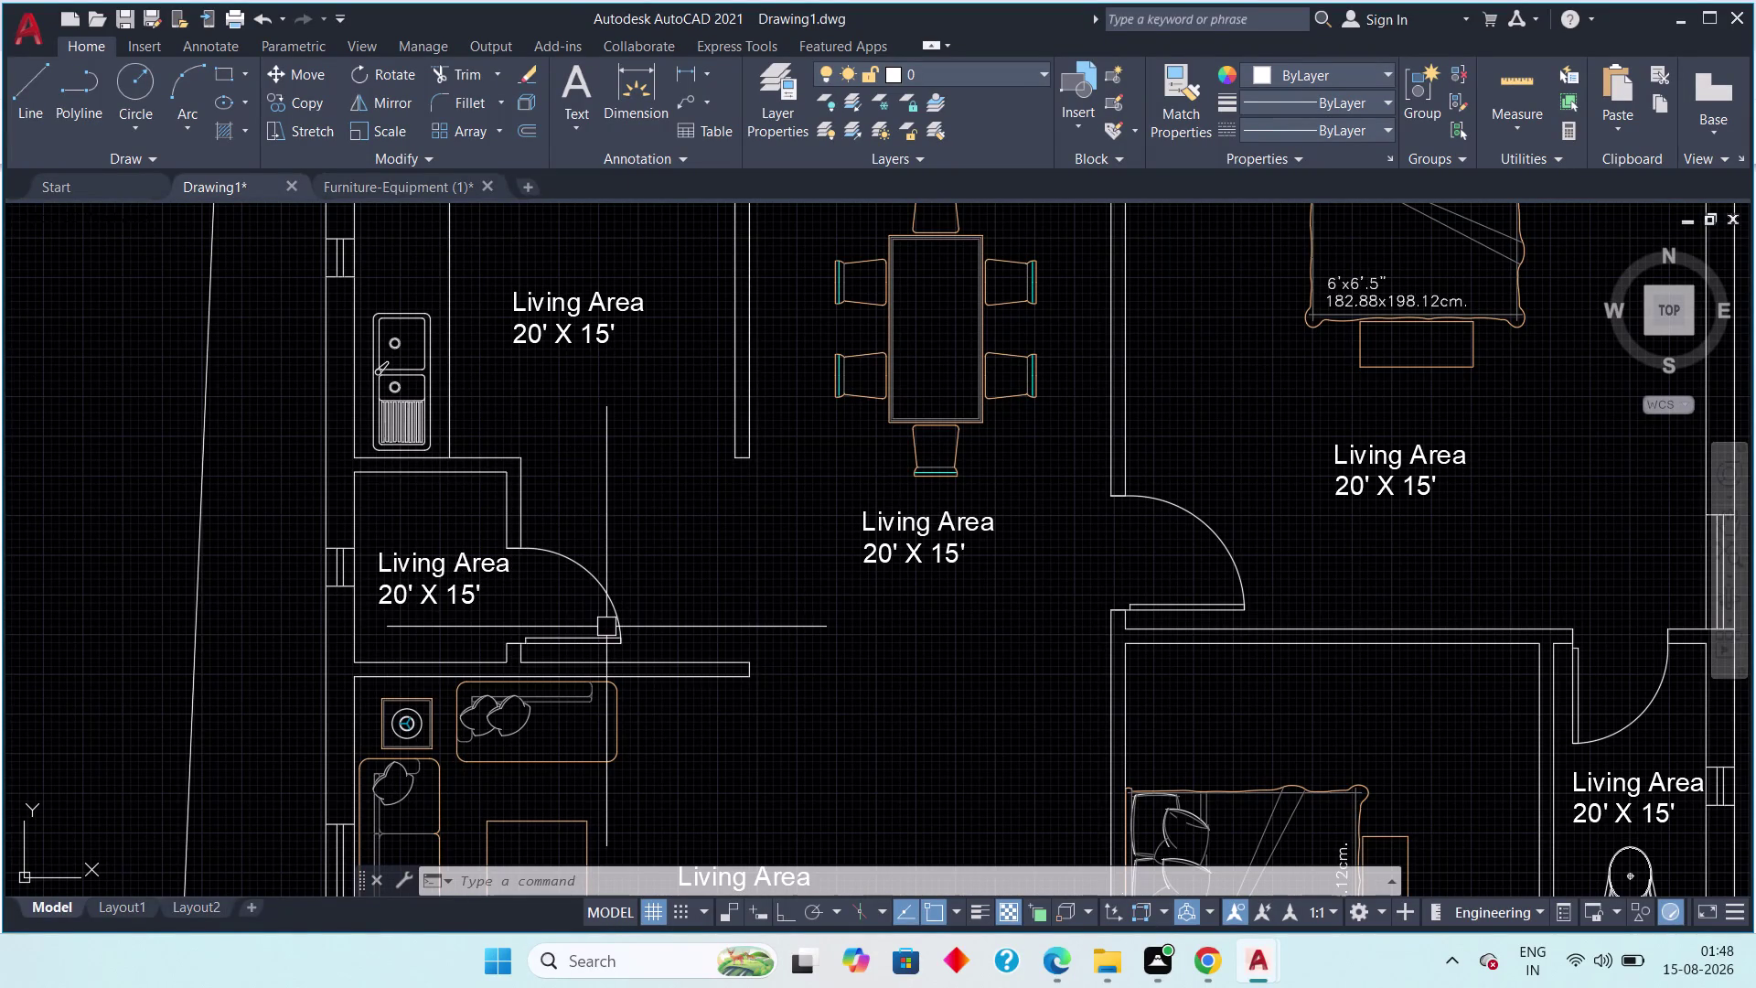
Open the room label beside the sink and change its title from Living Area to Kitchen.
scroll(down, 3)
scroll(down, 3)
middle_drag(627, 652, 497, 662)
middle_drag(585, 697, 586, 697)
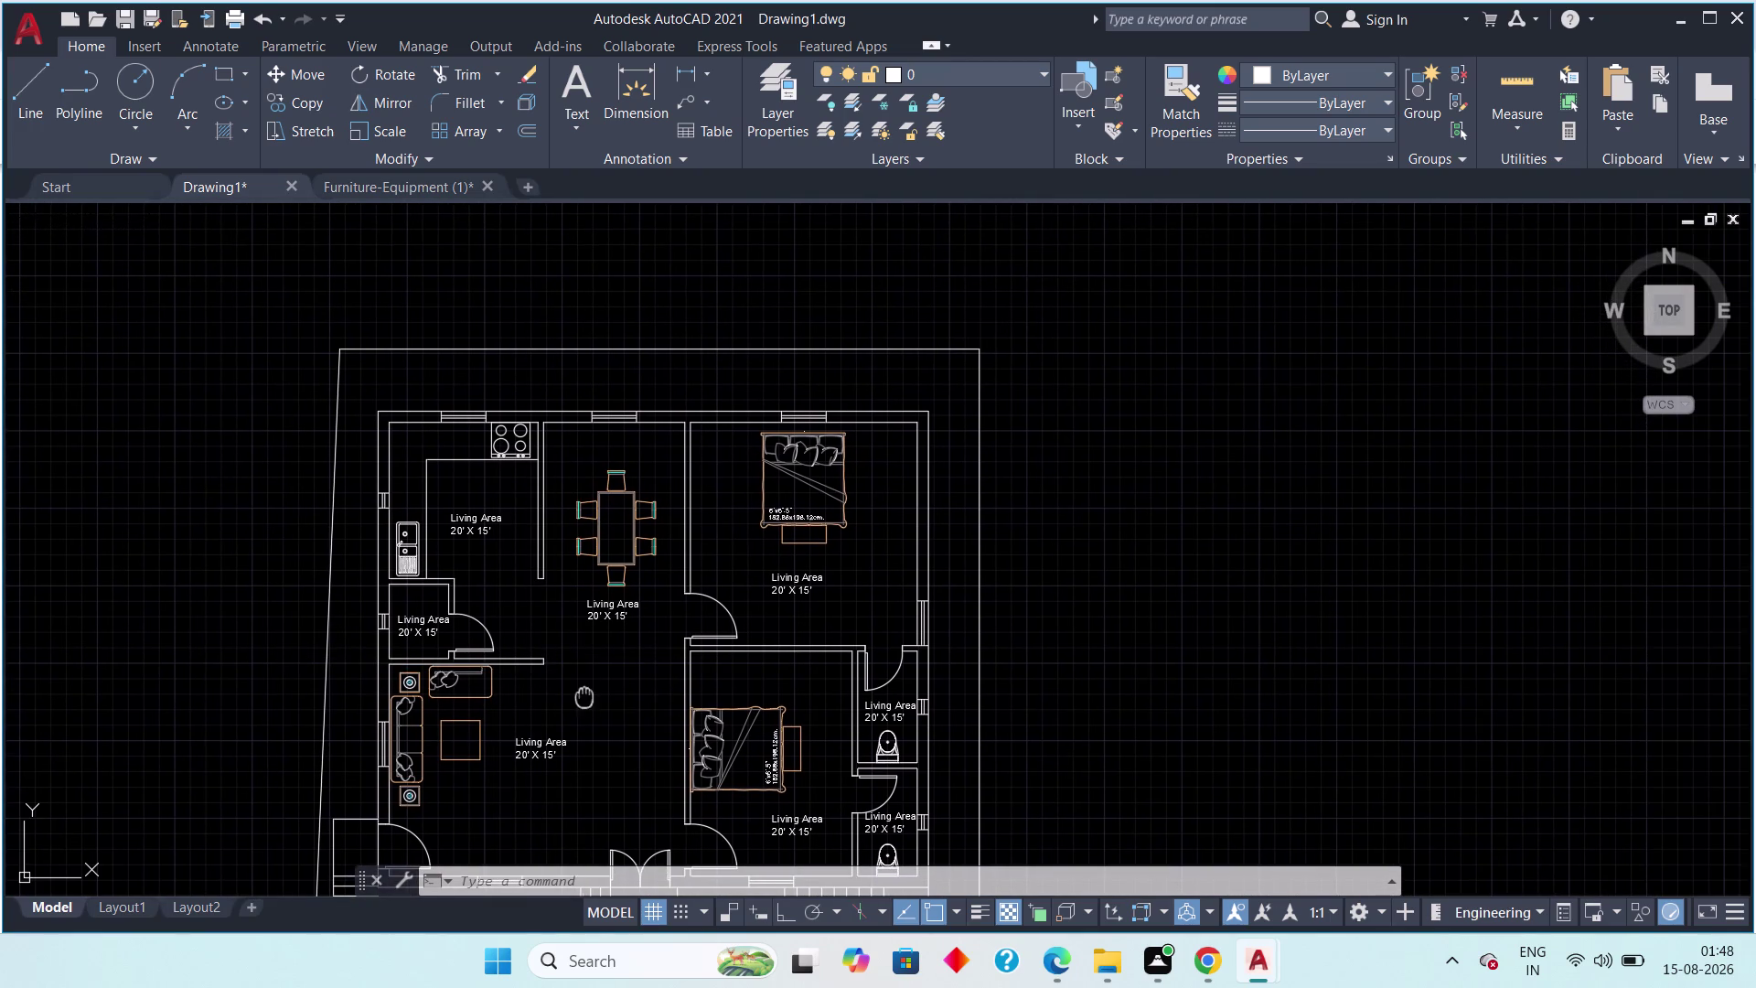
middle_drag(586, 697, 647, 605)
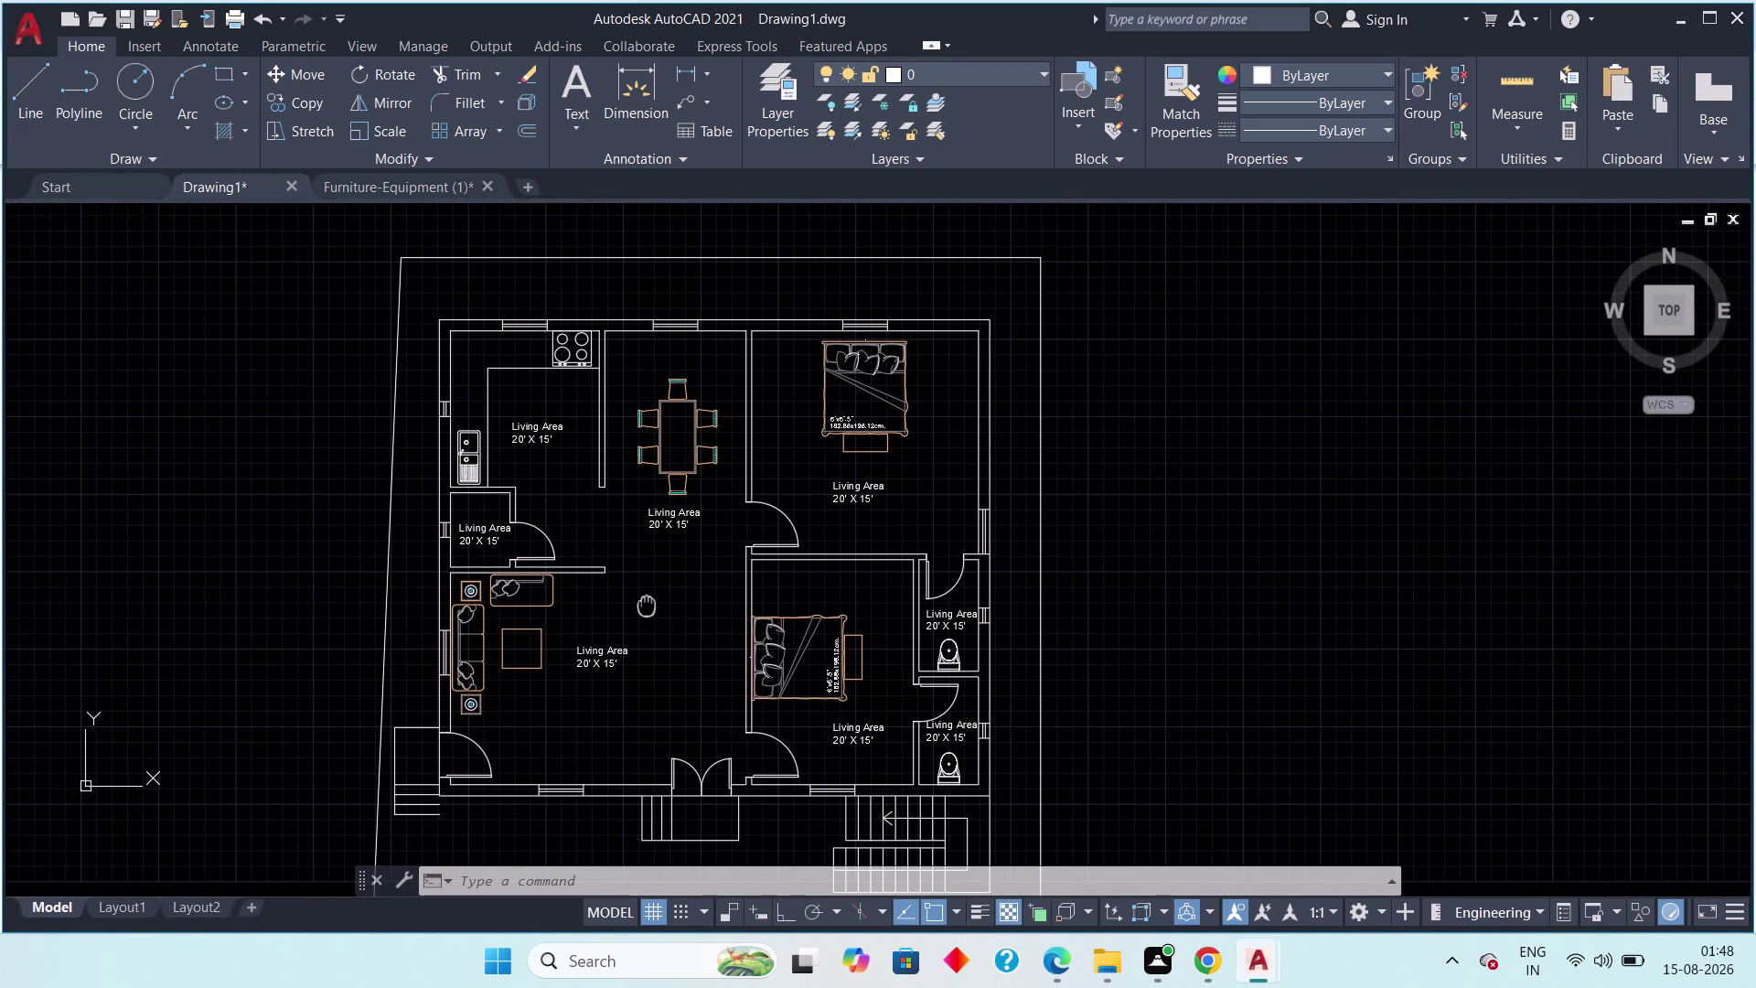
middle_drag(647, 606, 660, 602)
scroll(down, 3)
middle_drag(632, 659, 556, 660)
scroll(up, 3)
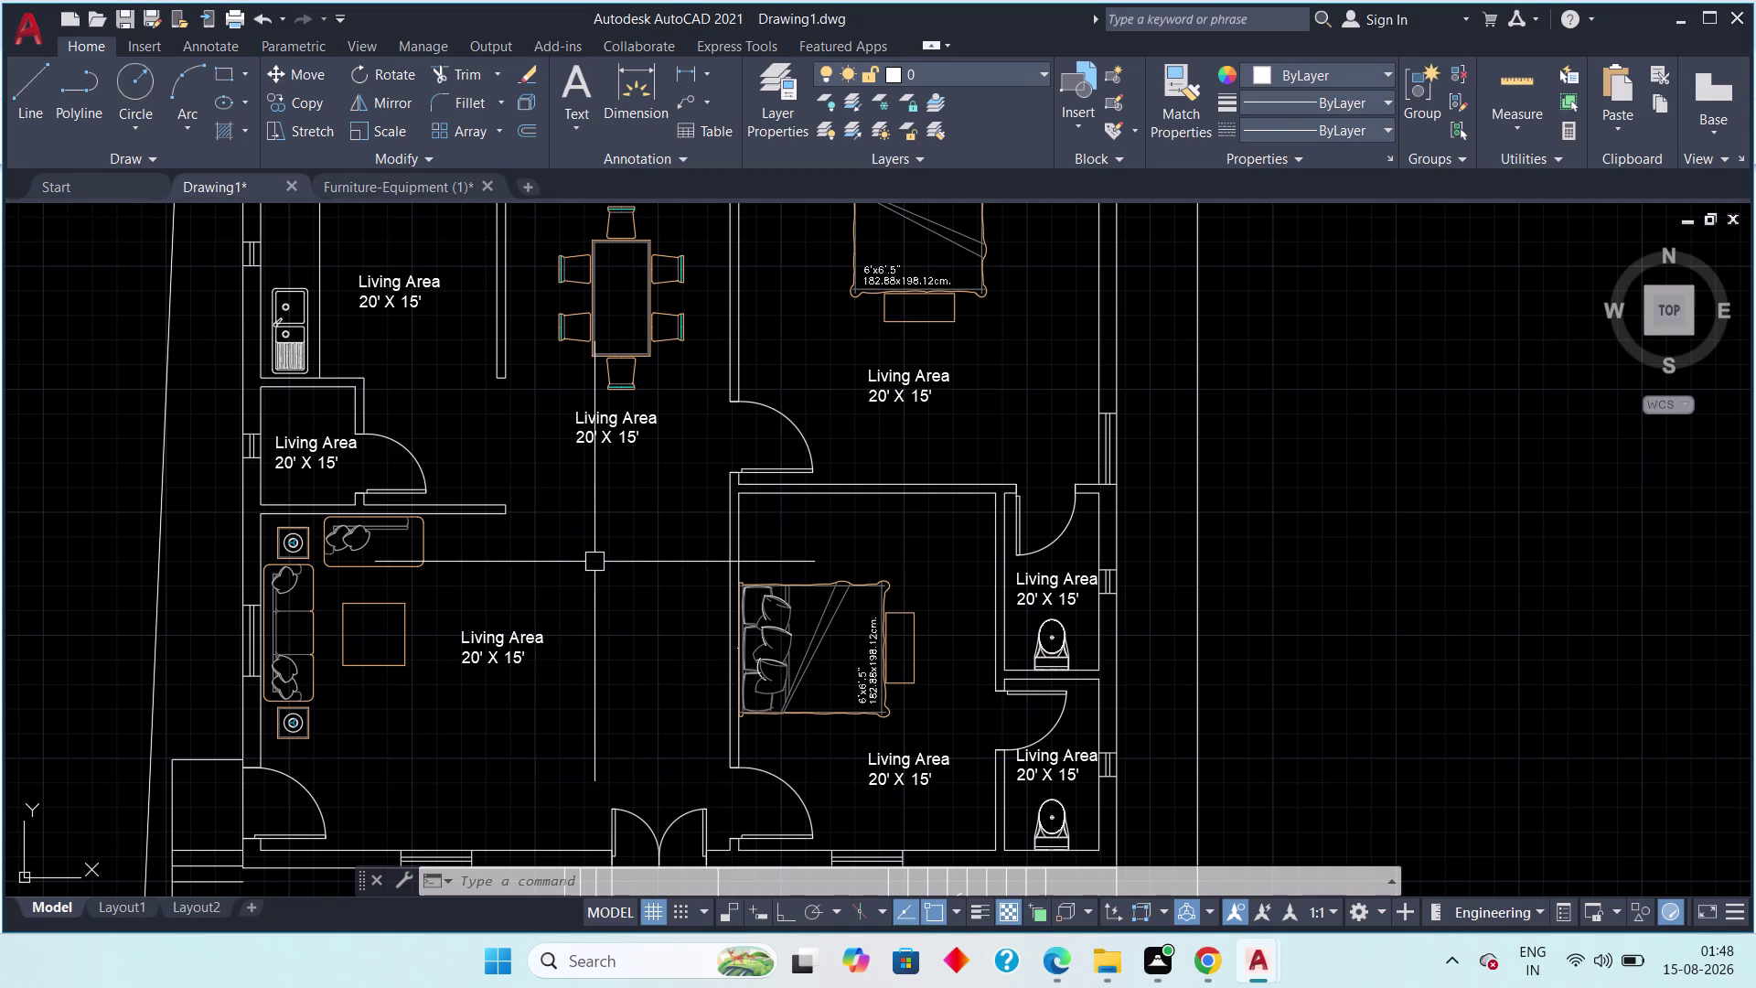
middle_drag(565, 612, 627, 660)
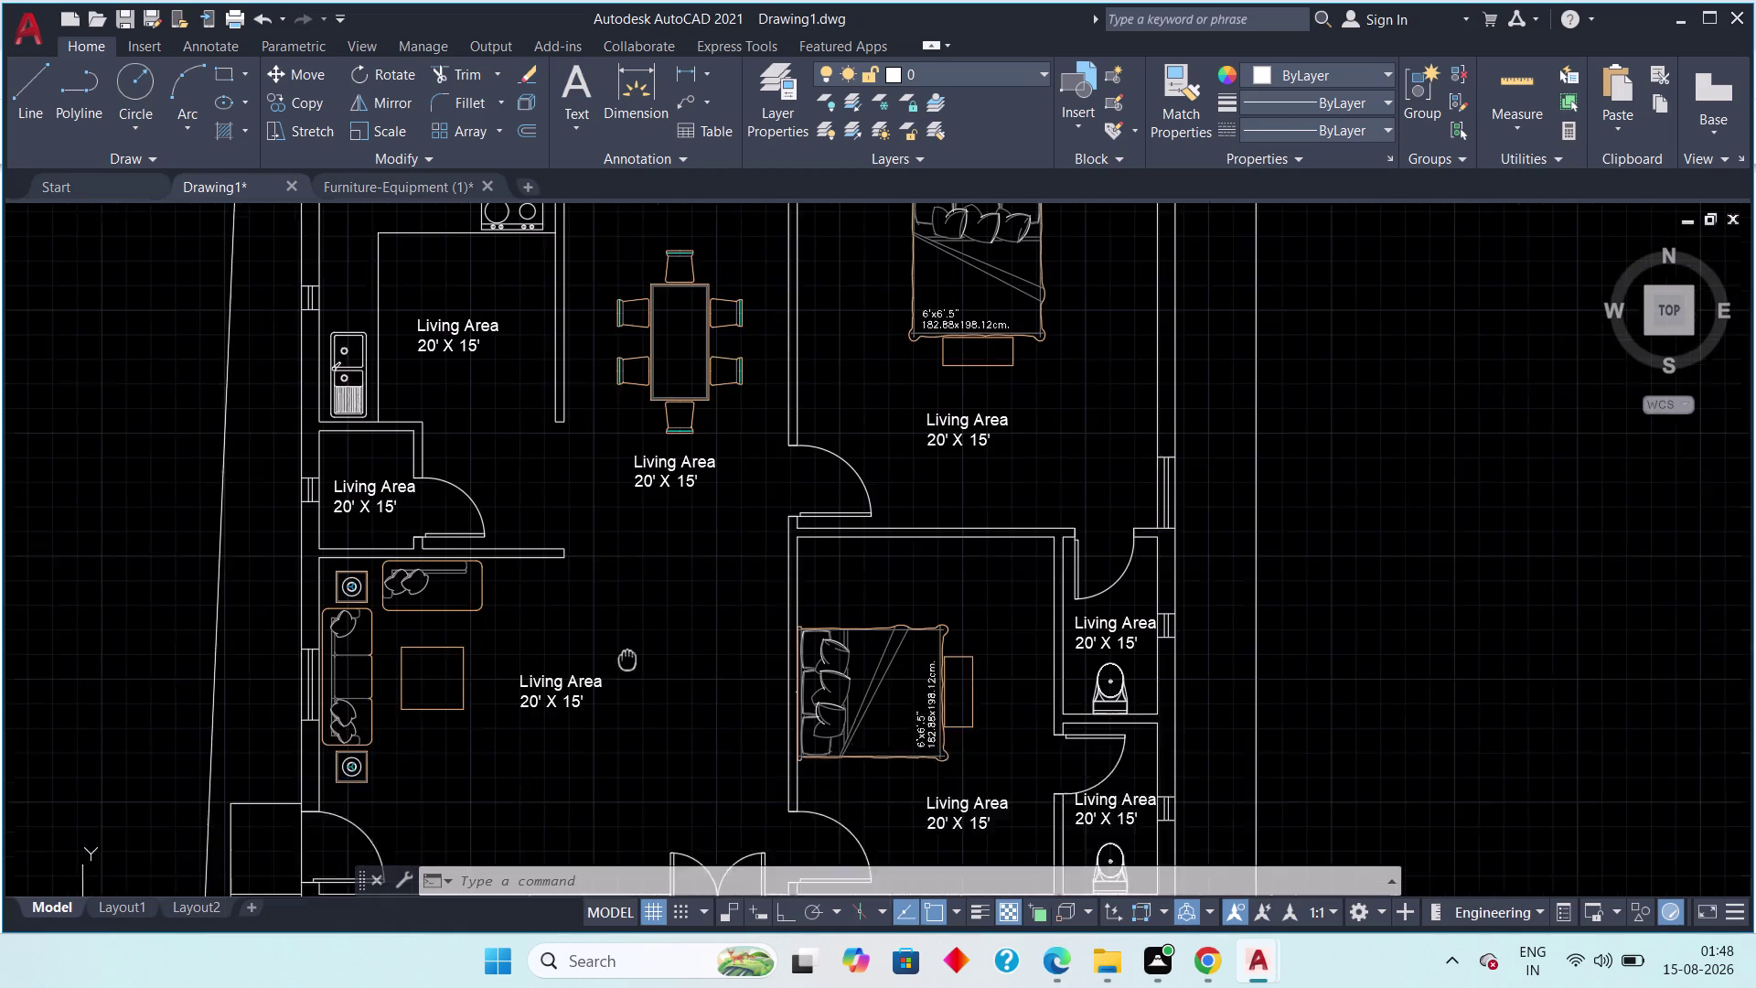
middle_drag(628, 660, 710, 756)
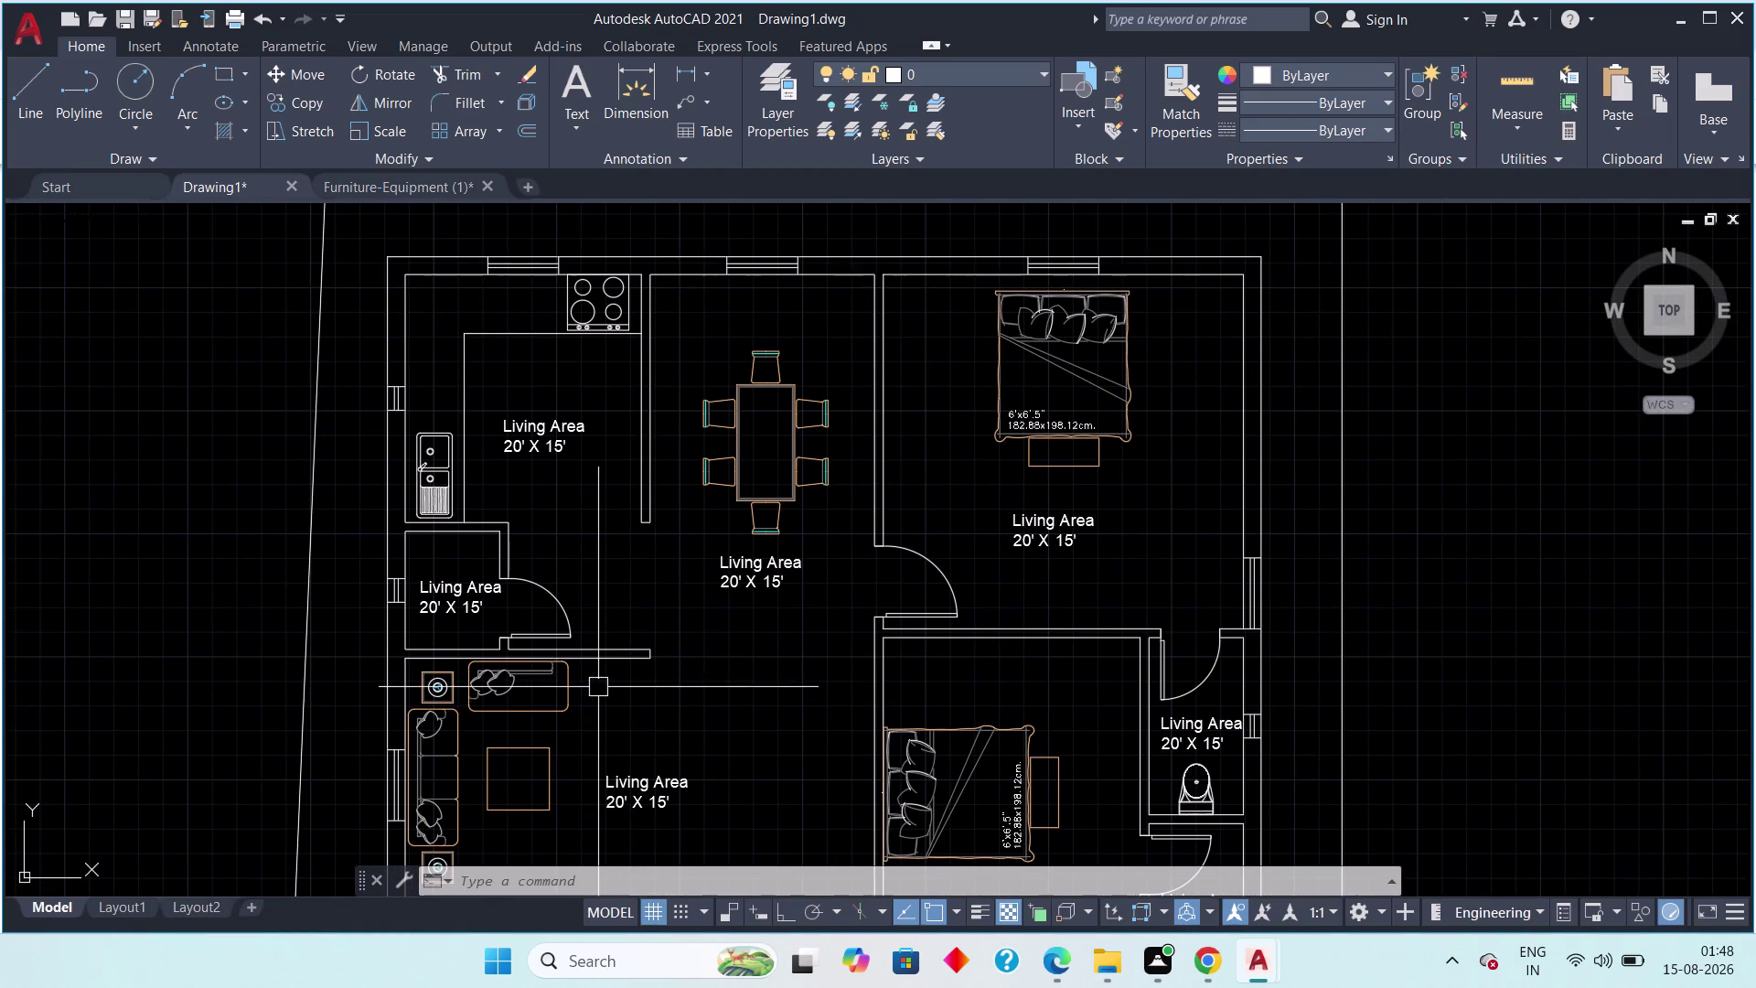
double_click(518, 431)
click(589, 423)
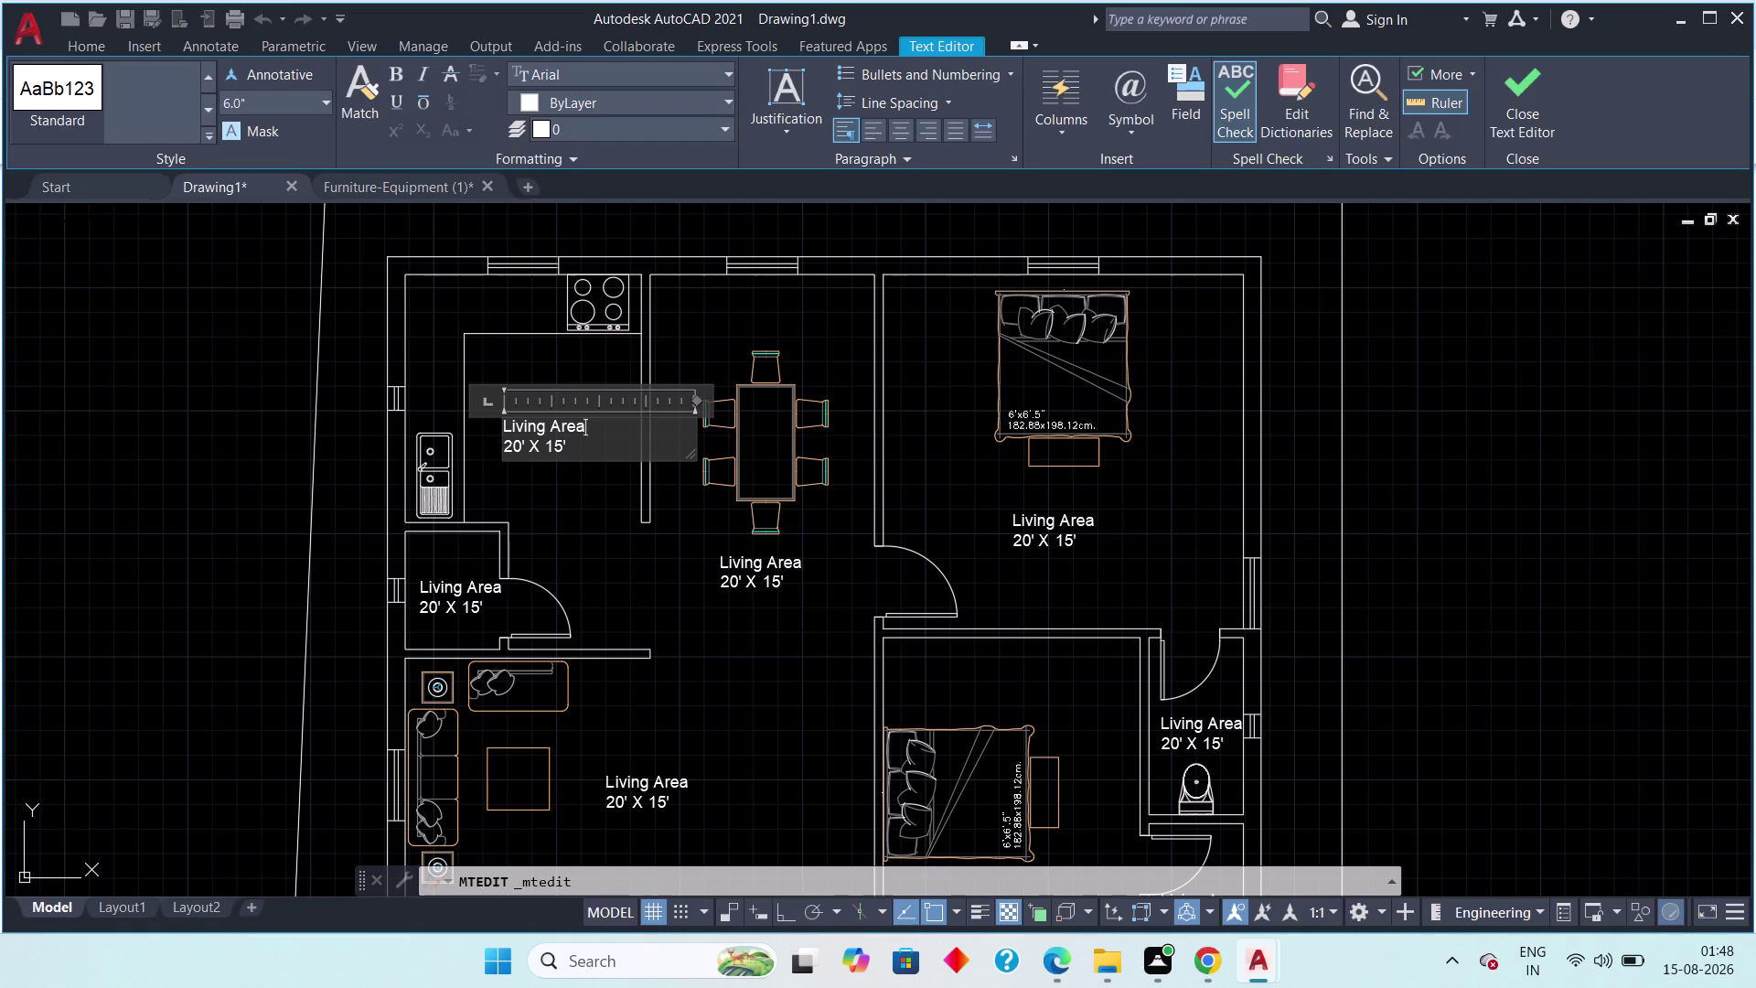
scroll(up, 3)
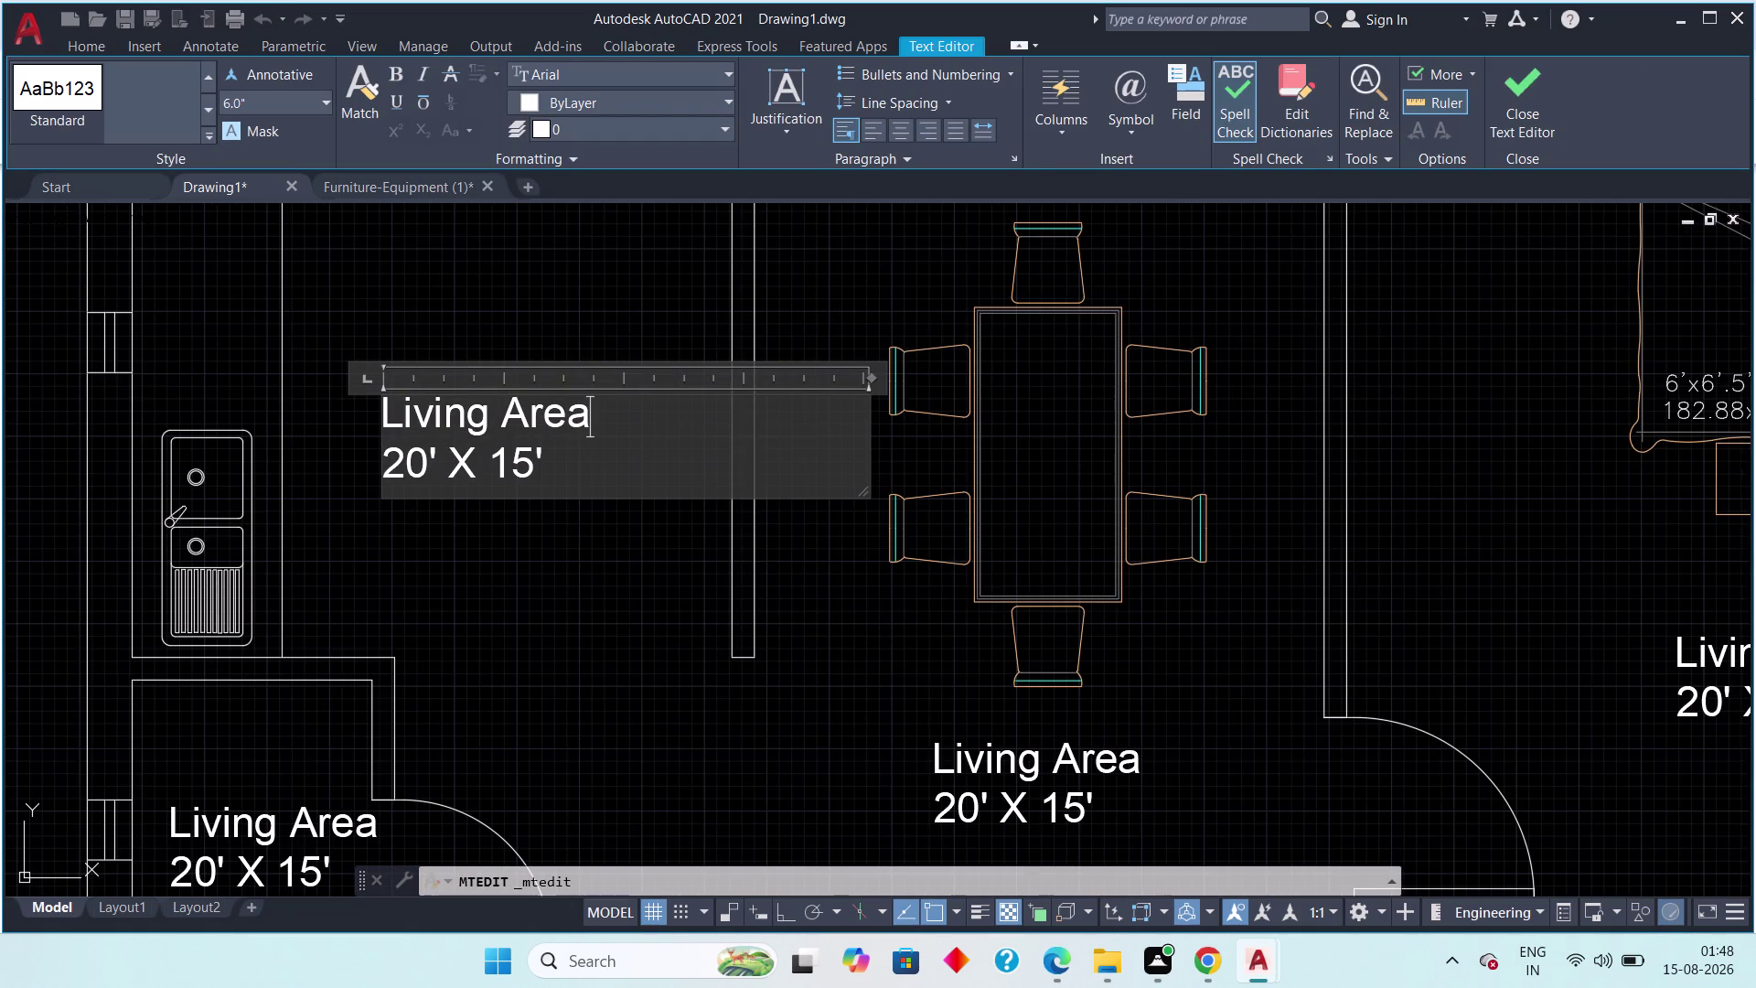
key(BackSpace)
key(BackSpace)
key(BackSpace)
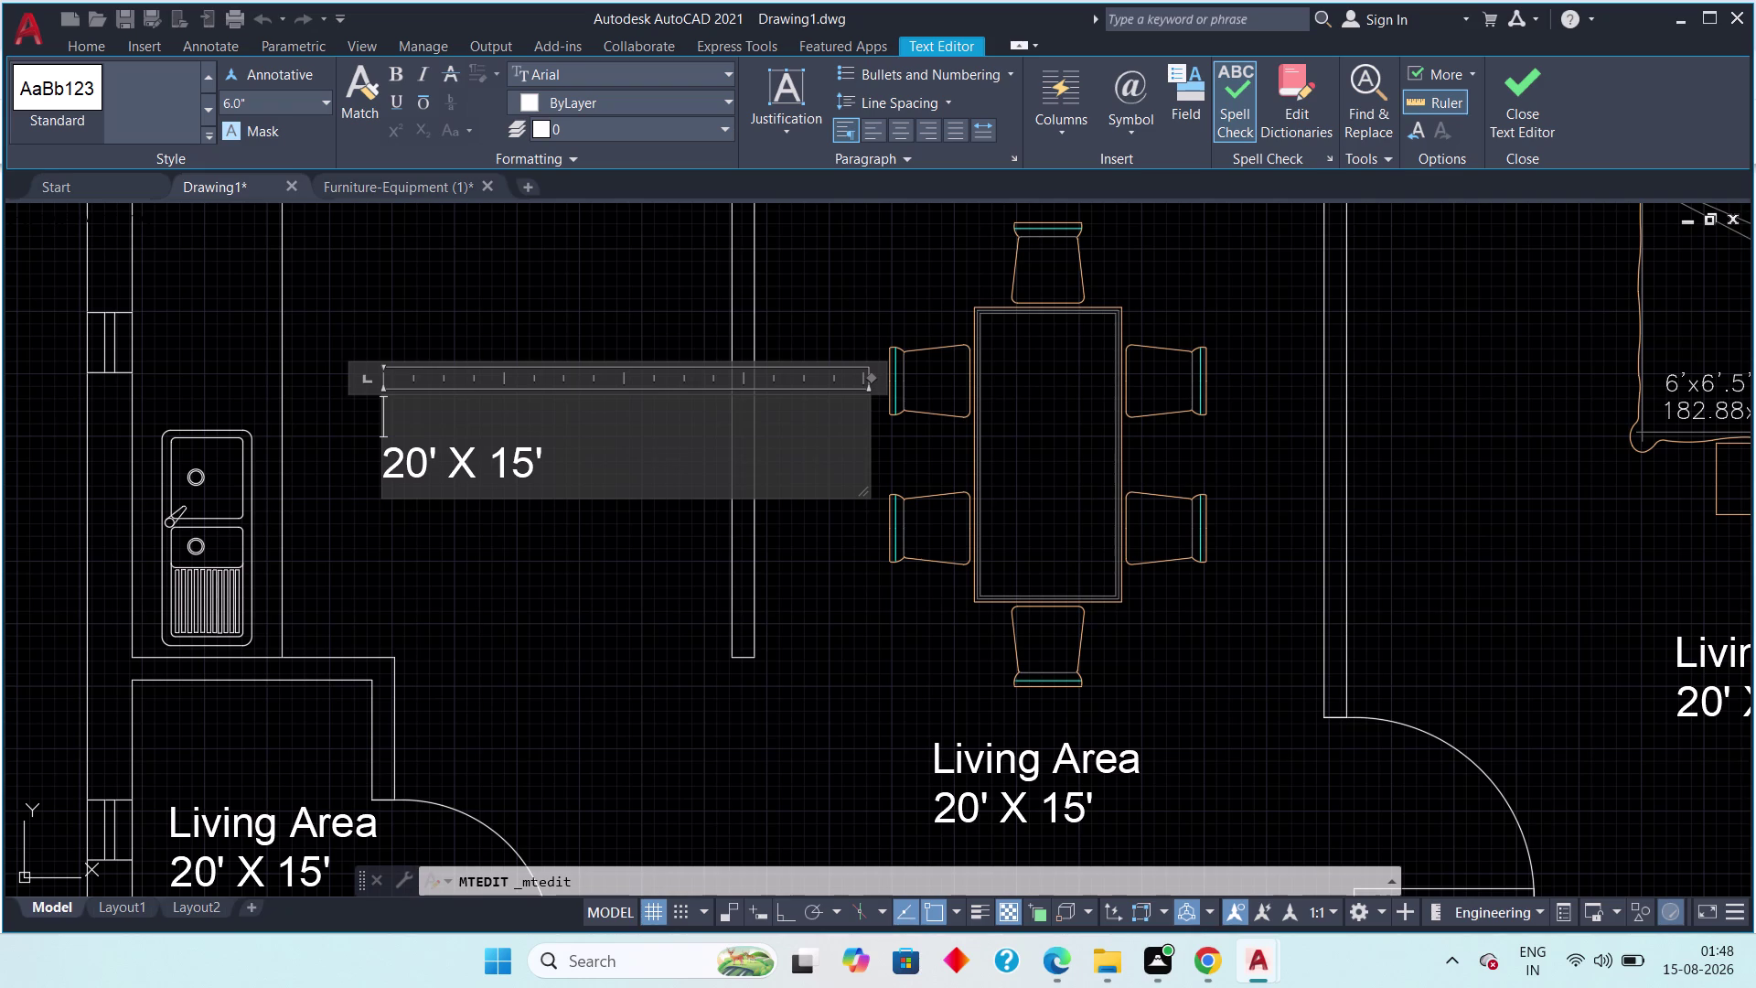
text(KI)
key(BackSpace)
text(itc)
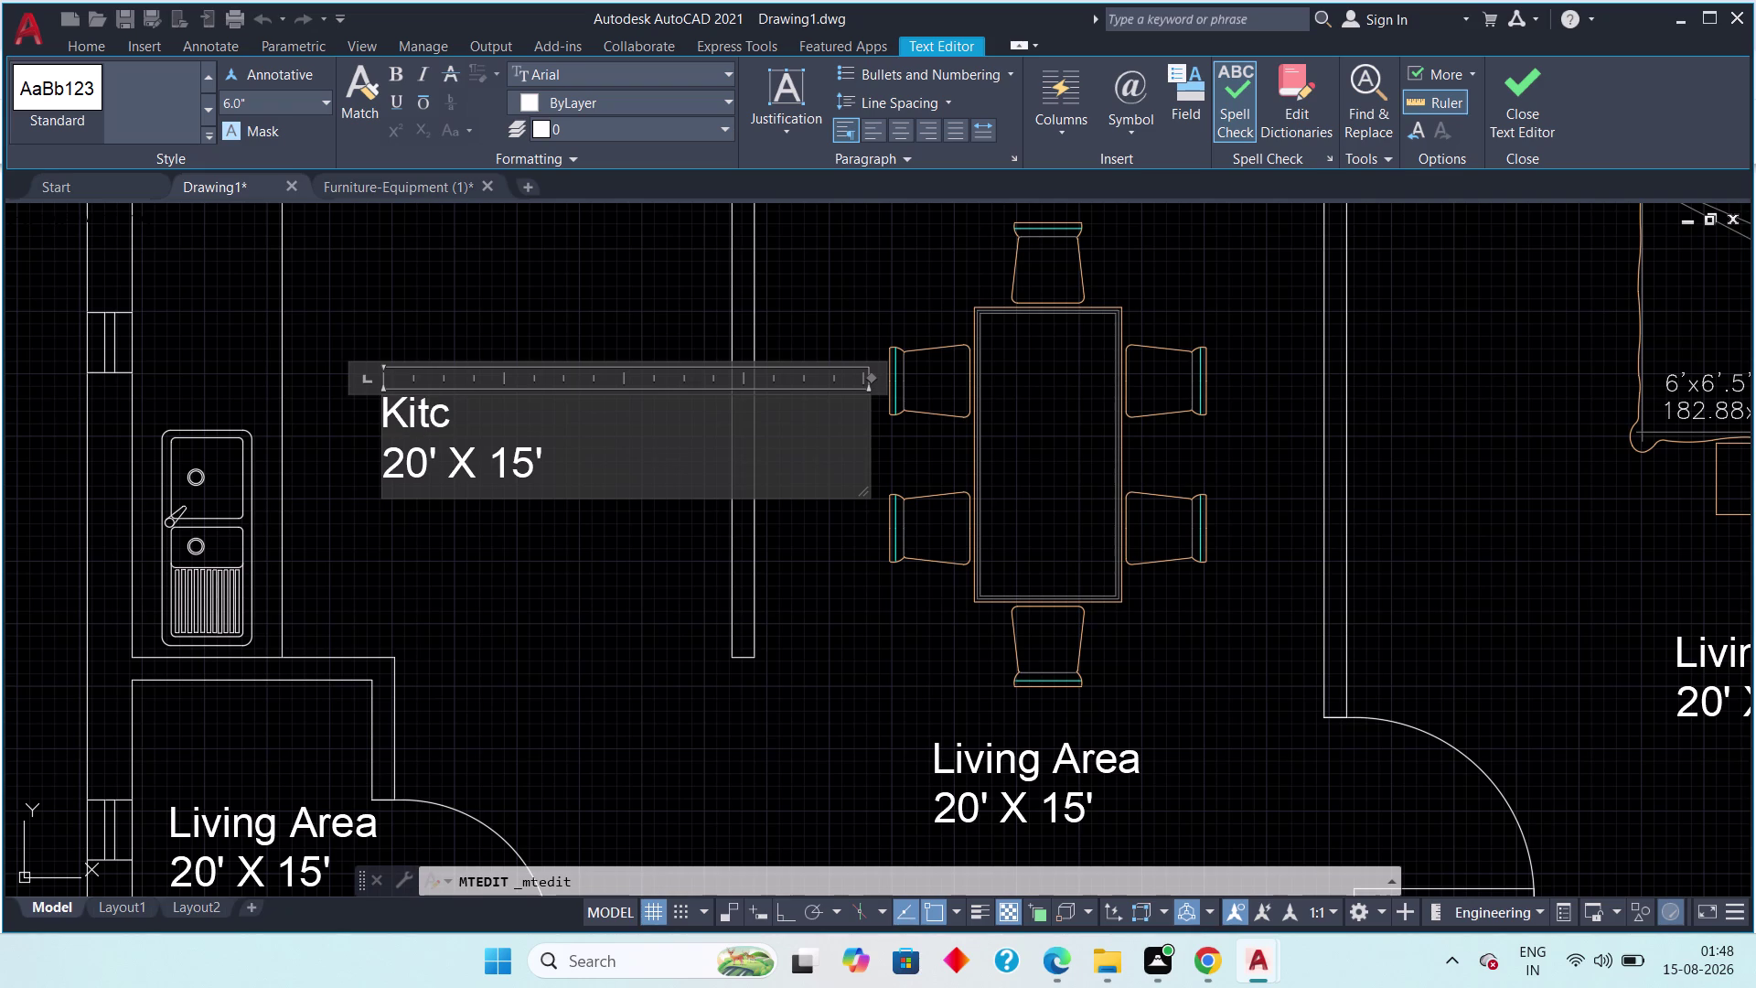
text(hen)
Replace the label's 20' X 15' size with 10' X 10'-6".
drag(570, 465, 580, 470)
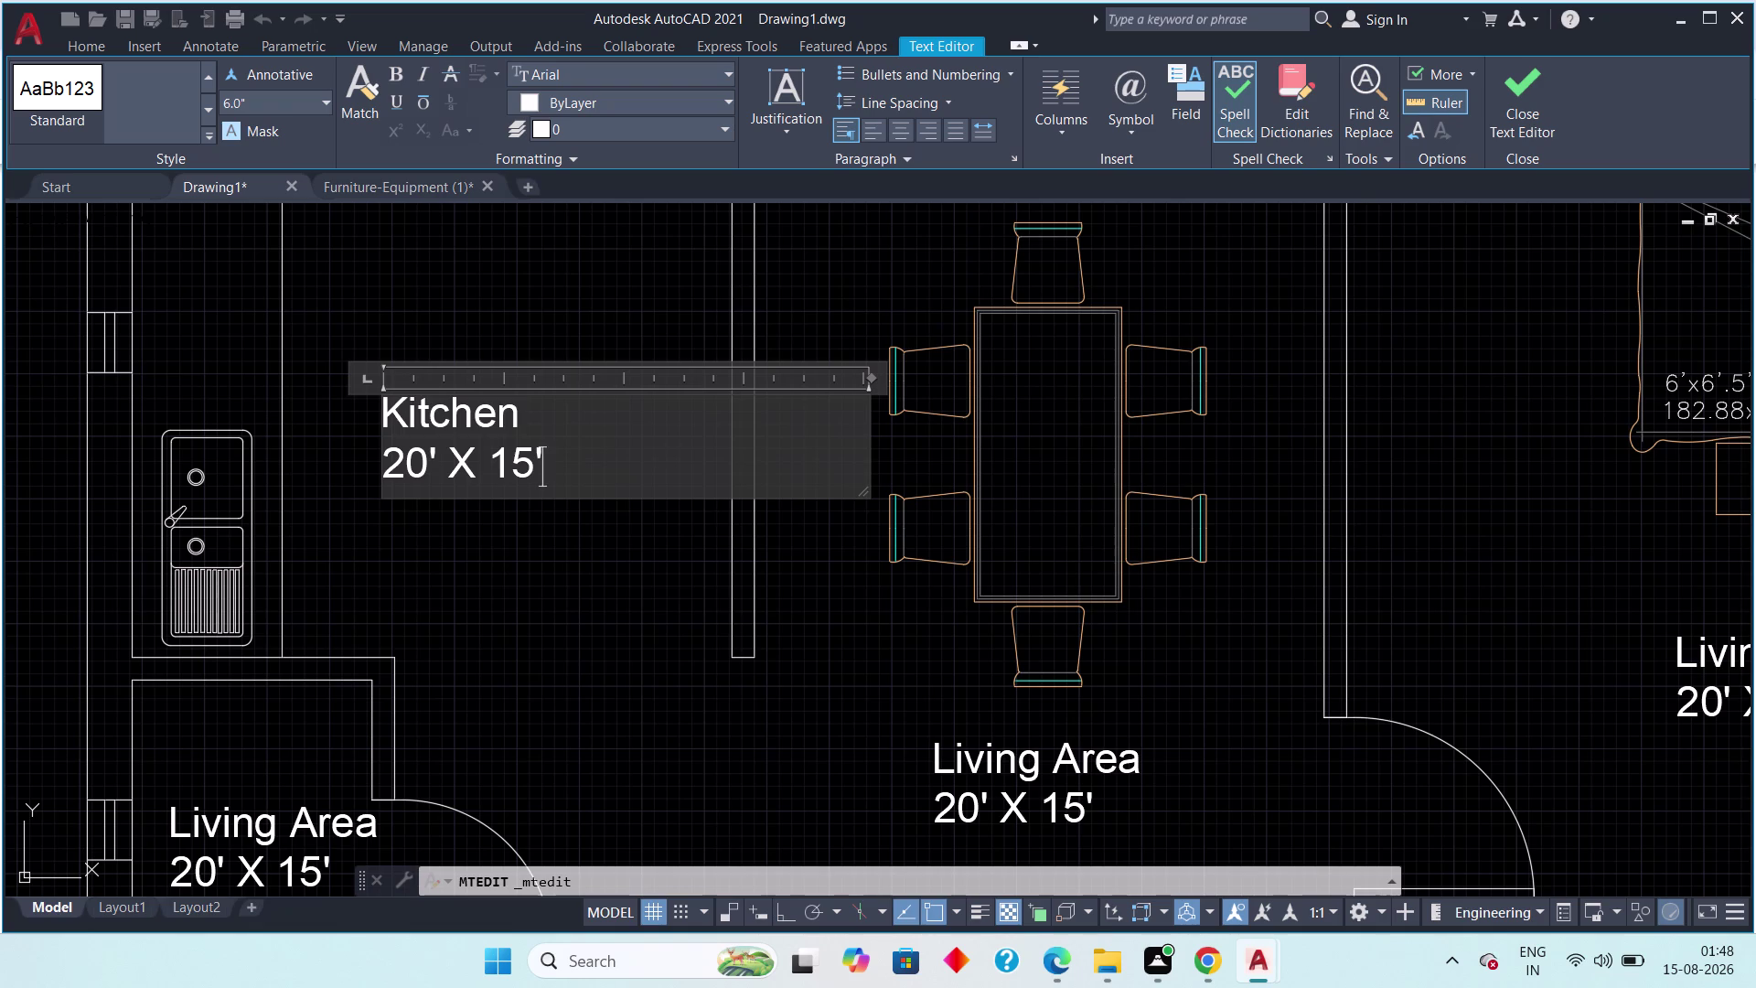
key(BackSpace)
key(BackSpace)
key(BackSpace)
key(BackSpace)
key(BackSpace)
key(BackSpace)
key(BackSpace)
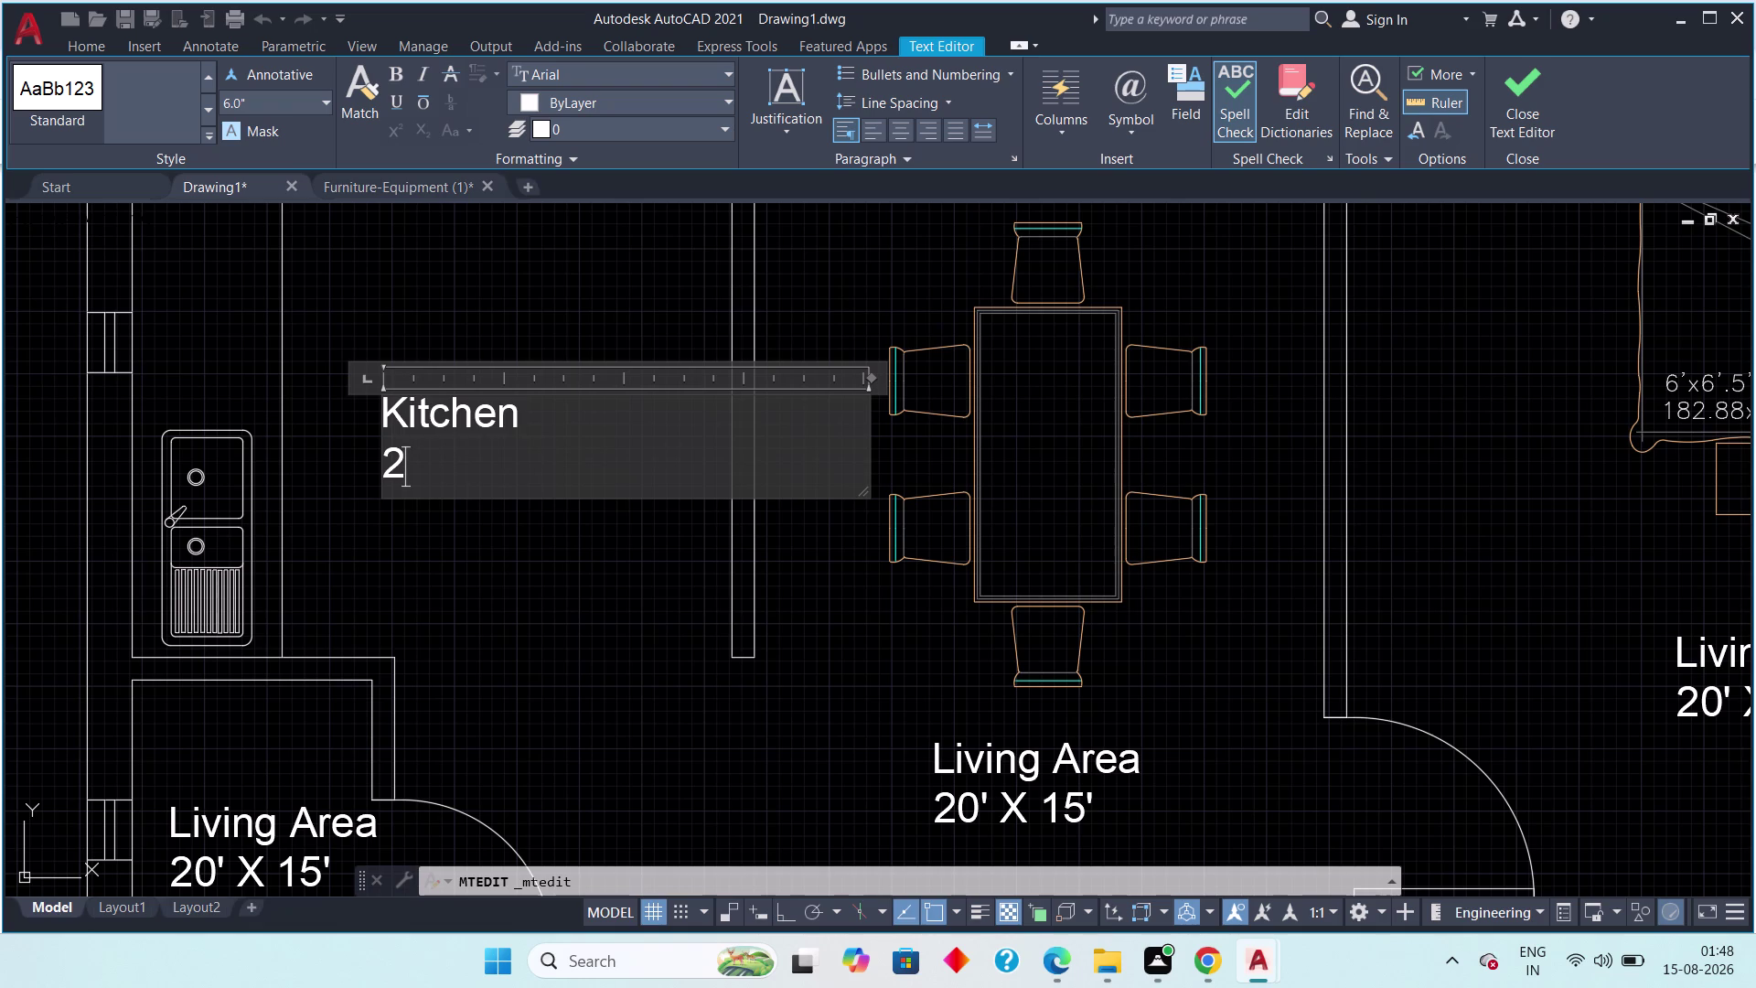
key(BackSpace)
text(10)
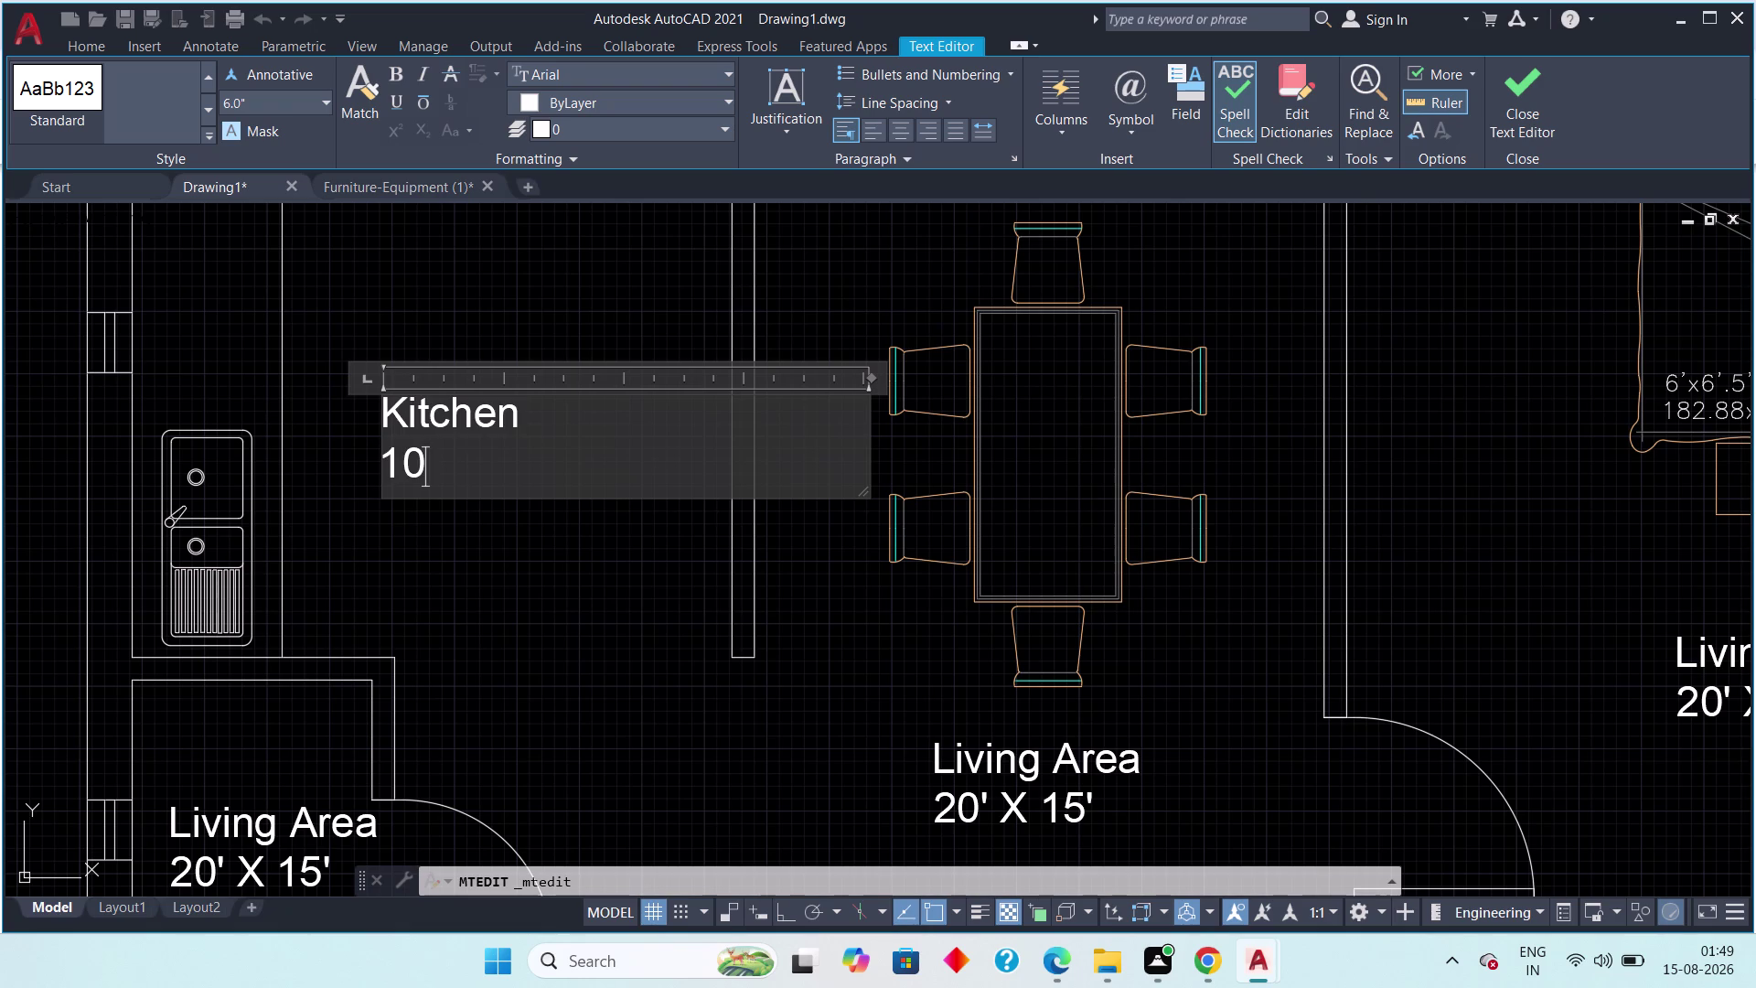
text(')
key(space)
text(X)
key(space)
text(10)
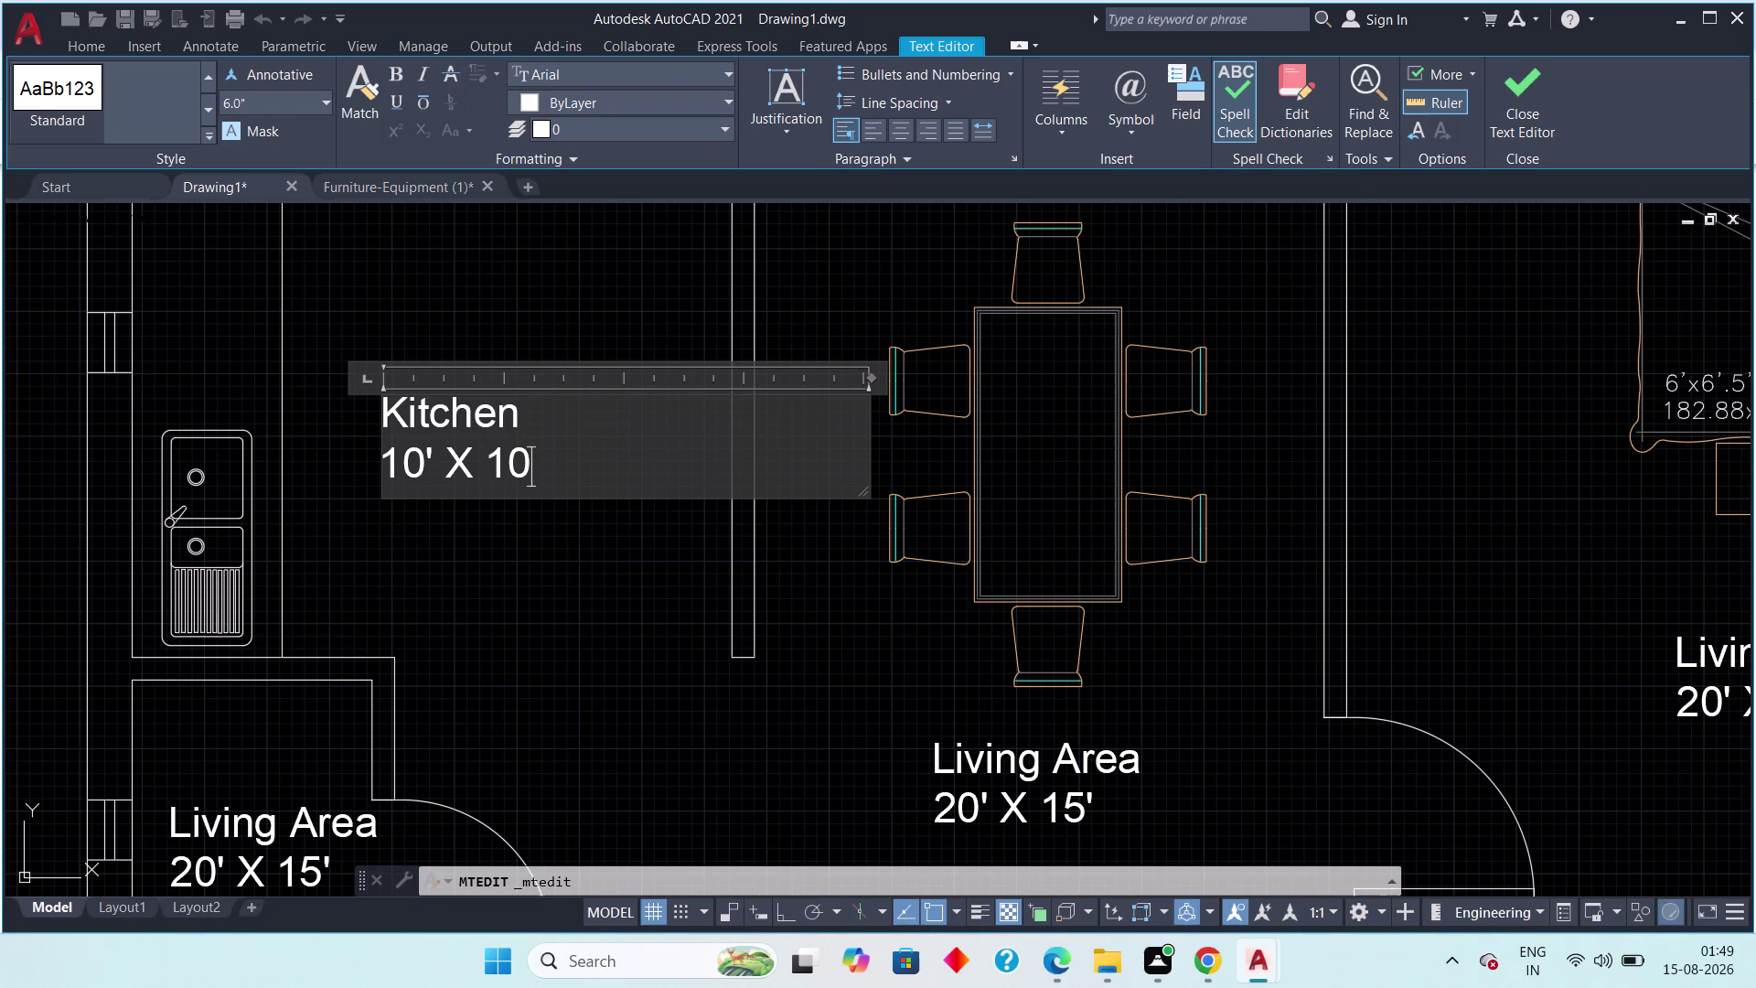
text(' 6")
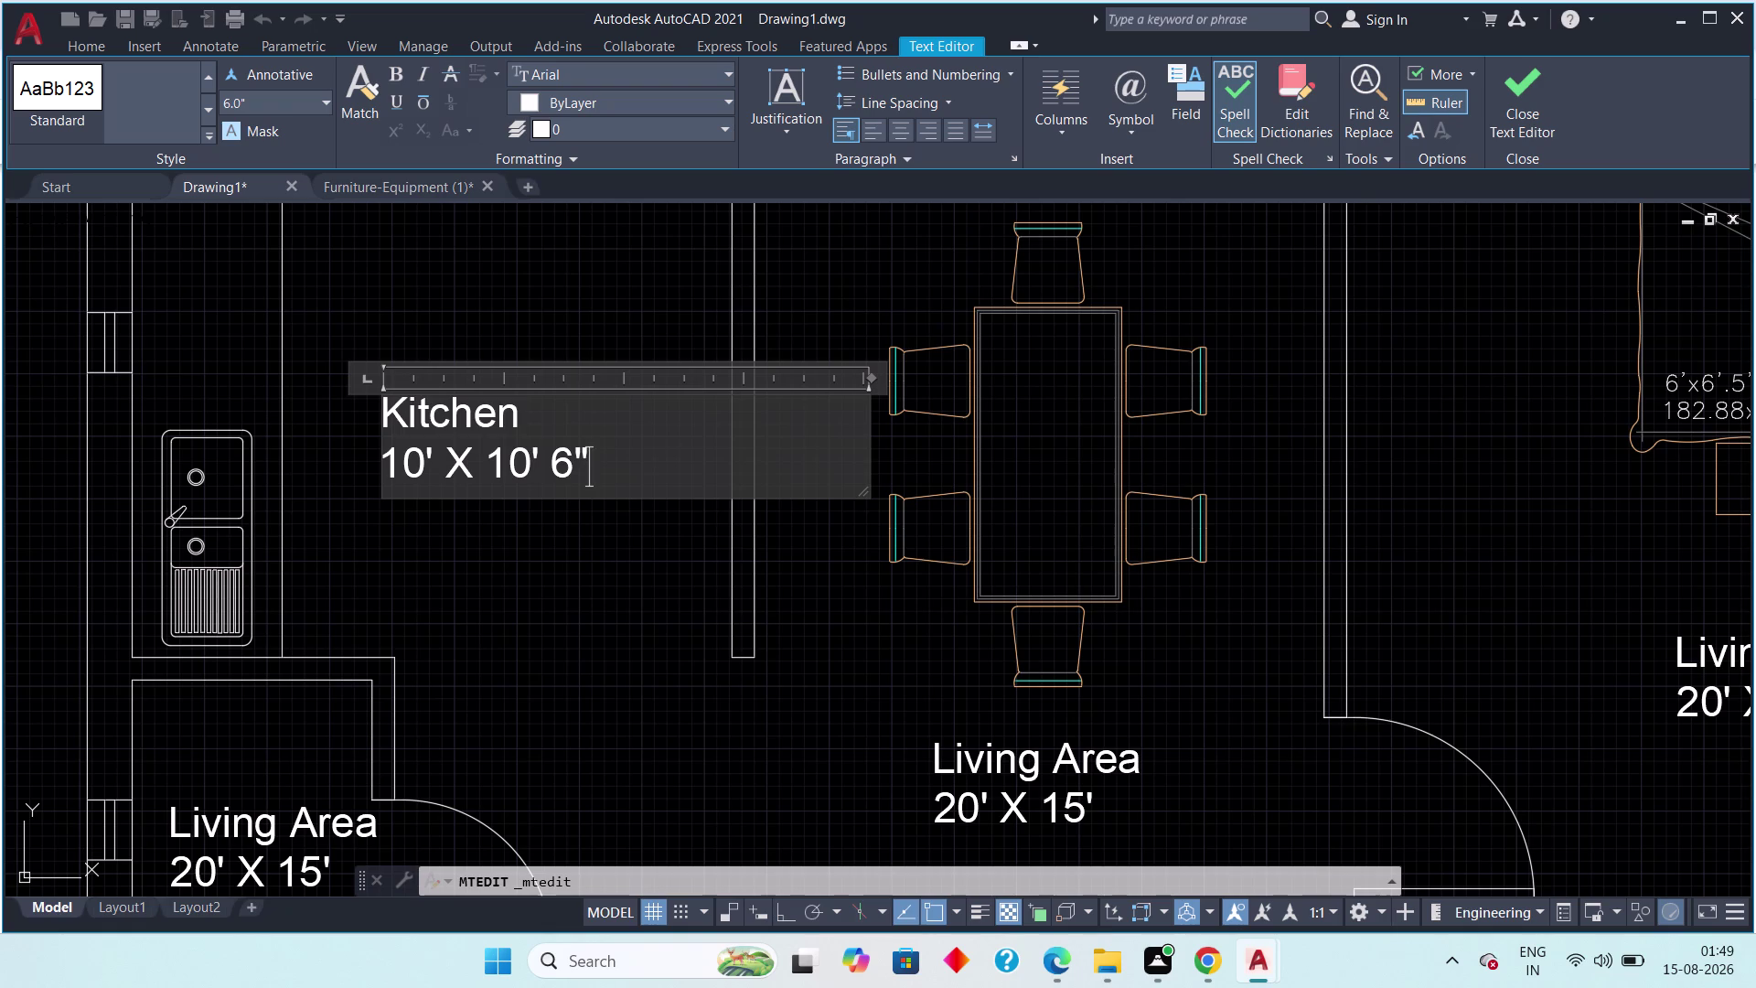
key(Left)
key(Left)
key(BackSpace)
key(minus)
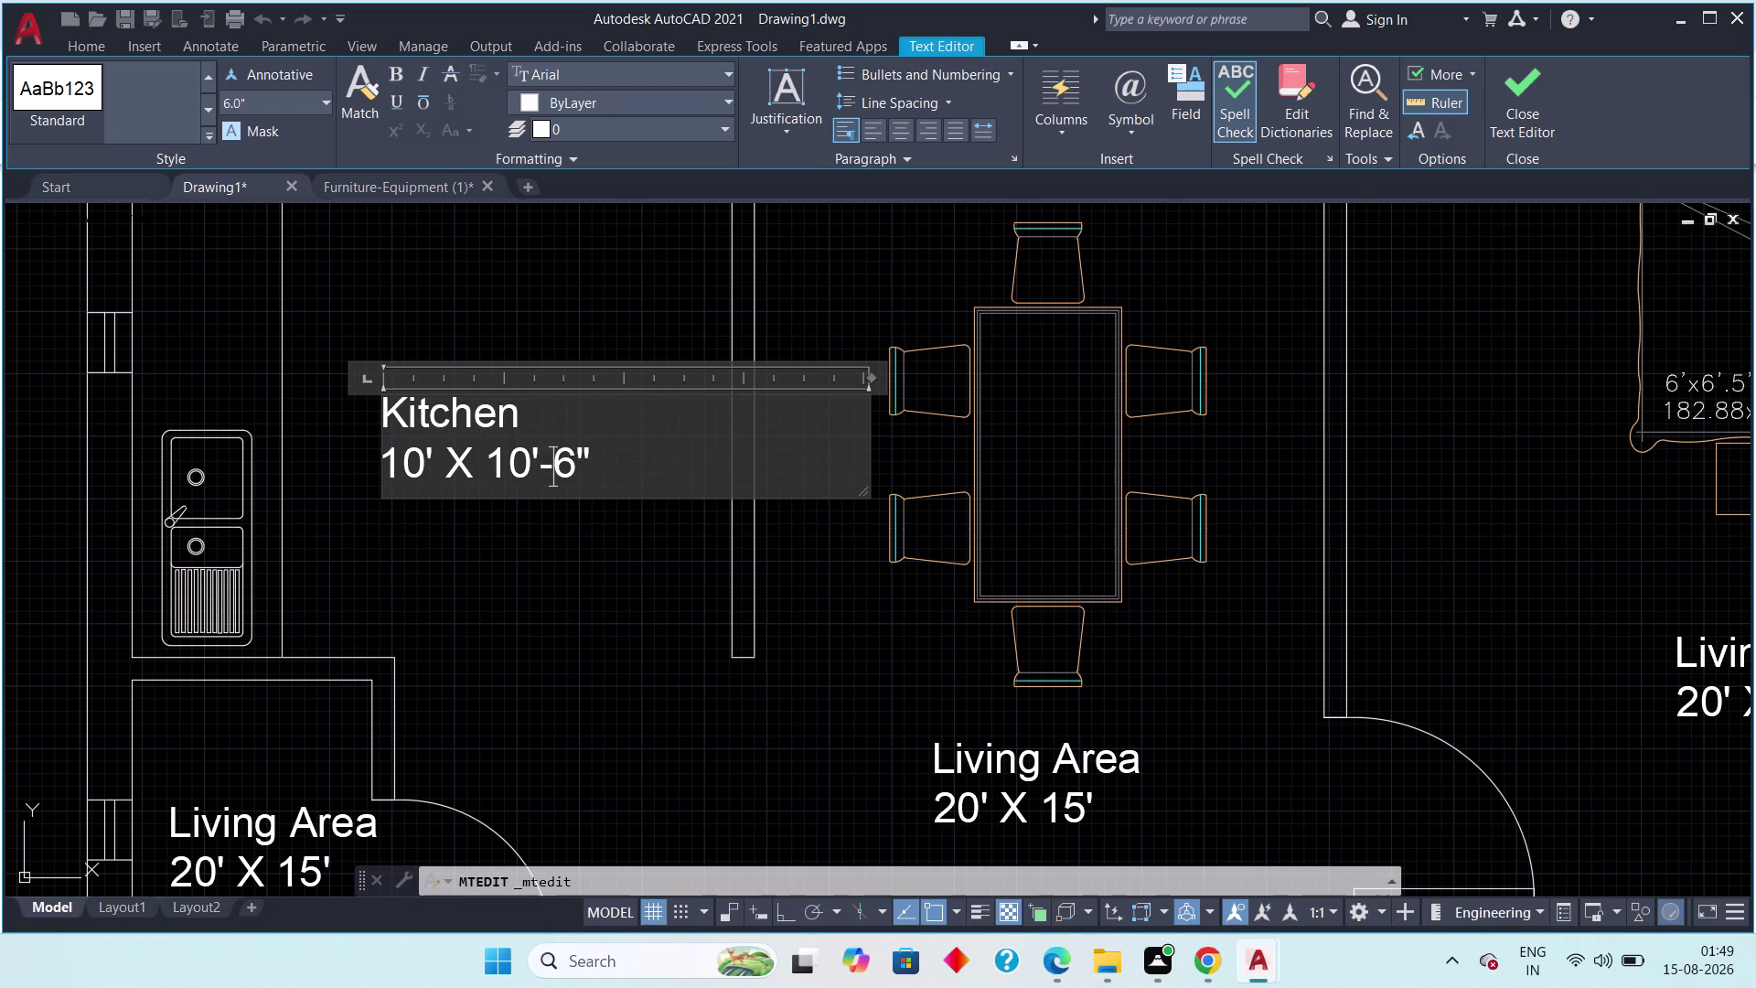
Check the surrounding rooms and close the Text Editor on the Kitchen label.
scroll(down, 3)
middle_drag(586, 612, 535, 353)
middle_drag(530, 466, 491, 663)
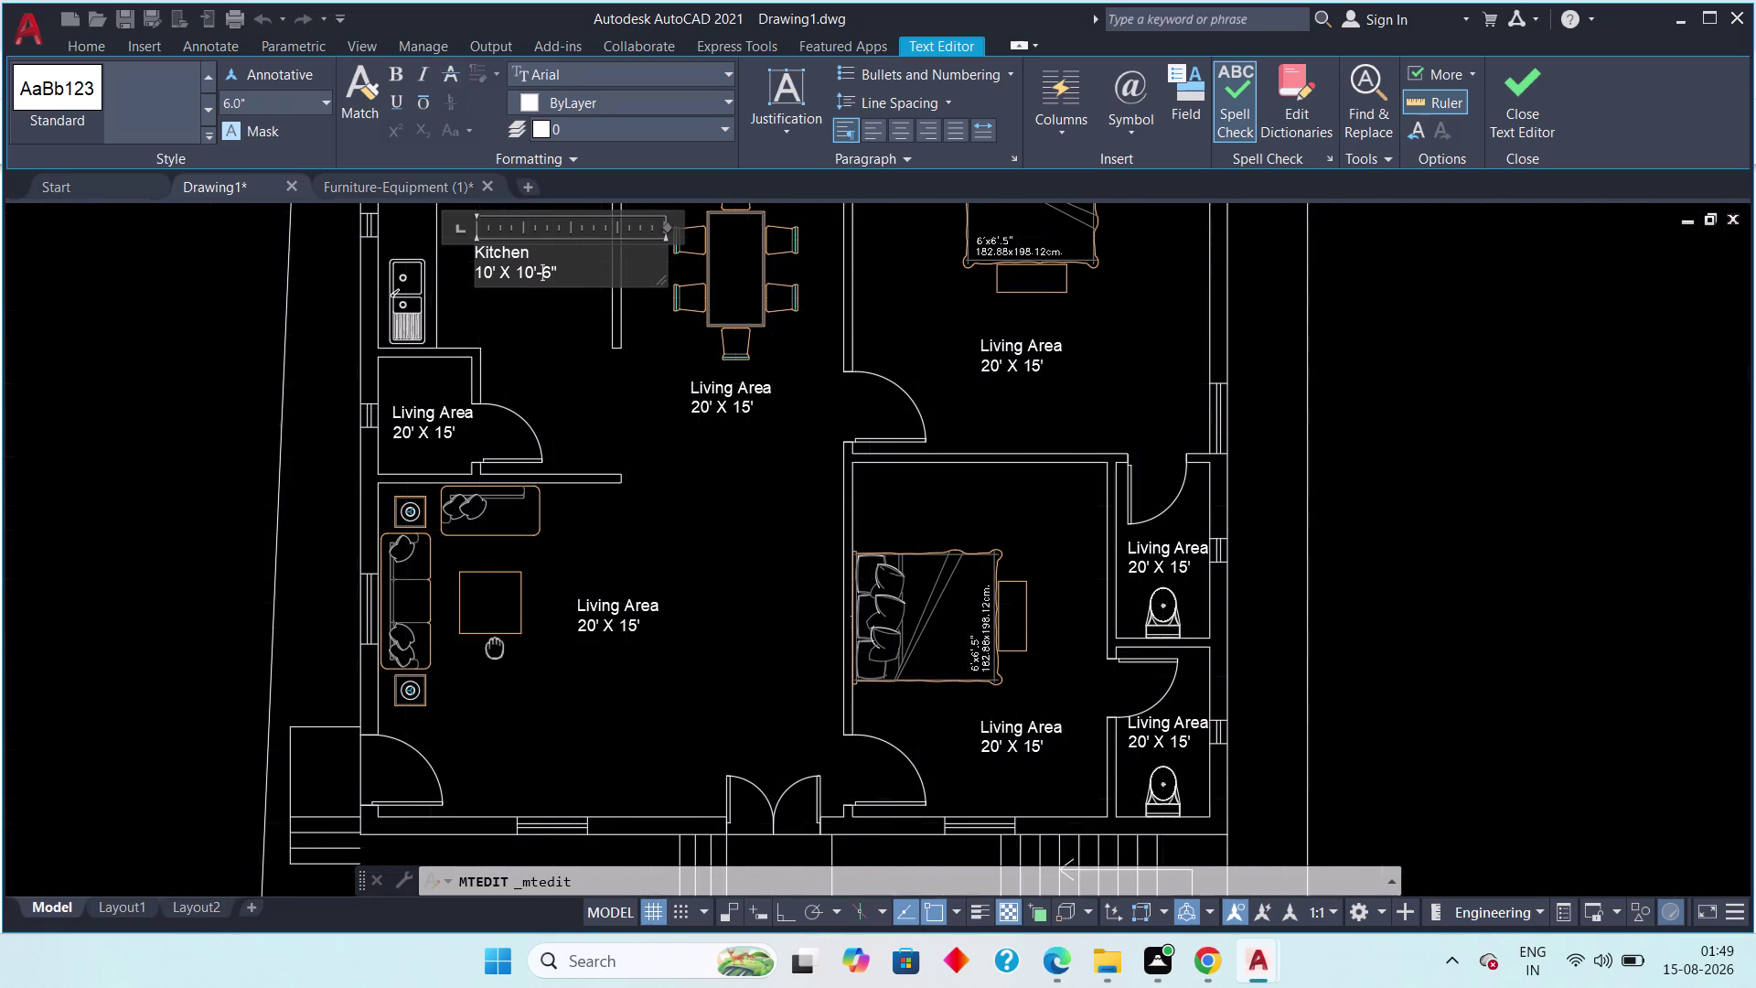
middle_drag(492, 663, 490, 675)
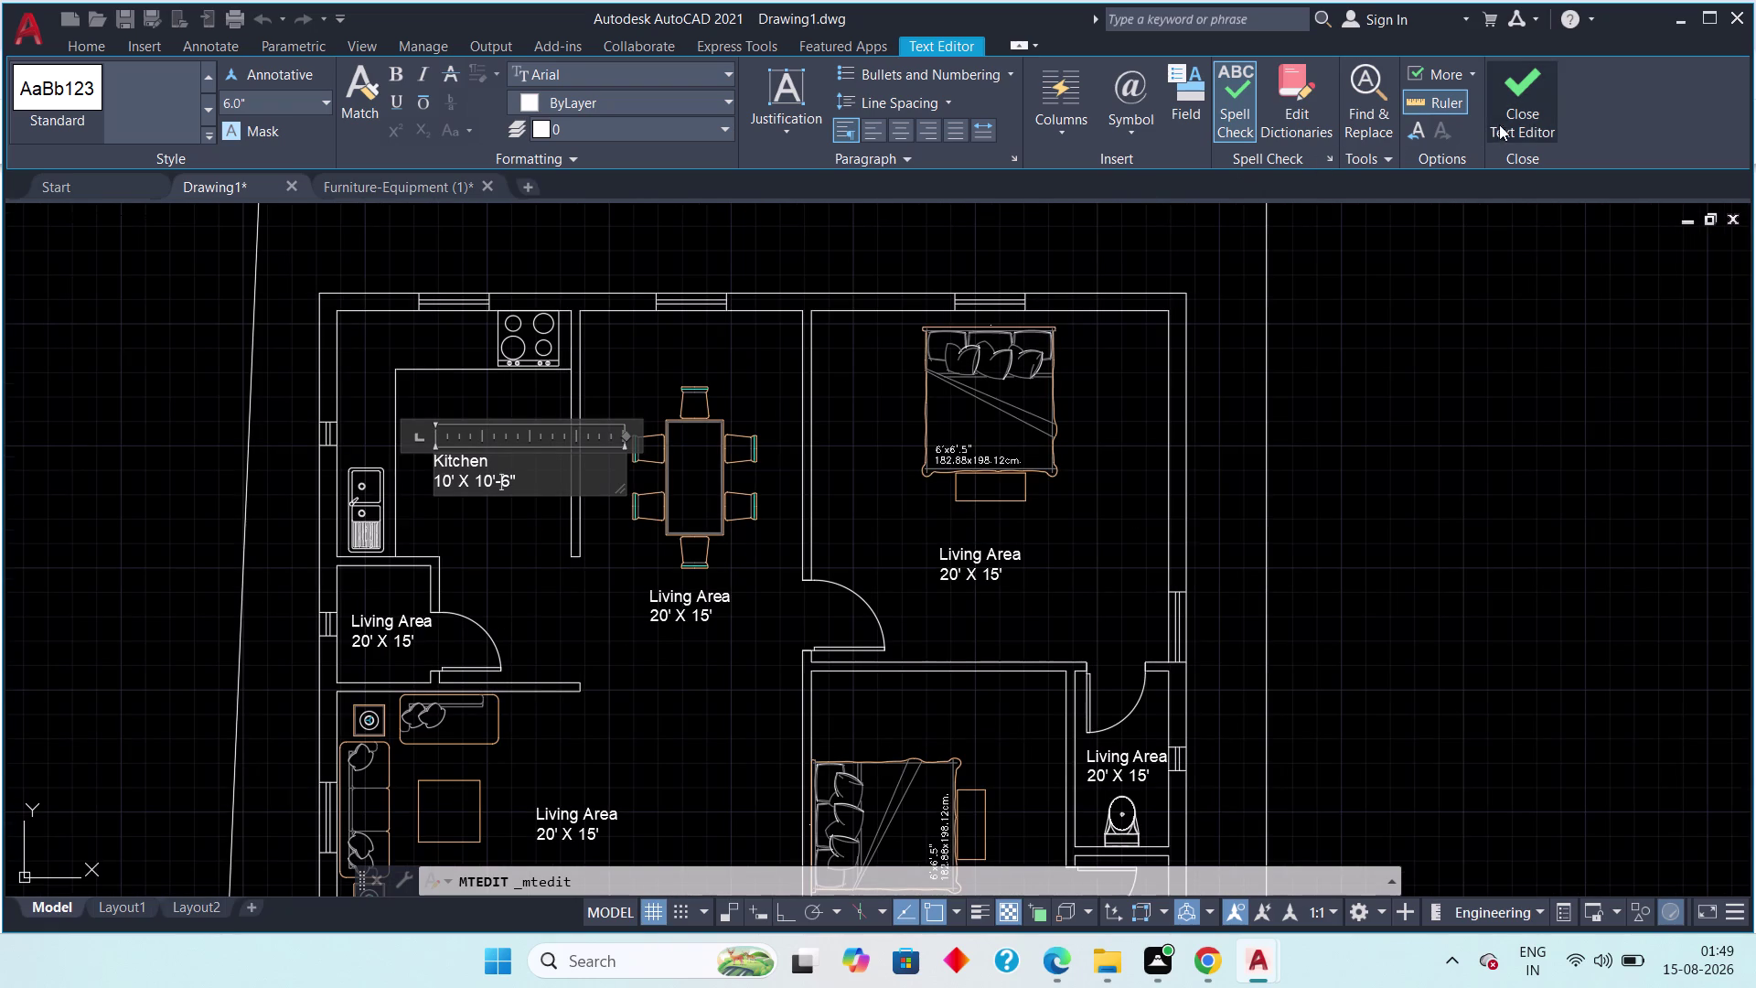
click(1523, 114)
scroll(up, 3)
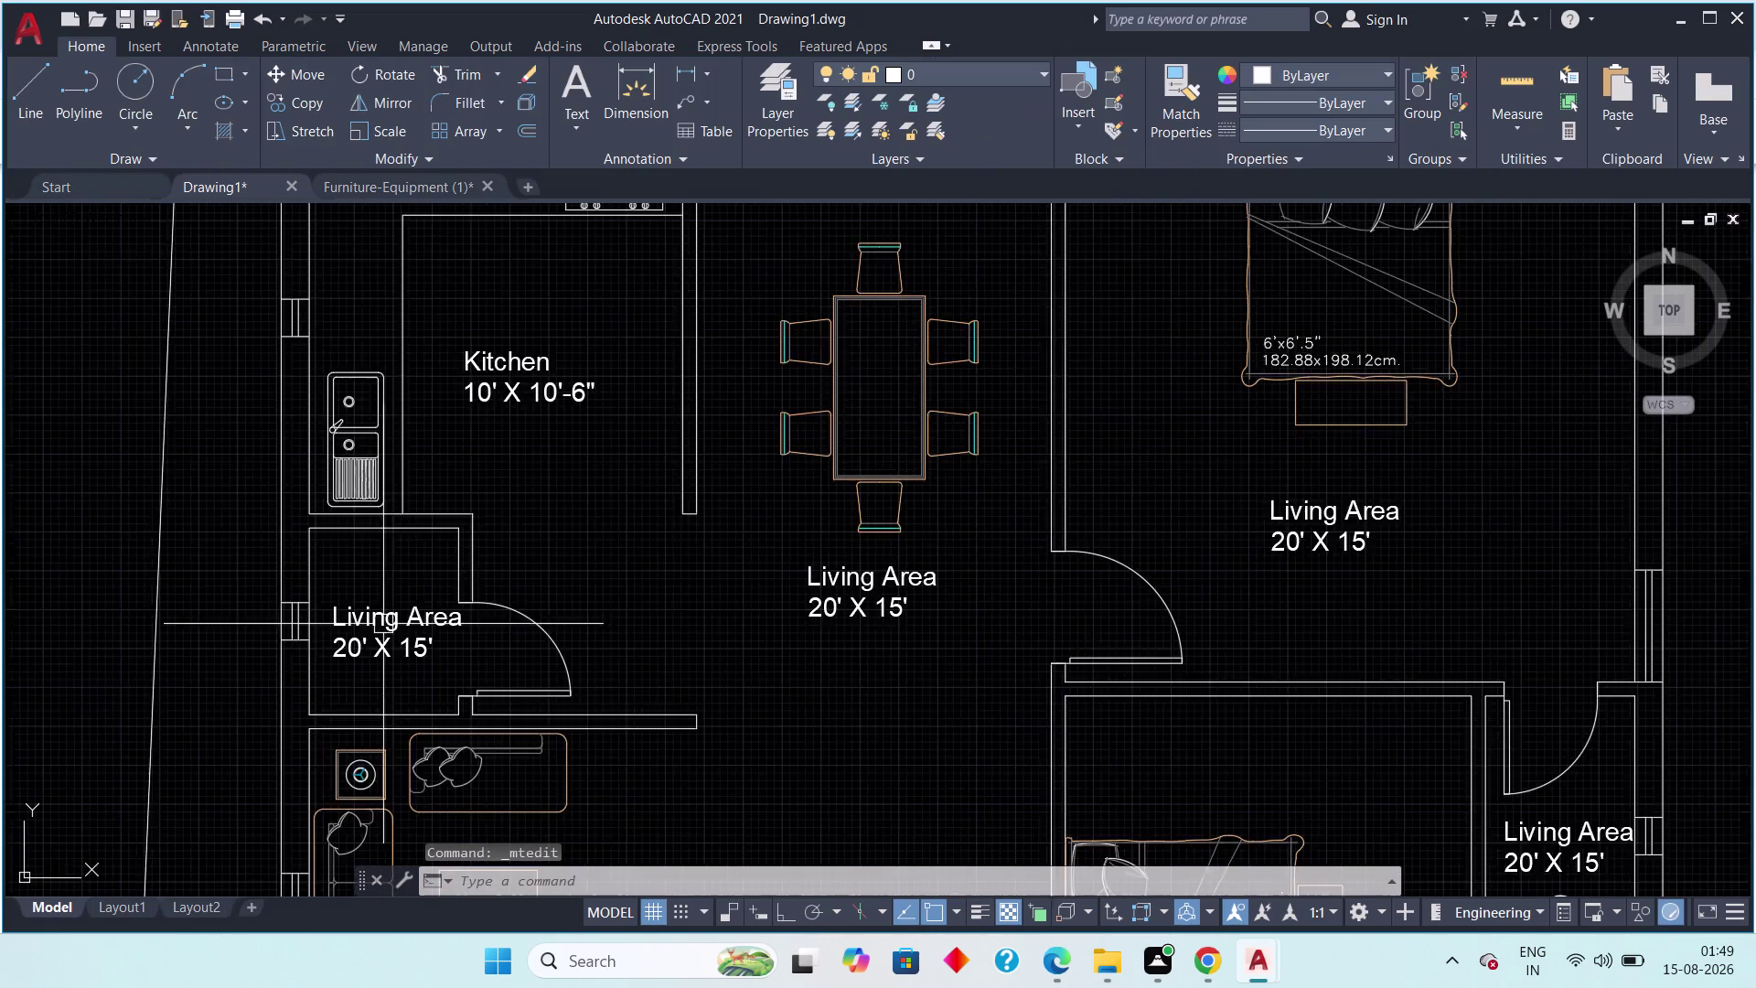
Change the small room's label title from Living Area to Pooja.
scroll(up, 3)
double_click(387, 618)
click(507, 617)
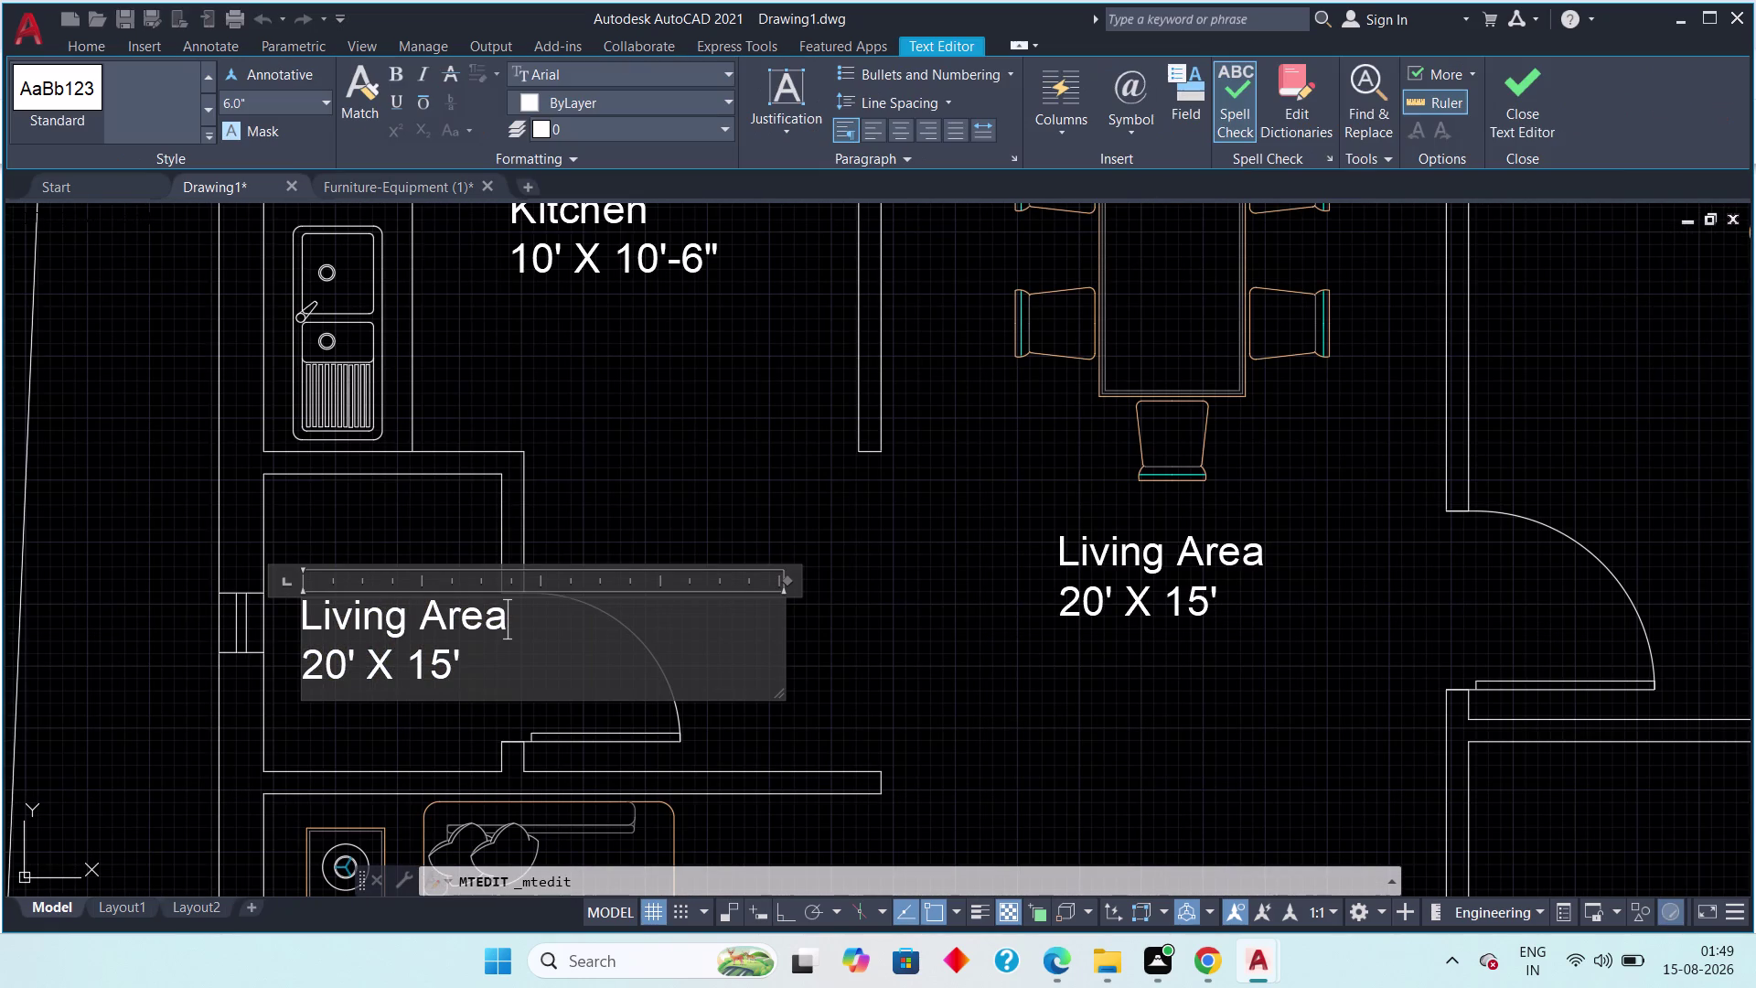
key(BackSpace)
key(BackSpace)
key(BackSpace)
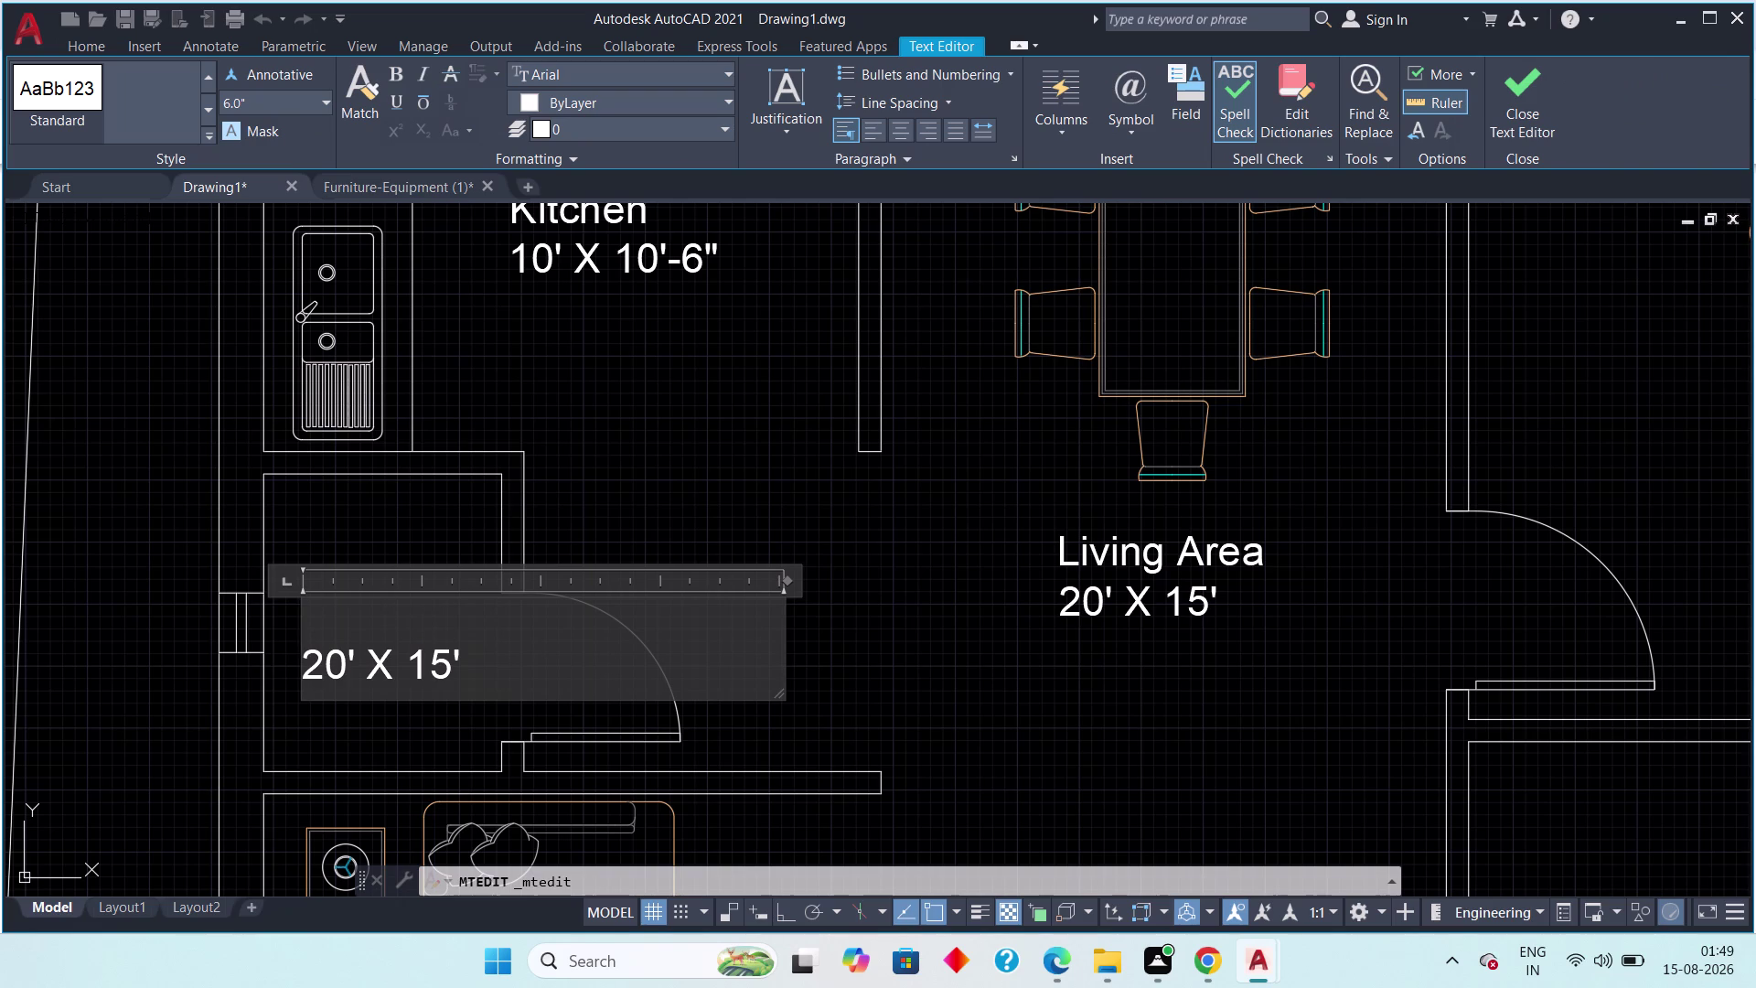
text(Pooj)
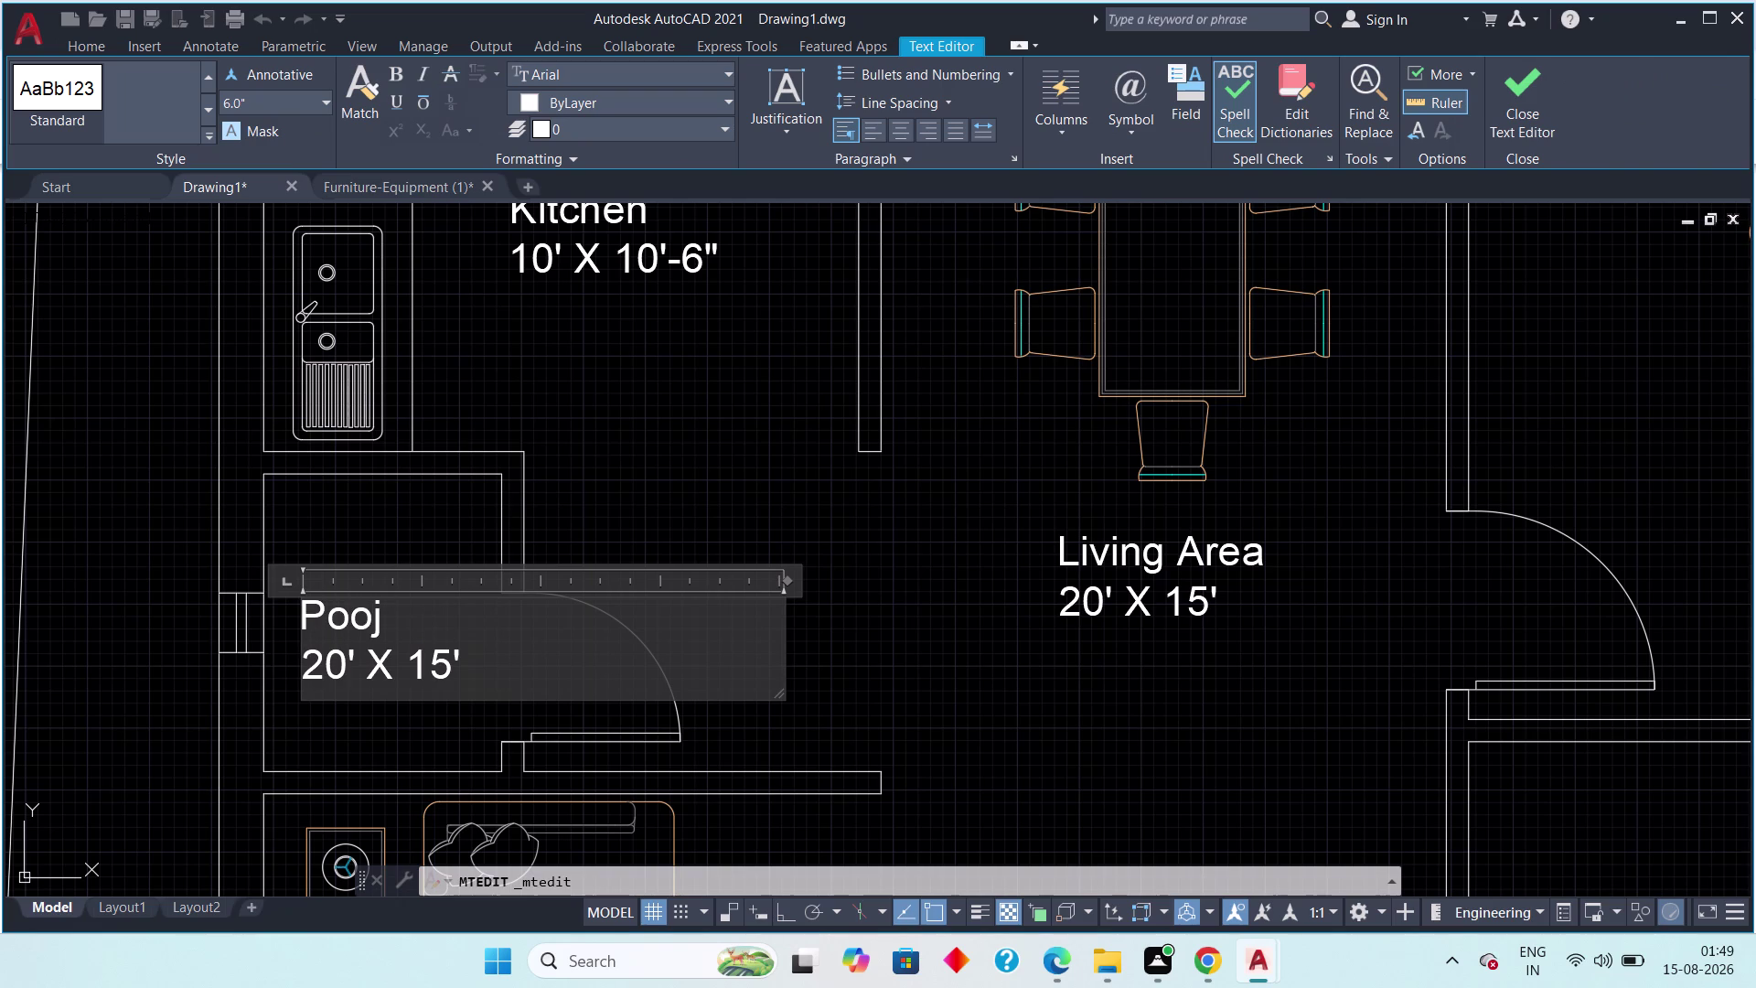
key(a)
Replace the 20' X 15' size with 5' X 4' and close the Text Editor.
click(508, 678)
key(BackSpace)
key(BackSpace)
key(BackSpace)
key(BackSpace)
key(BackSpace)
key(BackSpace)
key(BackSpace)
key(BackSpace)
key(BackSpace)
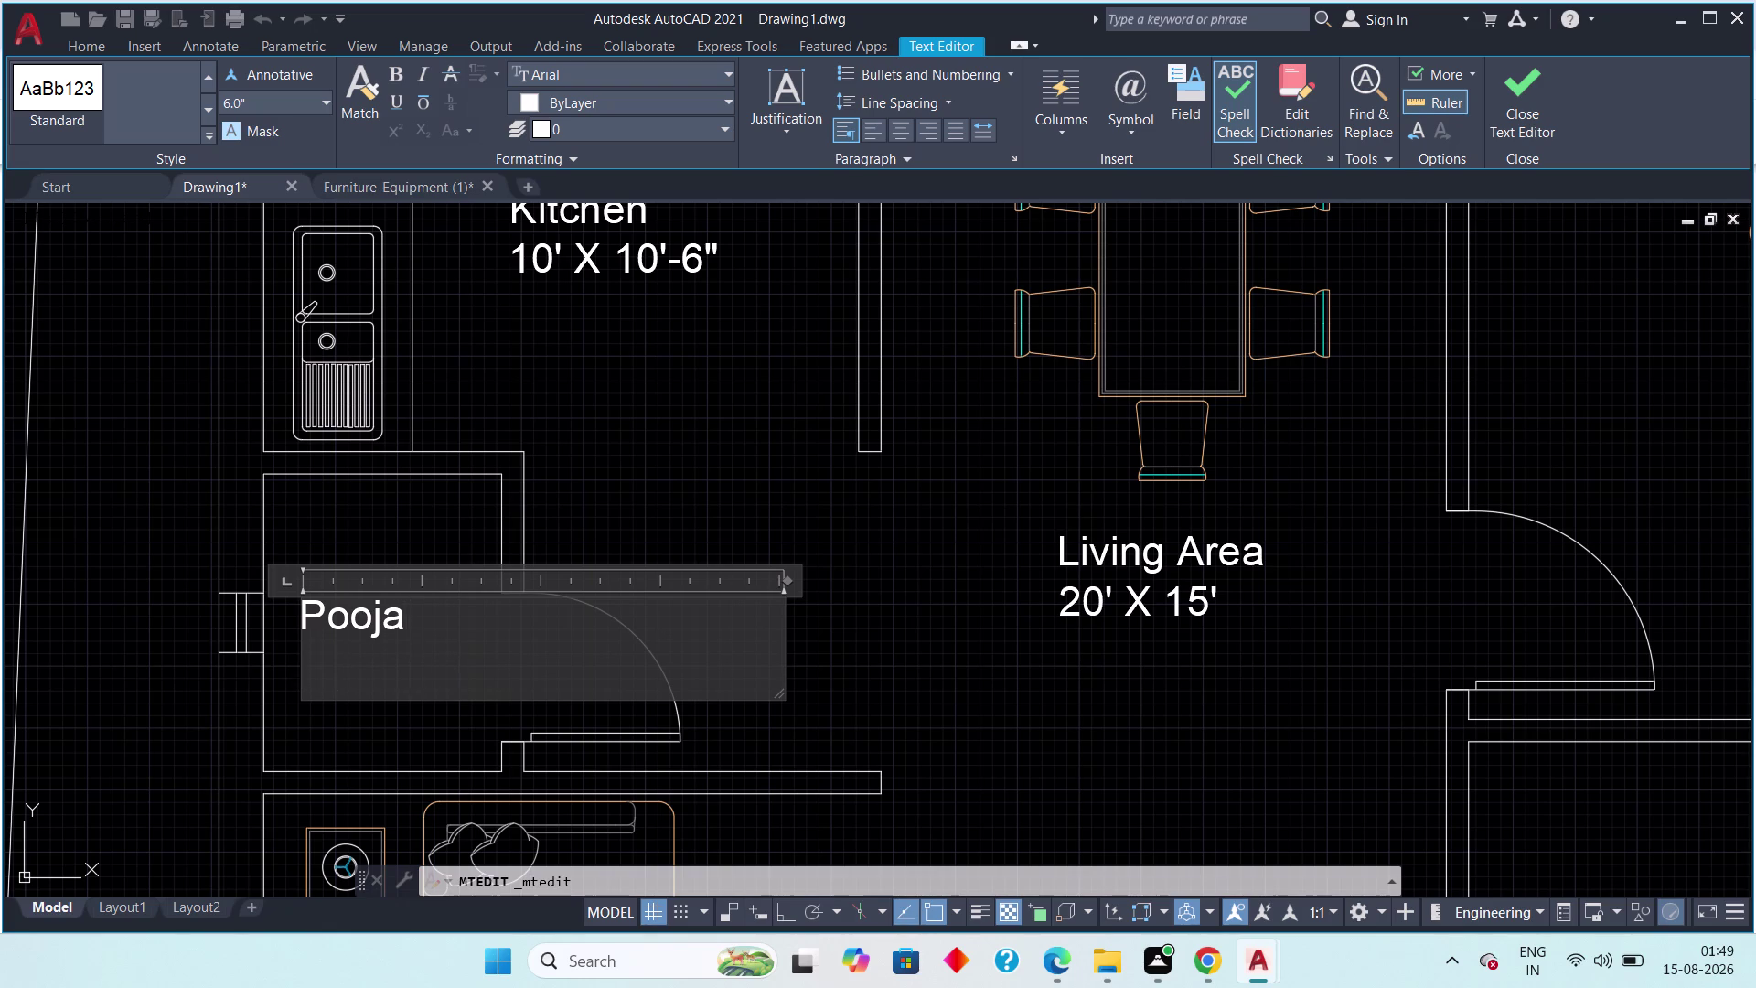
key(5)
text(')
key(space)
text(X 4)
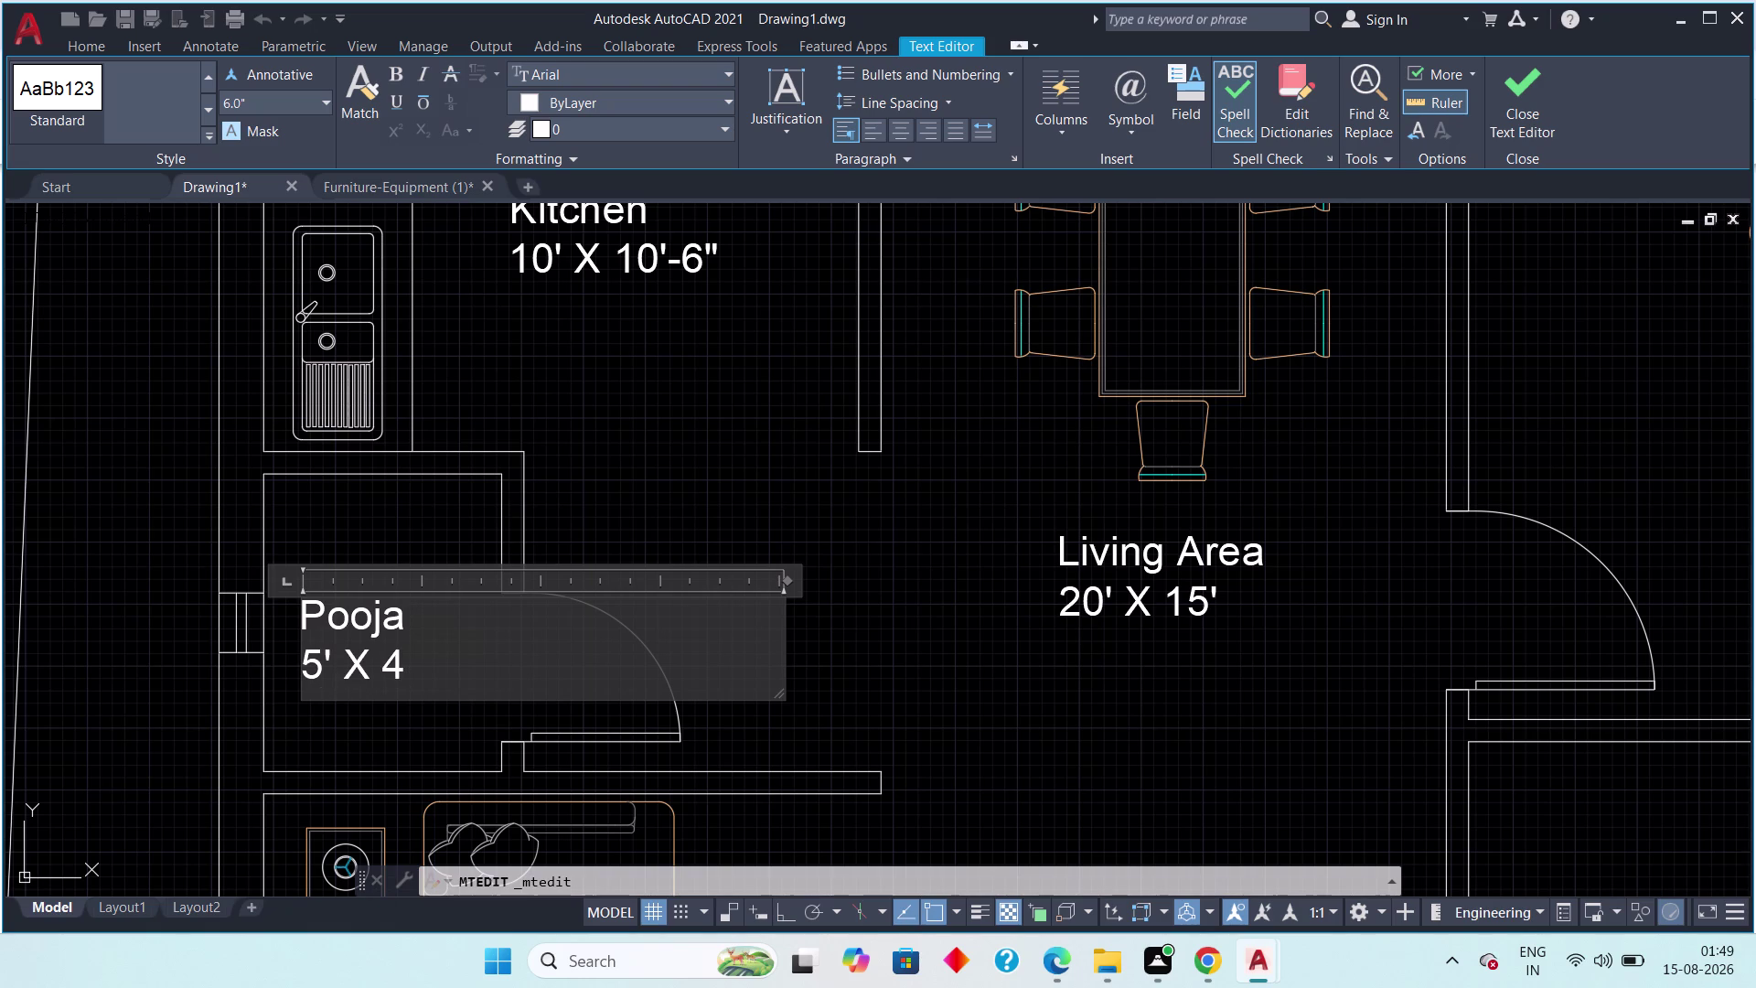
text(')
click(1512, 113)
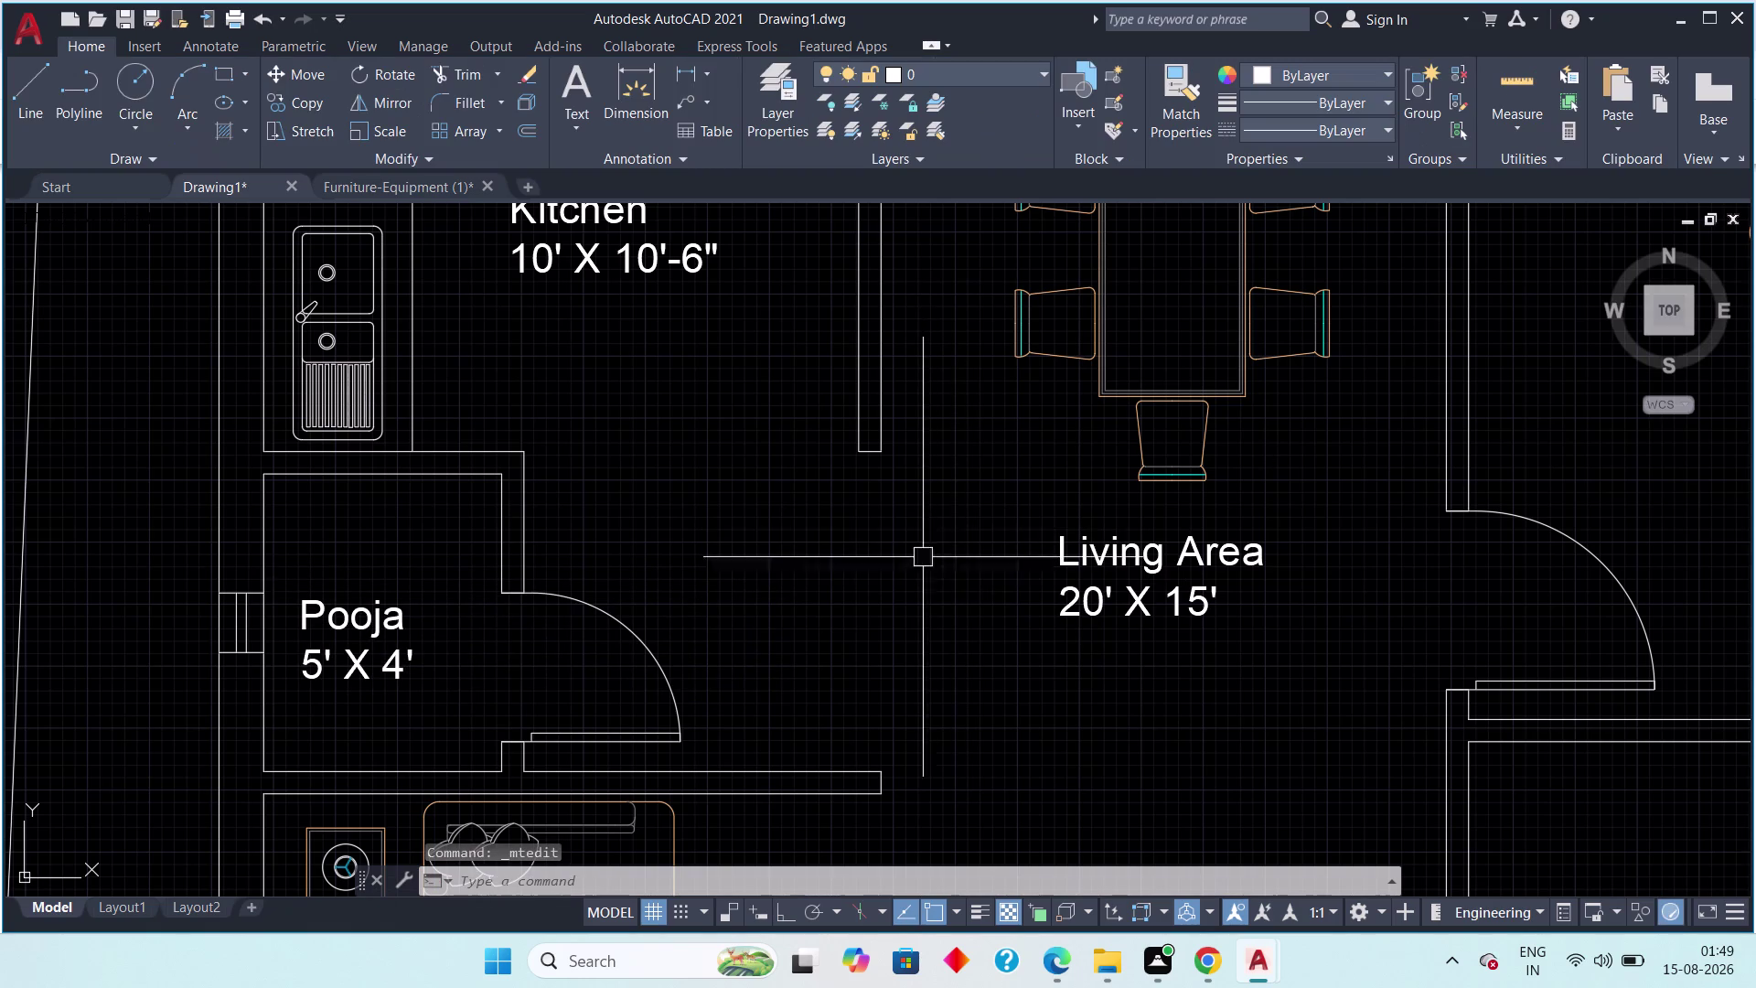
Open the central room label and change its title to Dining Area.
middle_drag(1004, 596, 441, 684)
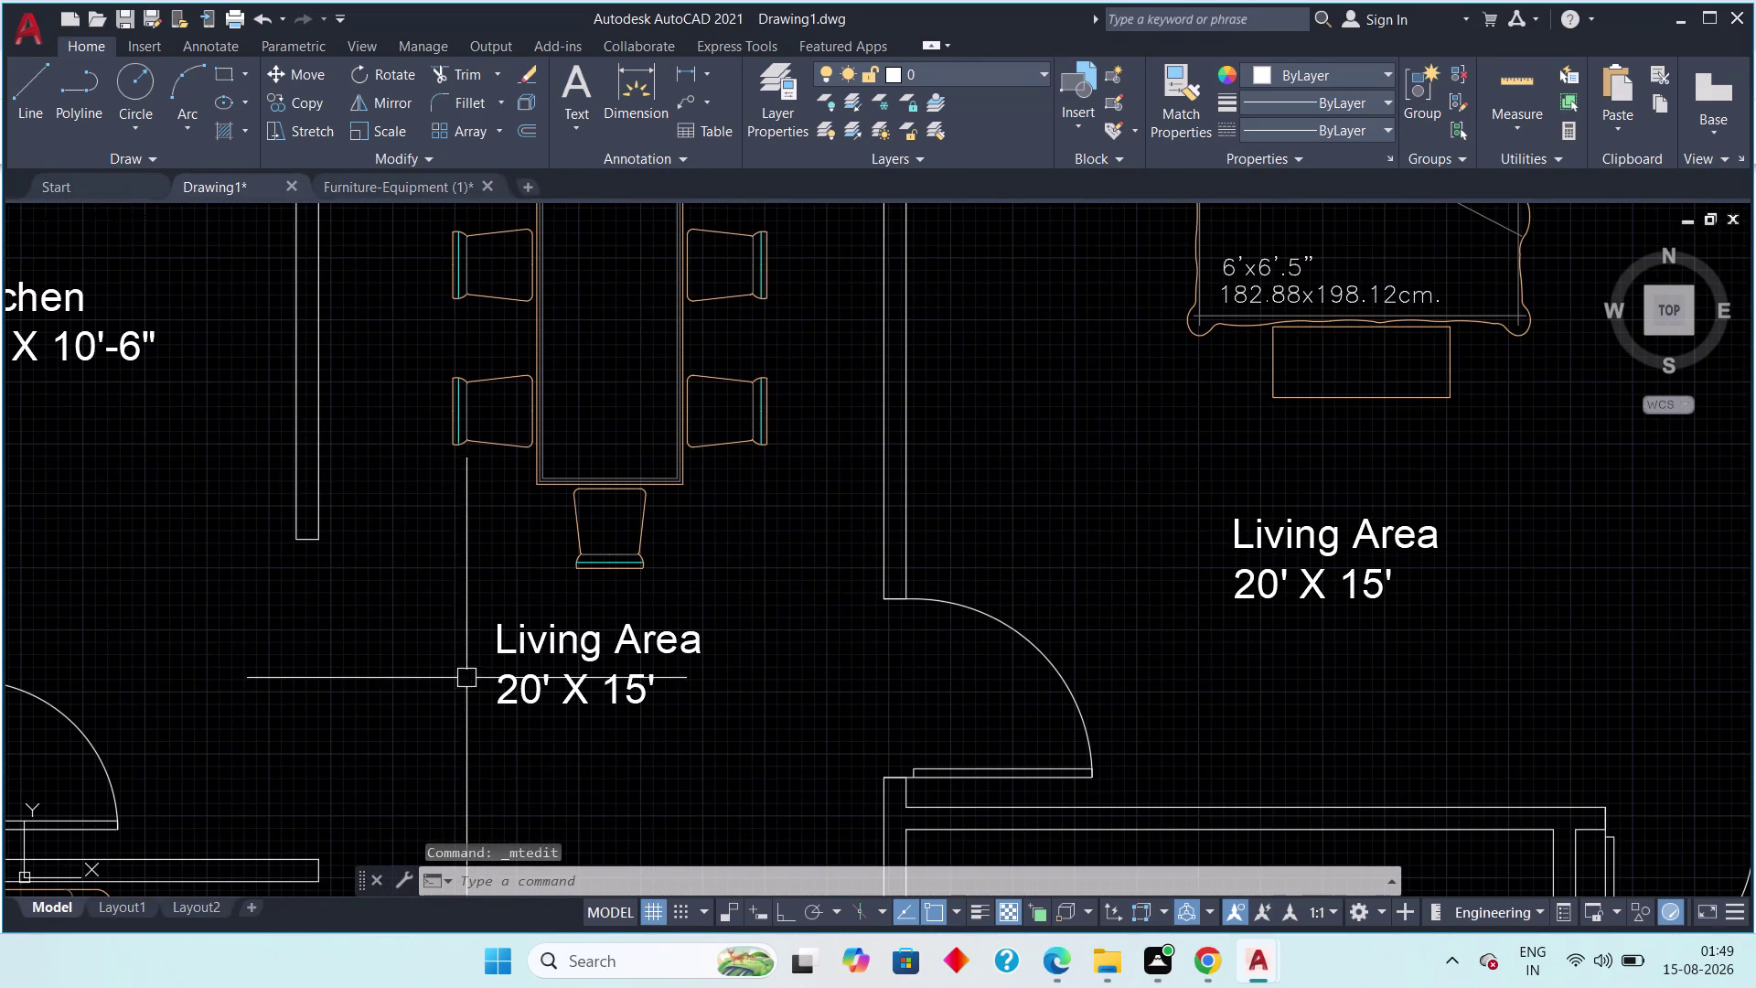
double_click(550, 644)
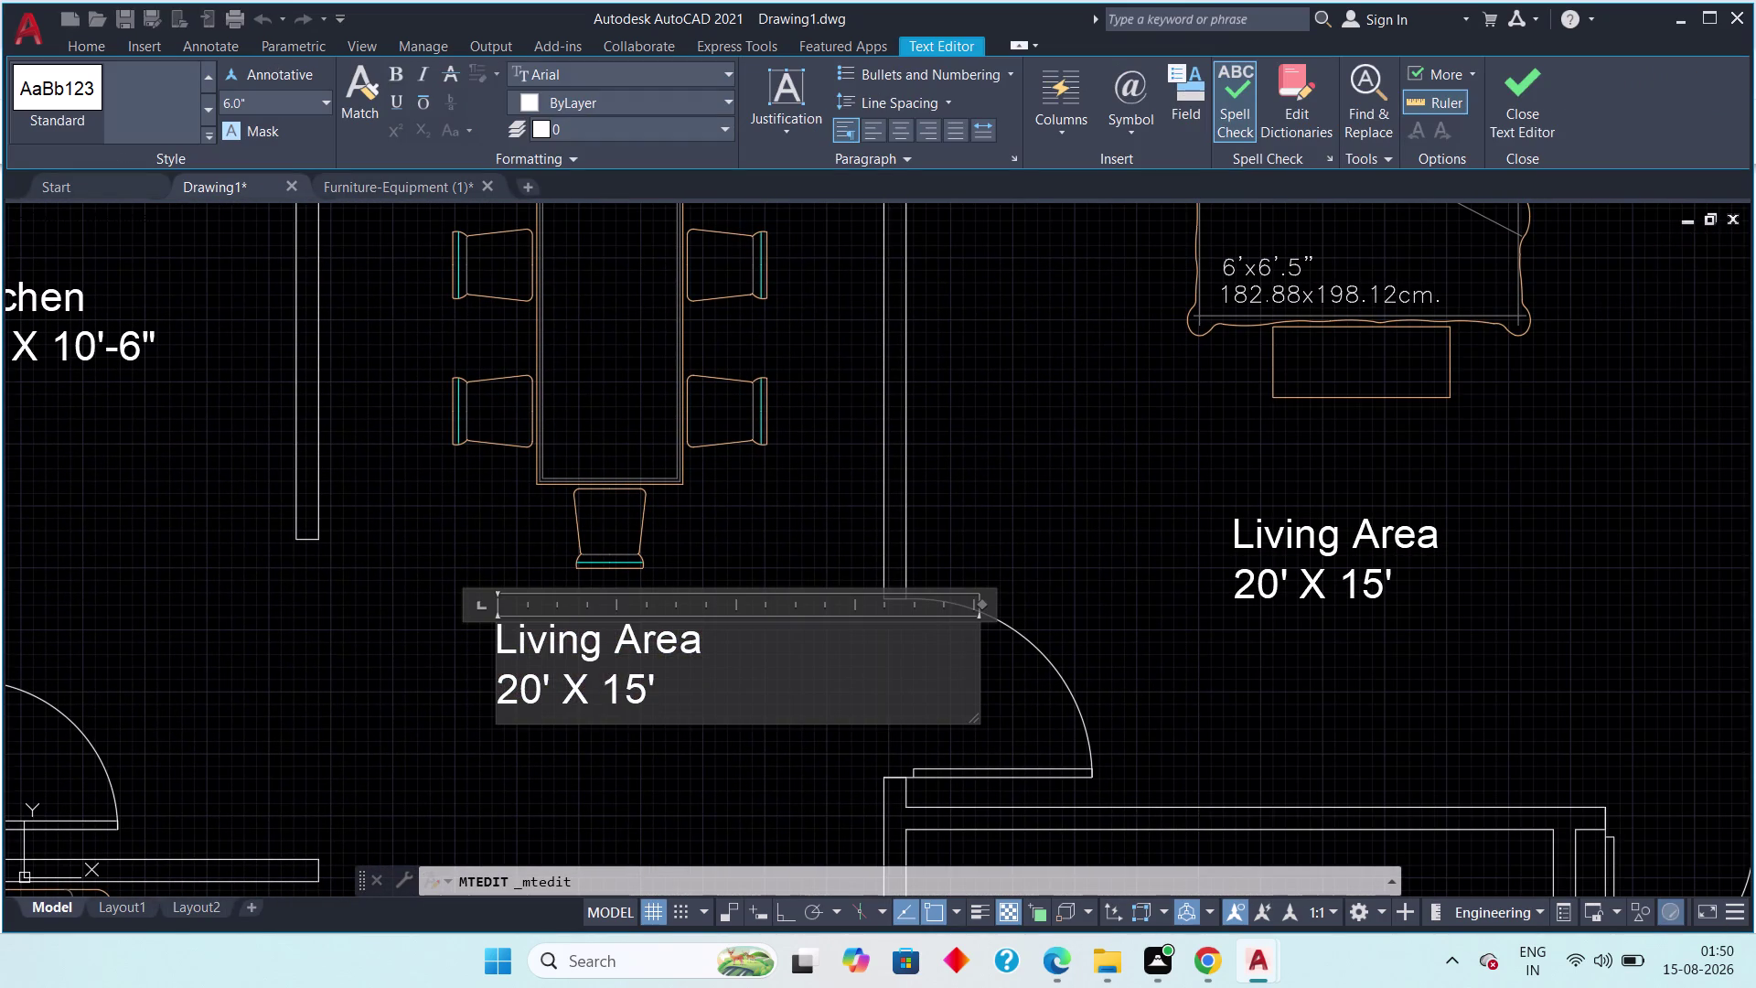
click(600, 648)
key(BackSpace)
key(BackSpace)
key(BackSpace)
key(BackSpace)
key(BackSpace)
key(BackSpace)
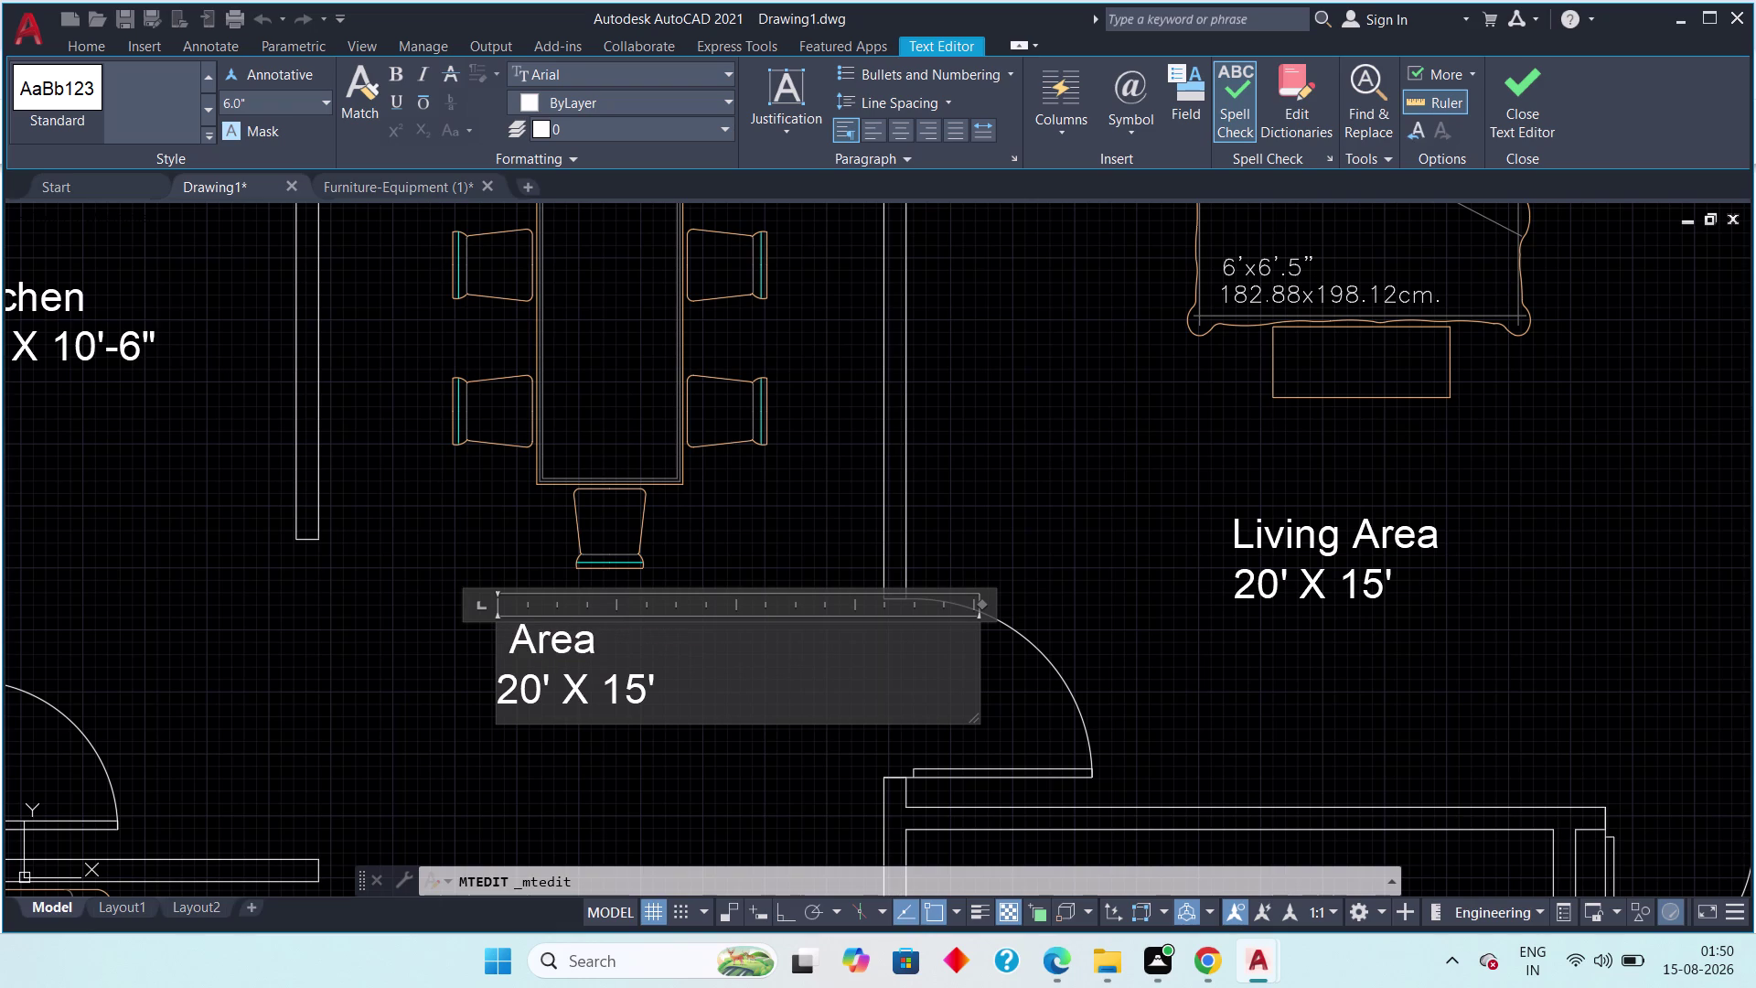
text(D)
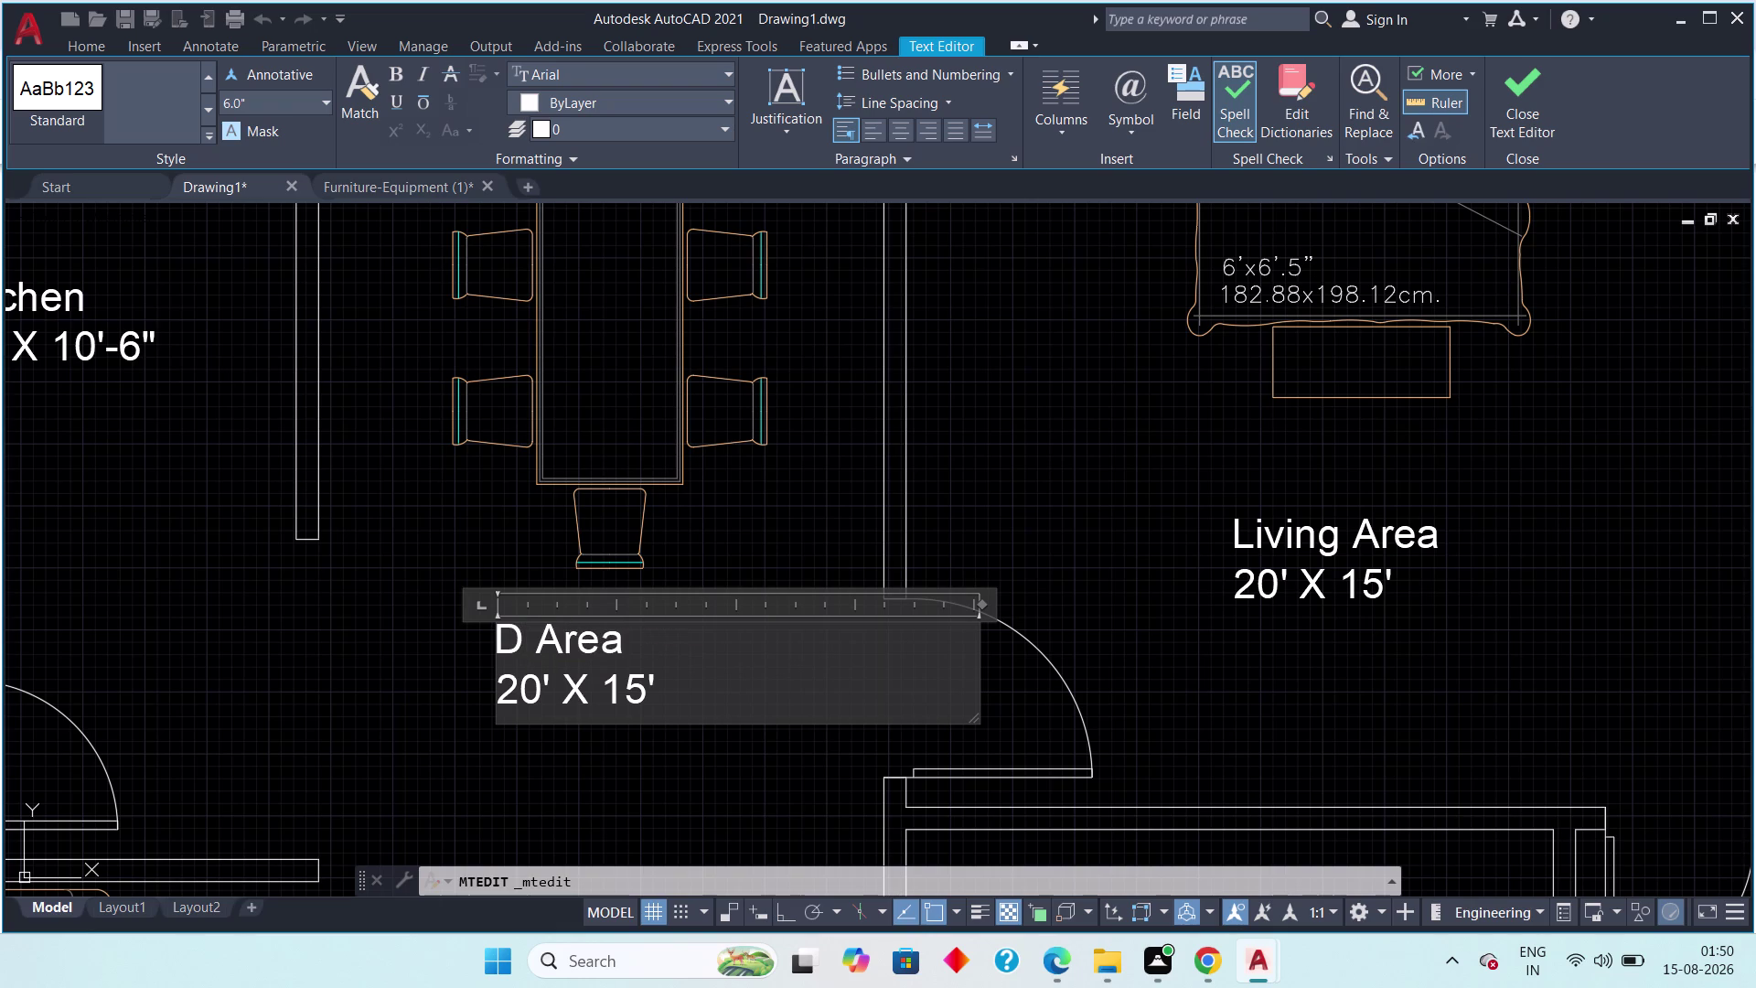
text(inin)
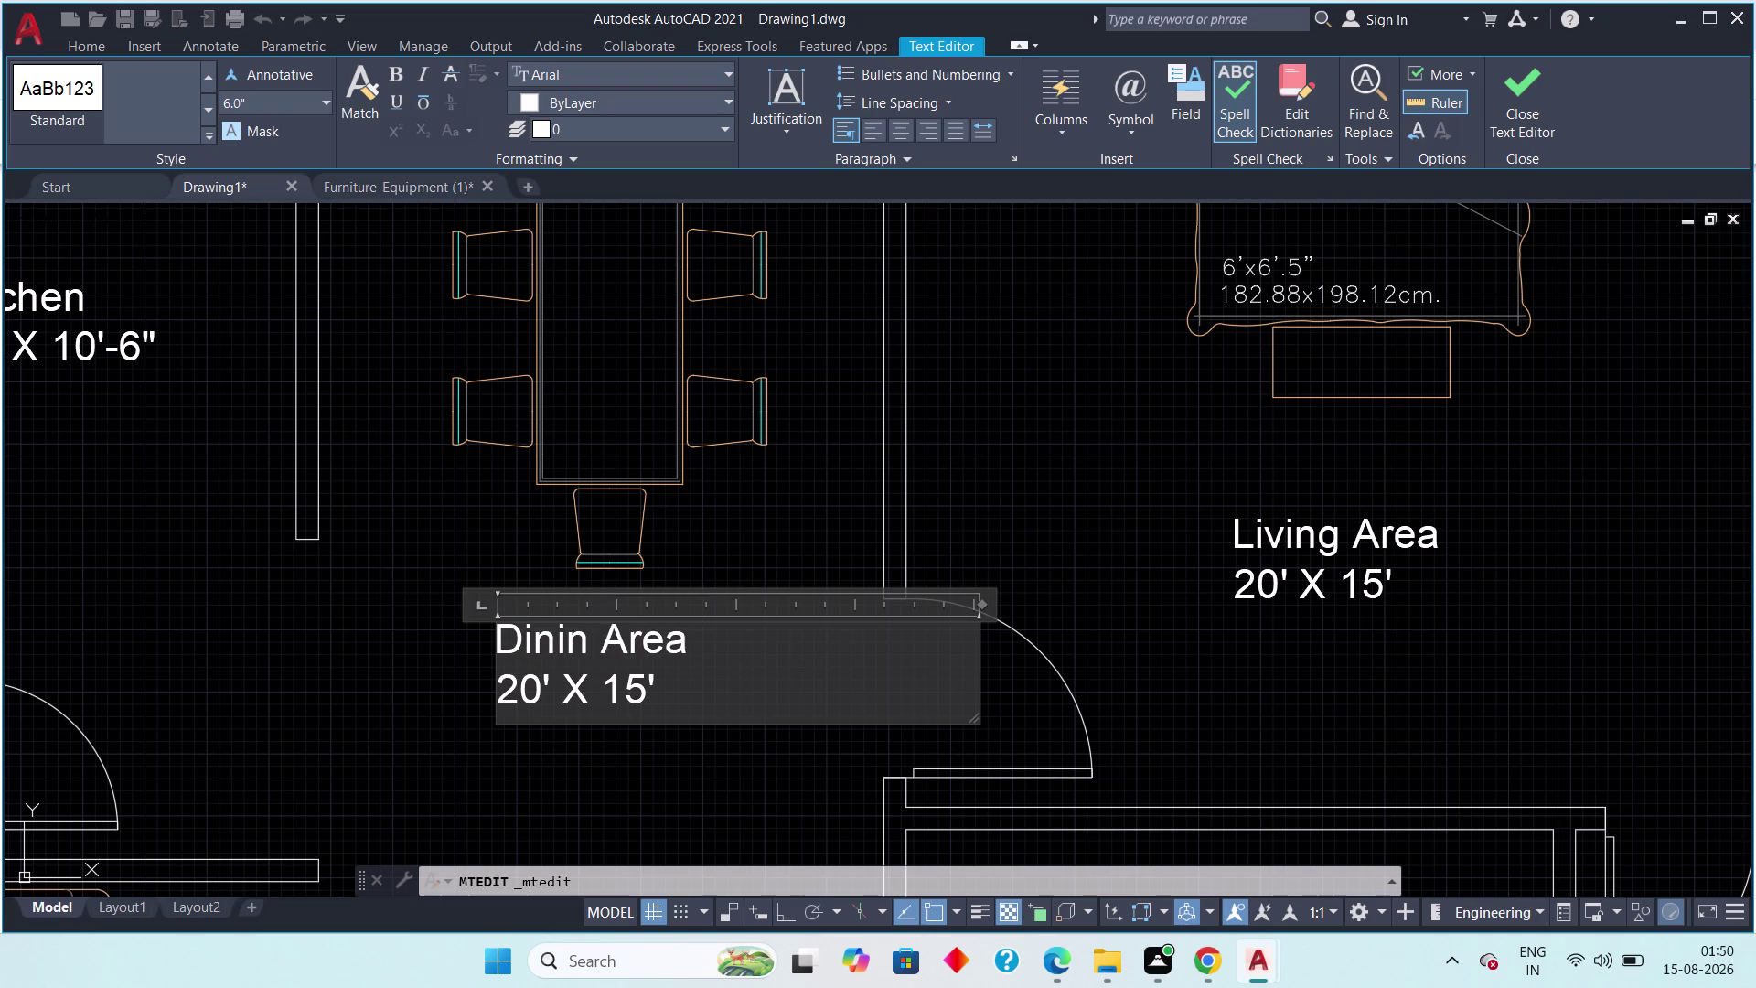
text(g)
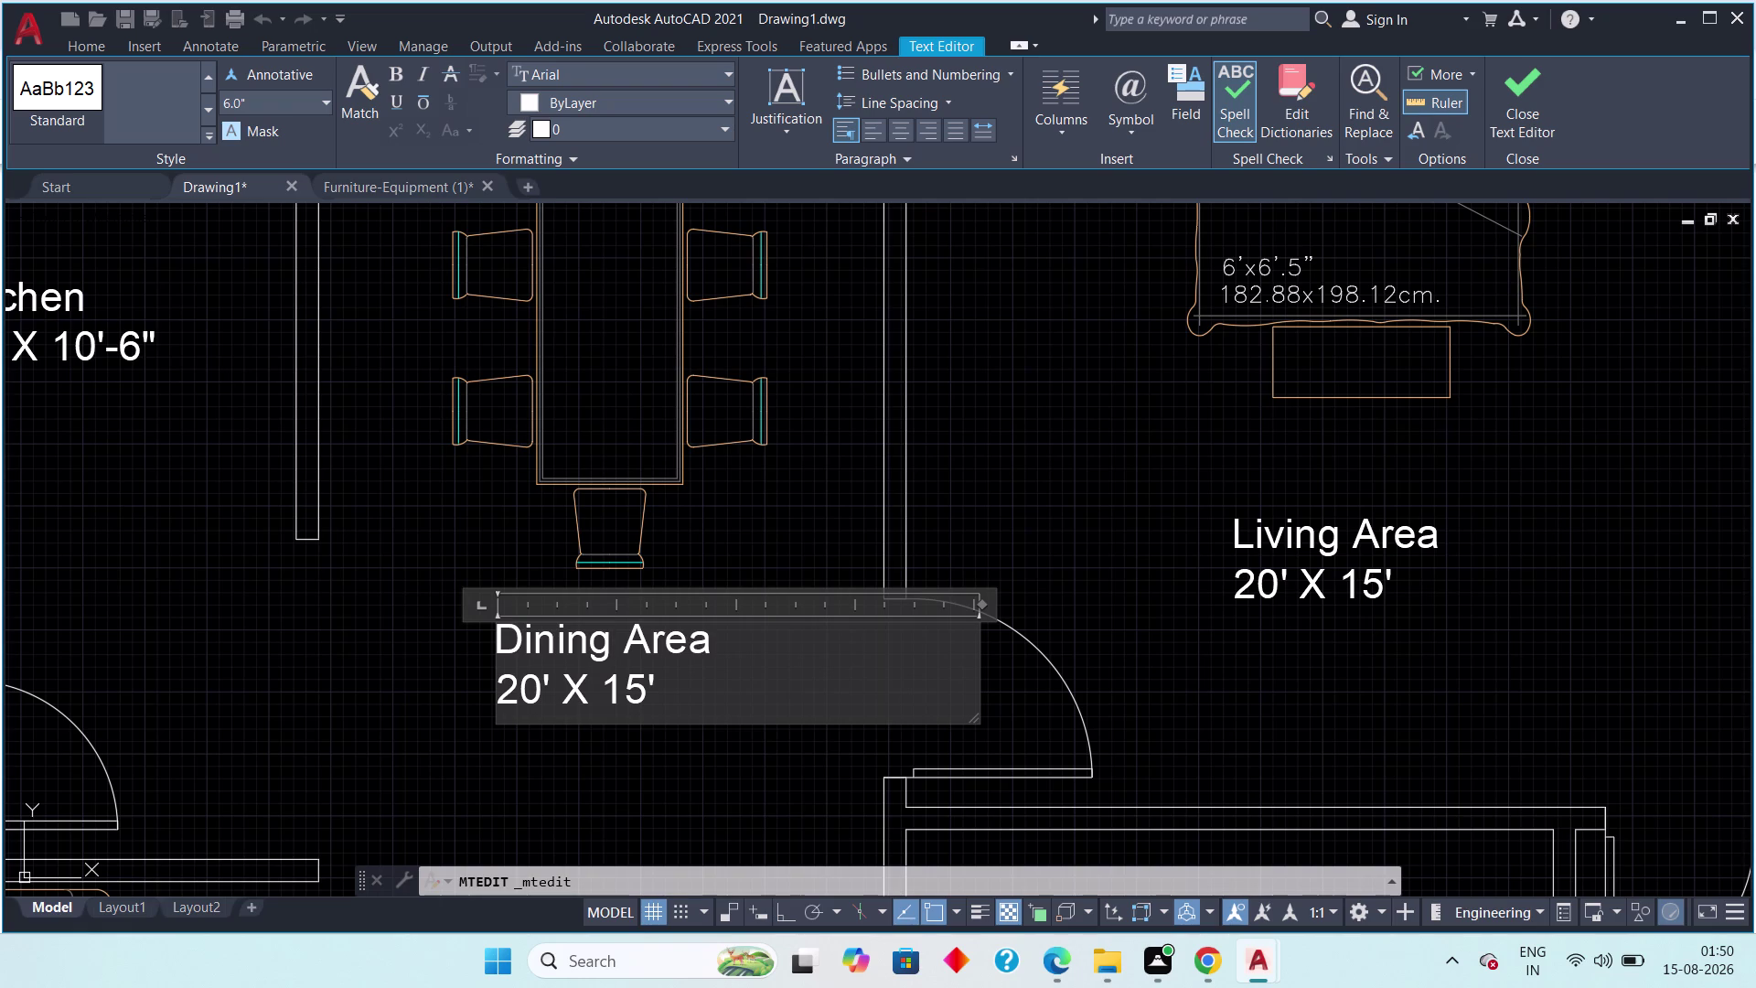
Change the label's width from 20' to 9'-6".
click(665, 703)
key(Left)
key(Left)
key(Left)
key(Left)
key(Left)
key(Left)
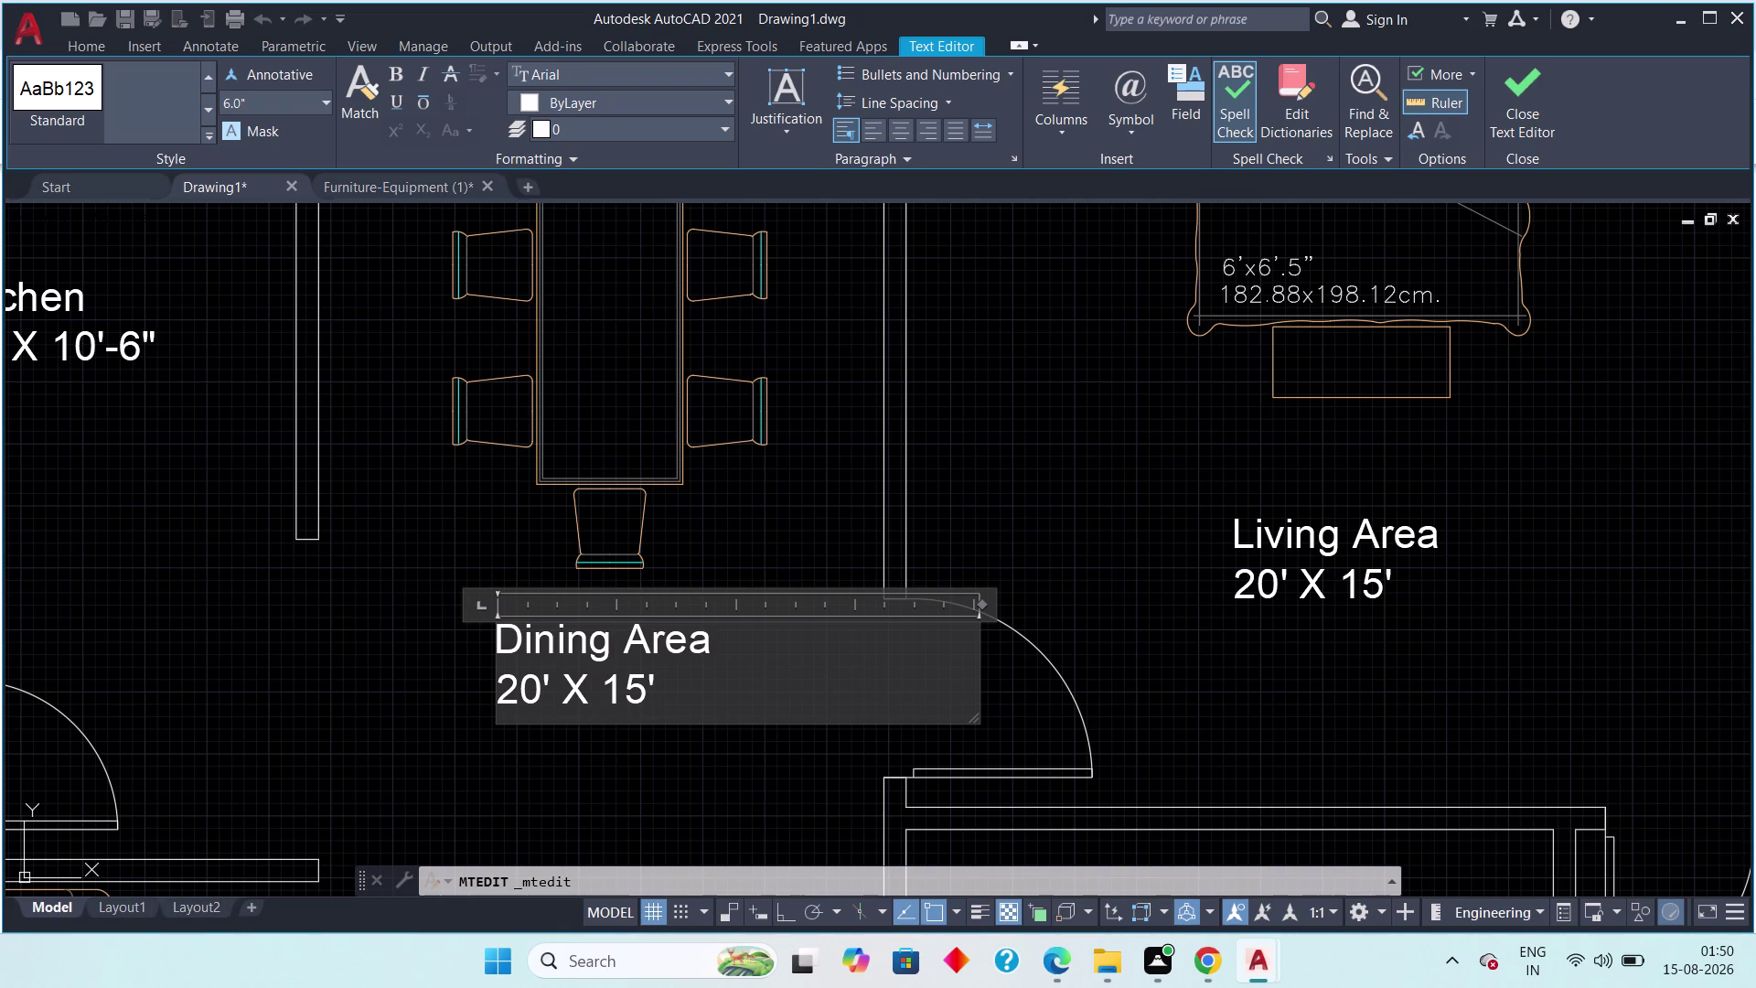
key(BackSpace)
key(BackSpace)
key(BackSpace)
key(9)
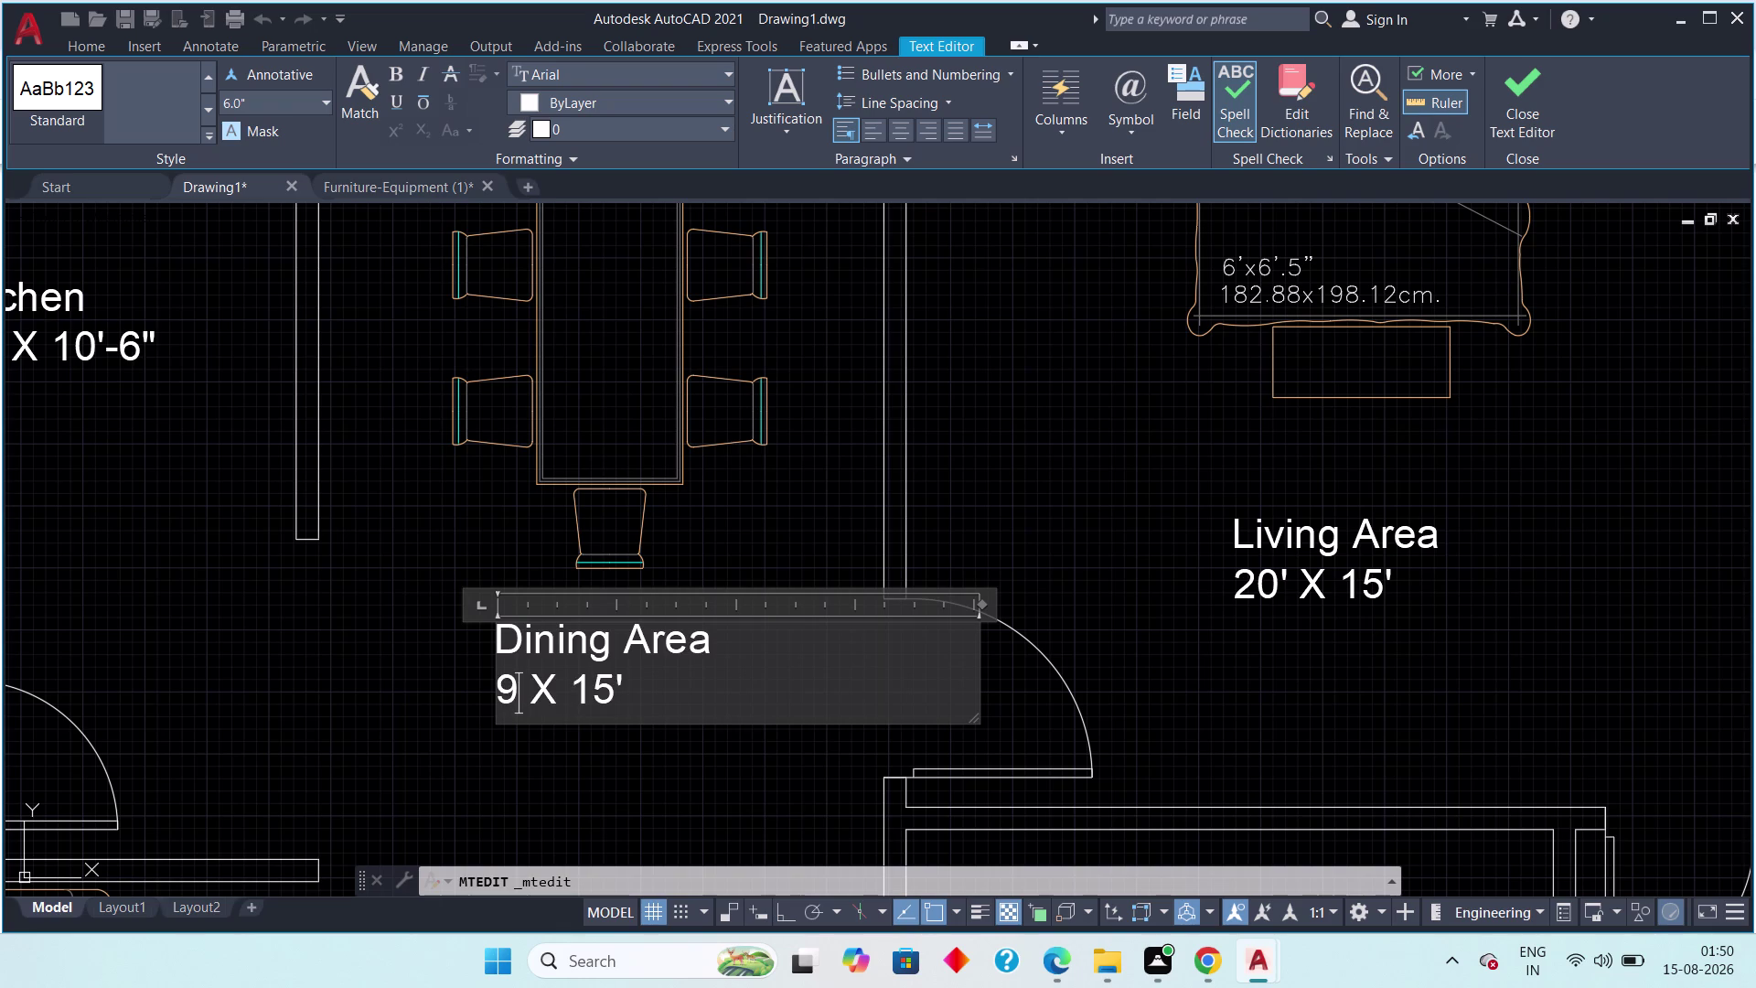
key(apostrophe)
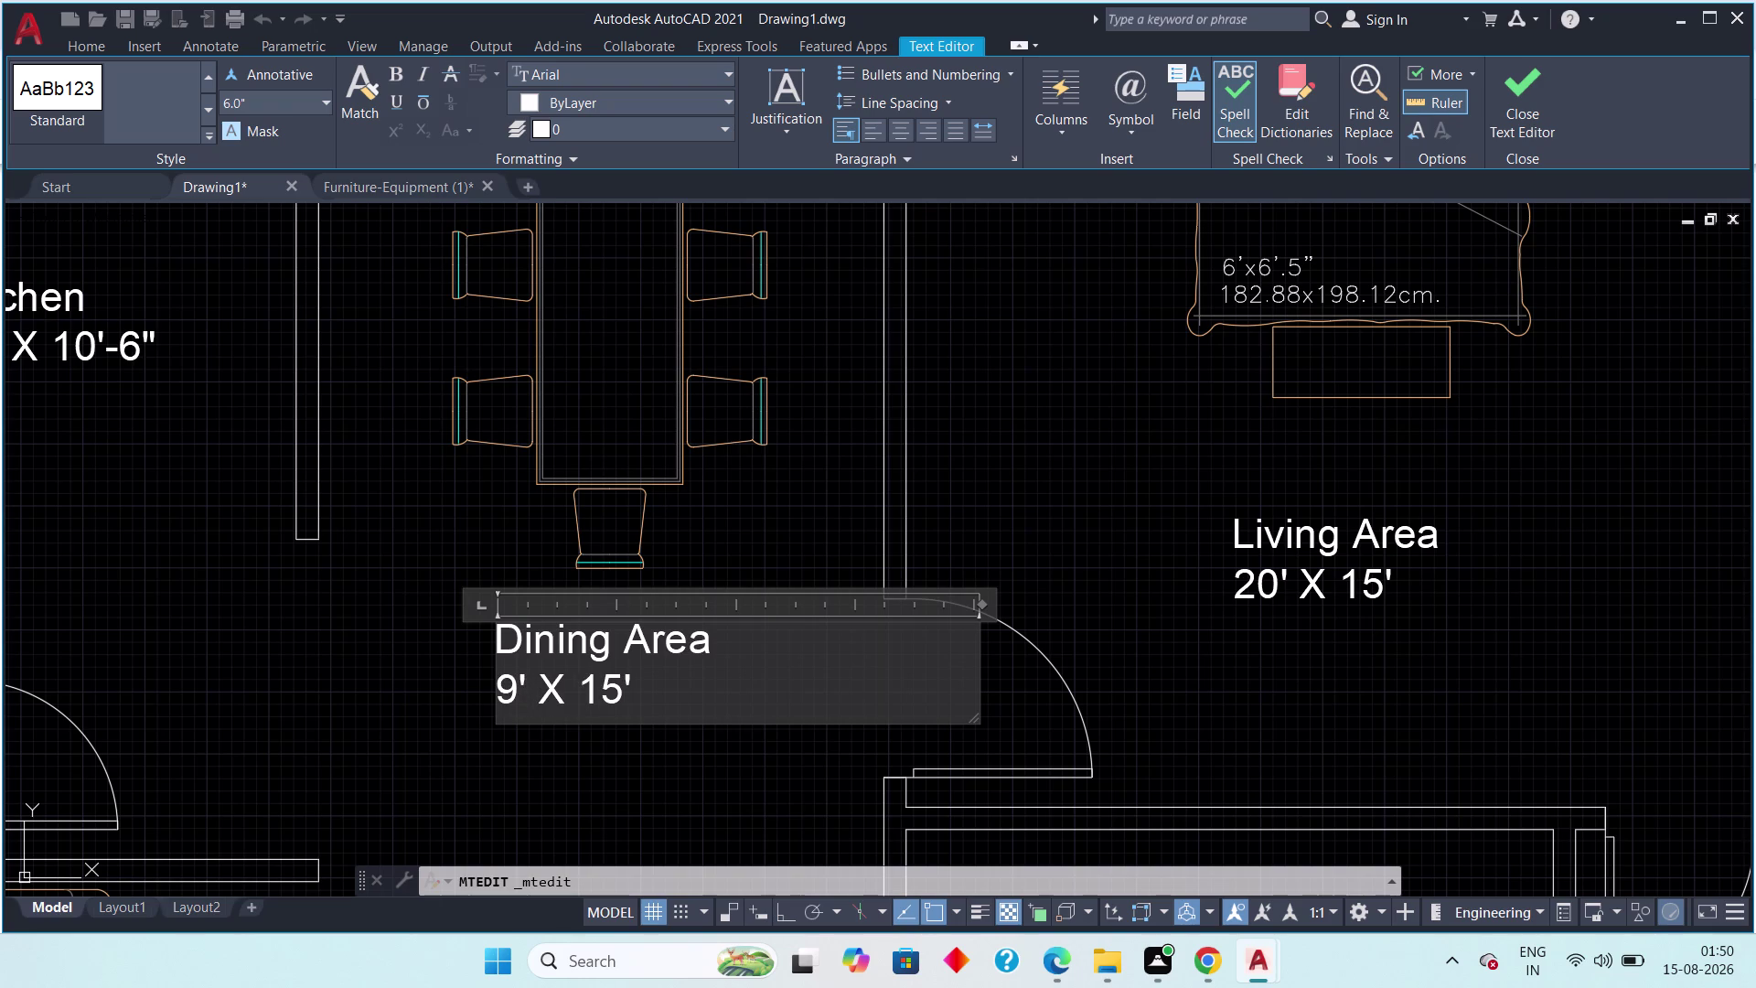
text(-6)
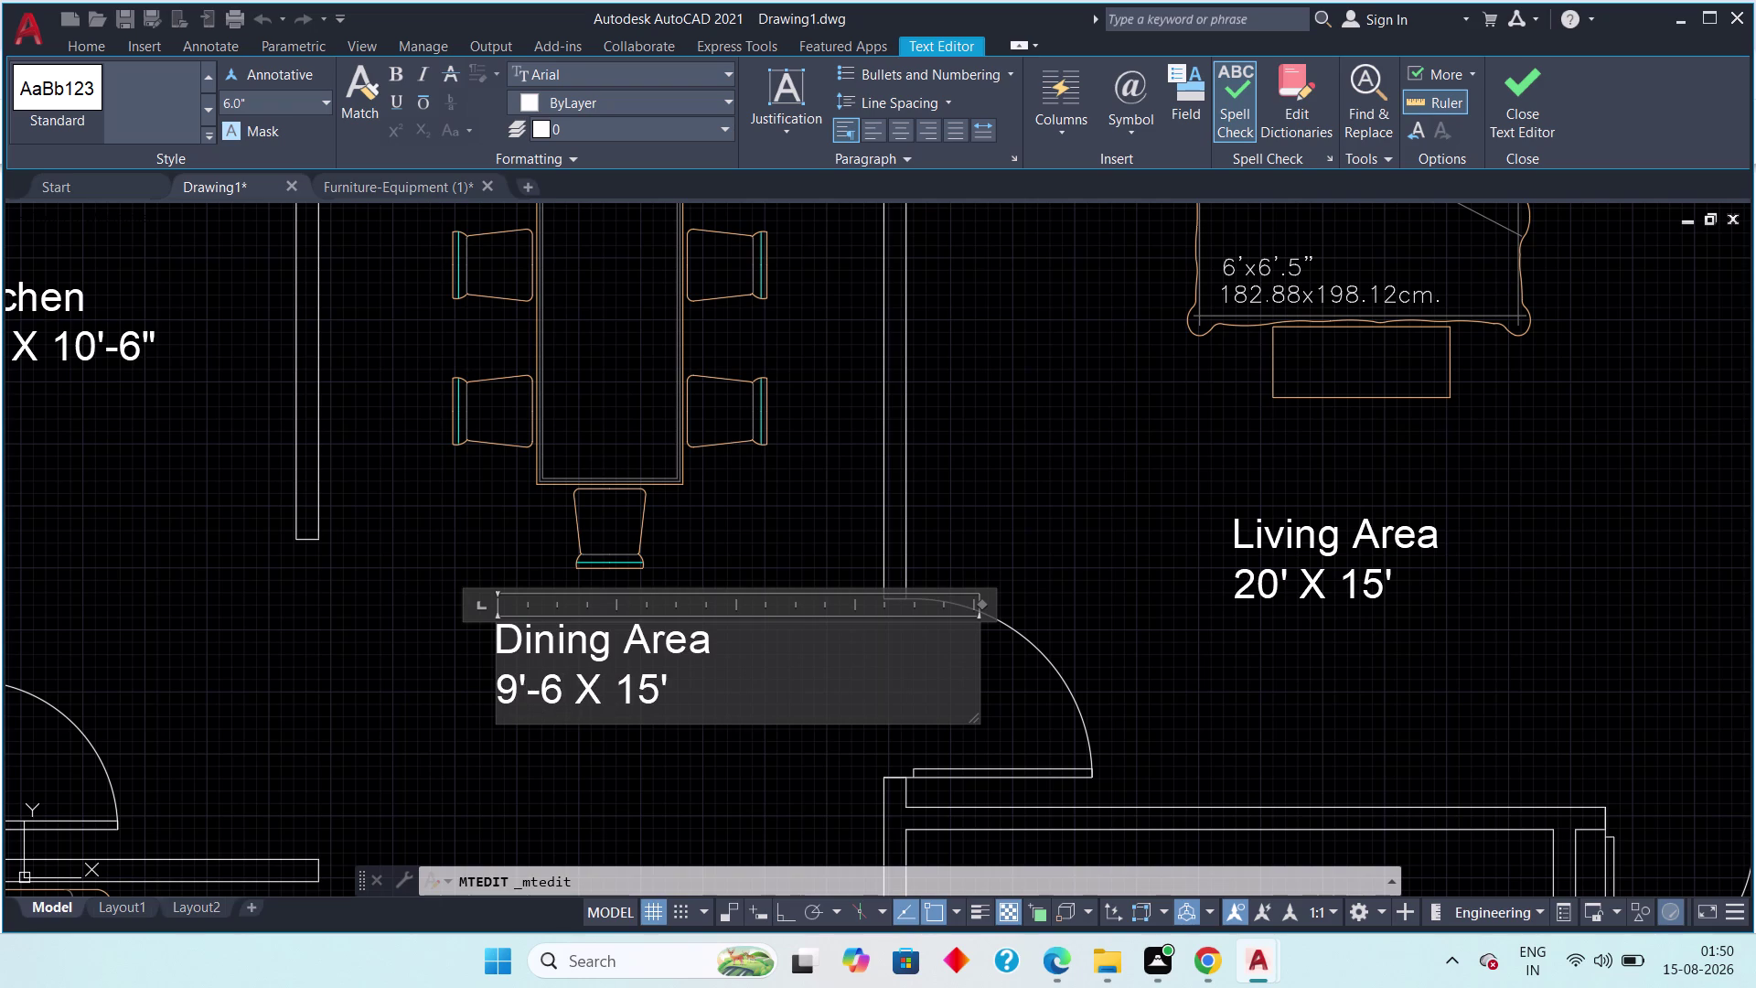
text(")
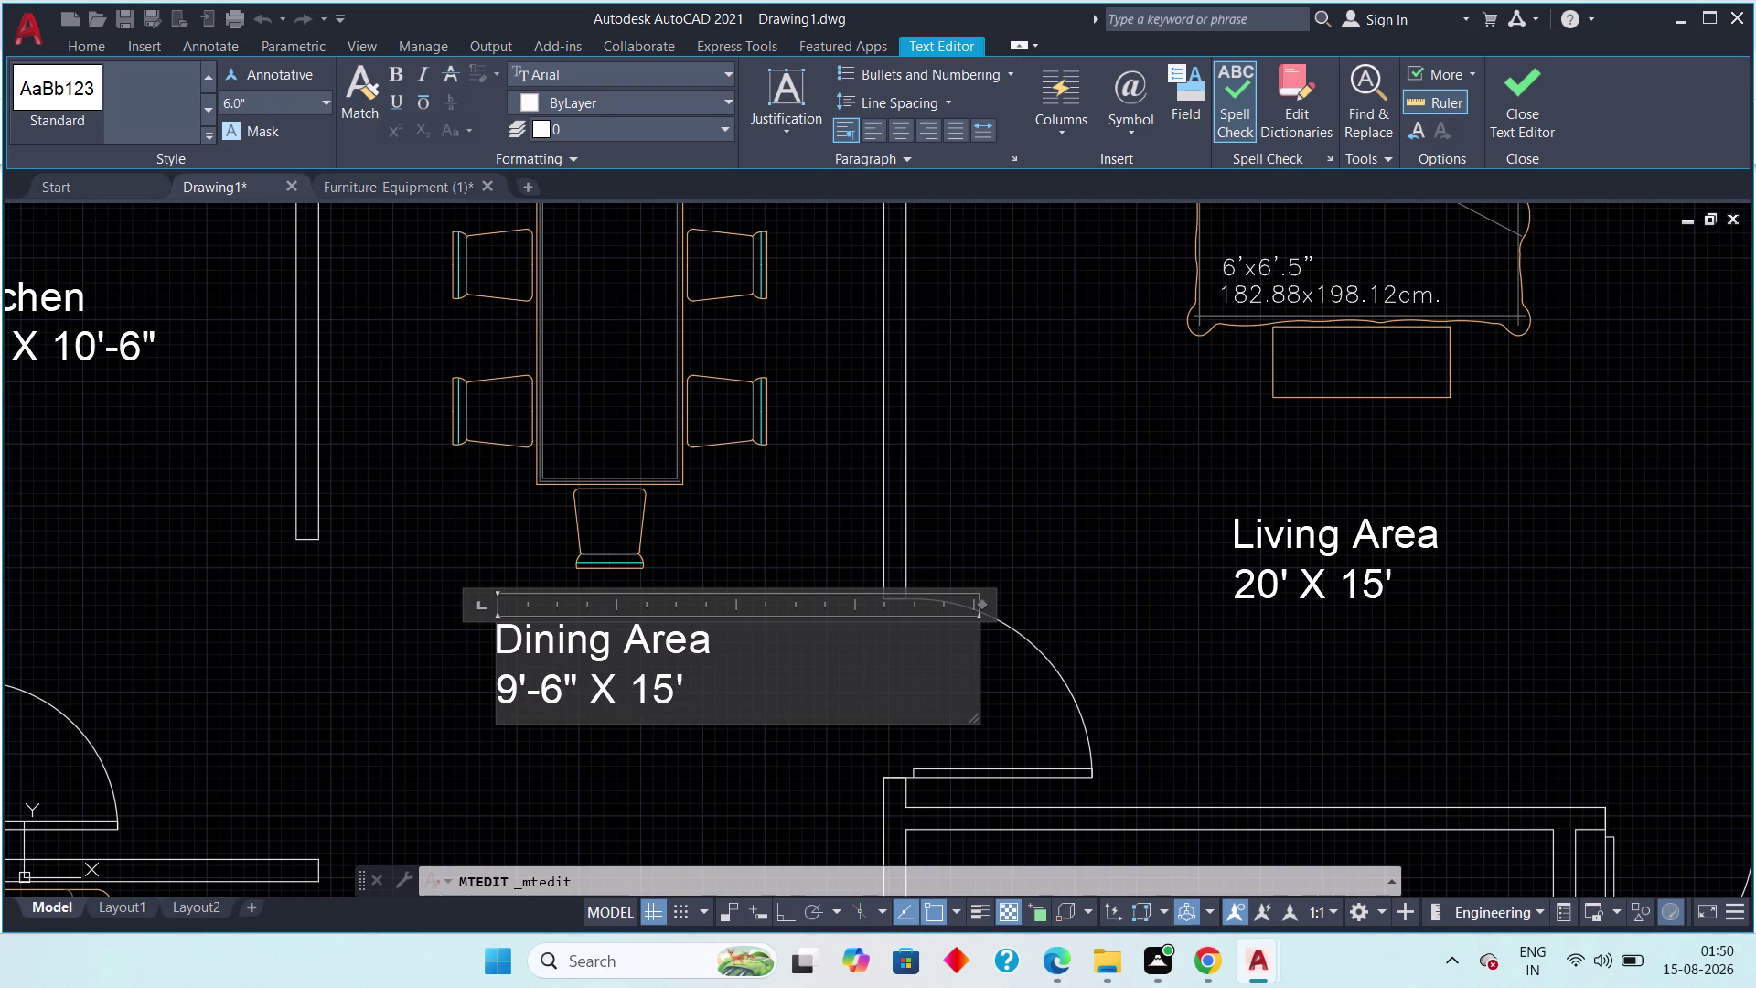
Retype the length as 15' and close the Text Editor.
key(Right)
key(Right)
key(Right)
key(Right)
key(Right)
key(Right)
key(BackSpace)
key(BackSpace)
key(BackSpace)
text(15)
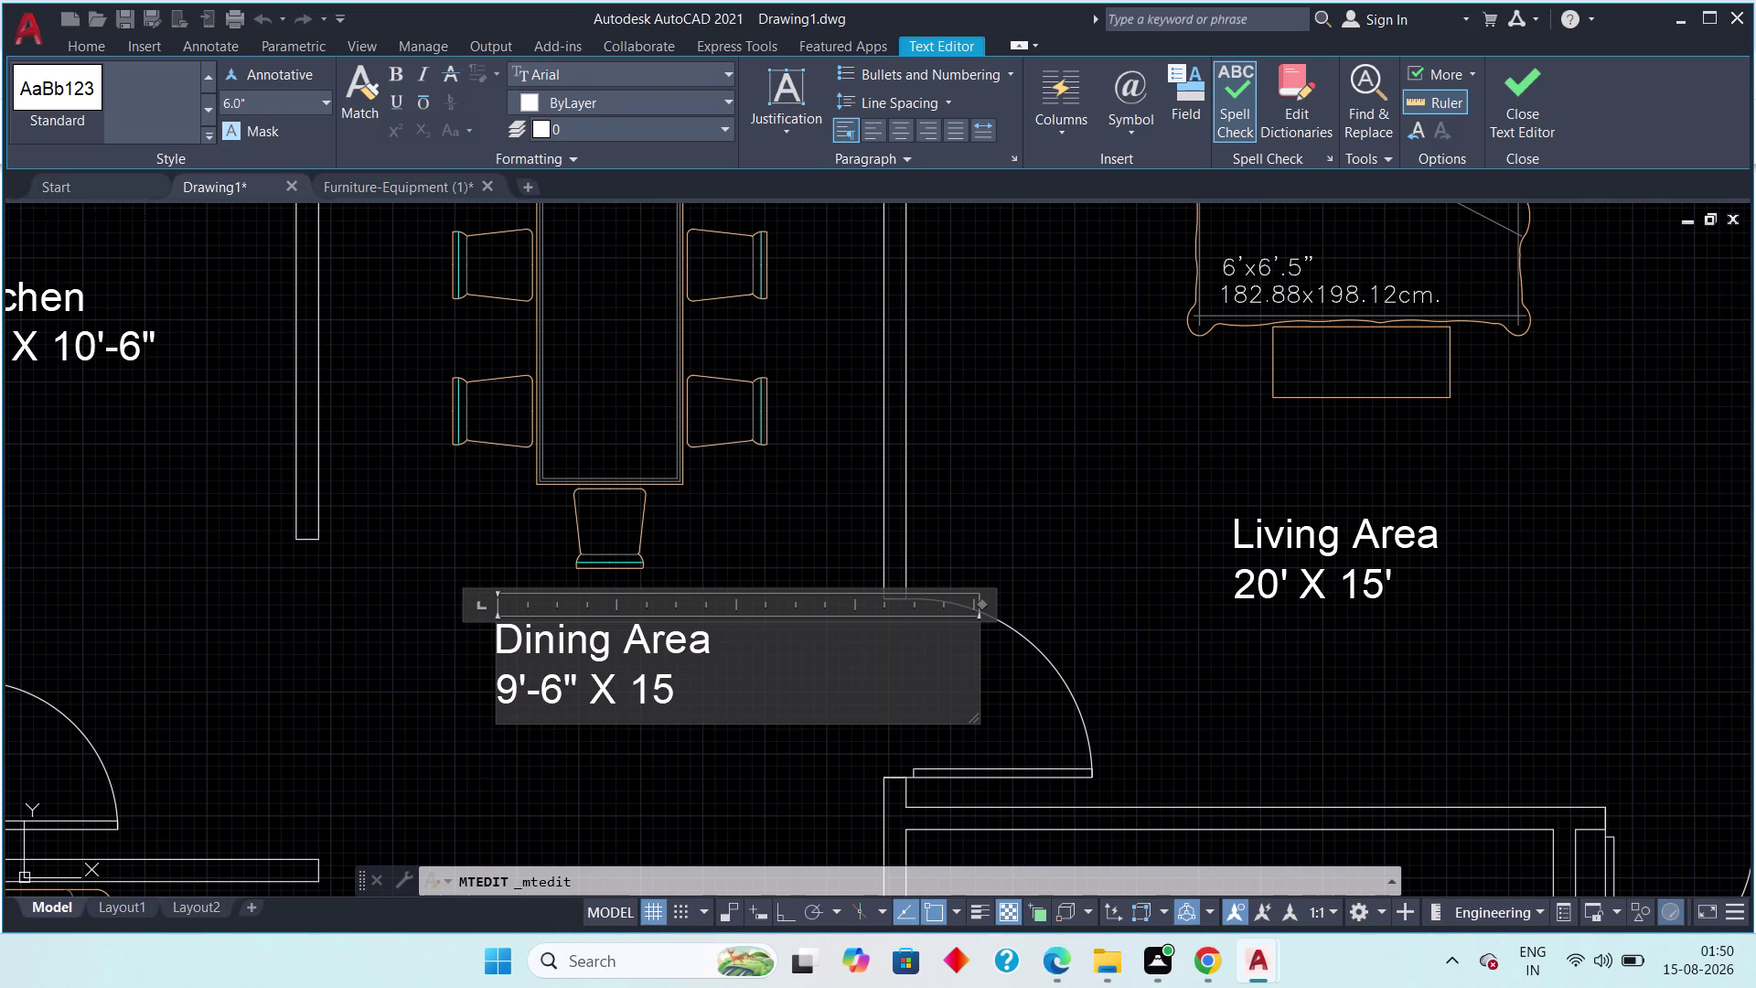
key(apostrophe)
click(1533, 123)
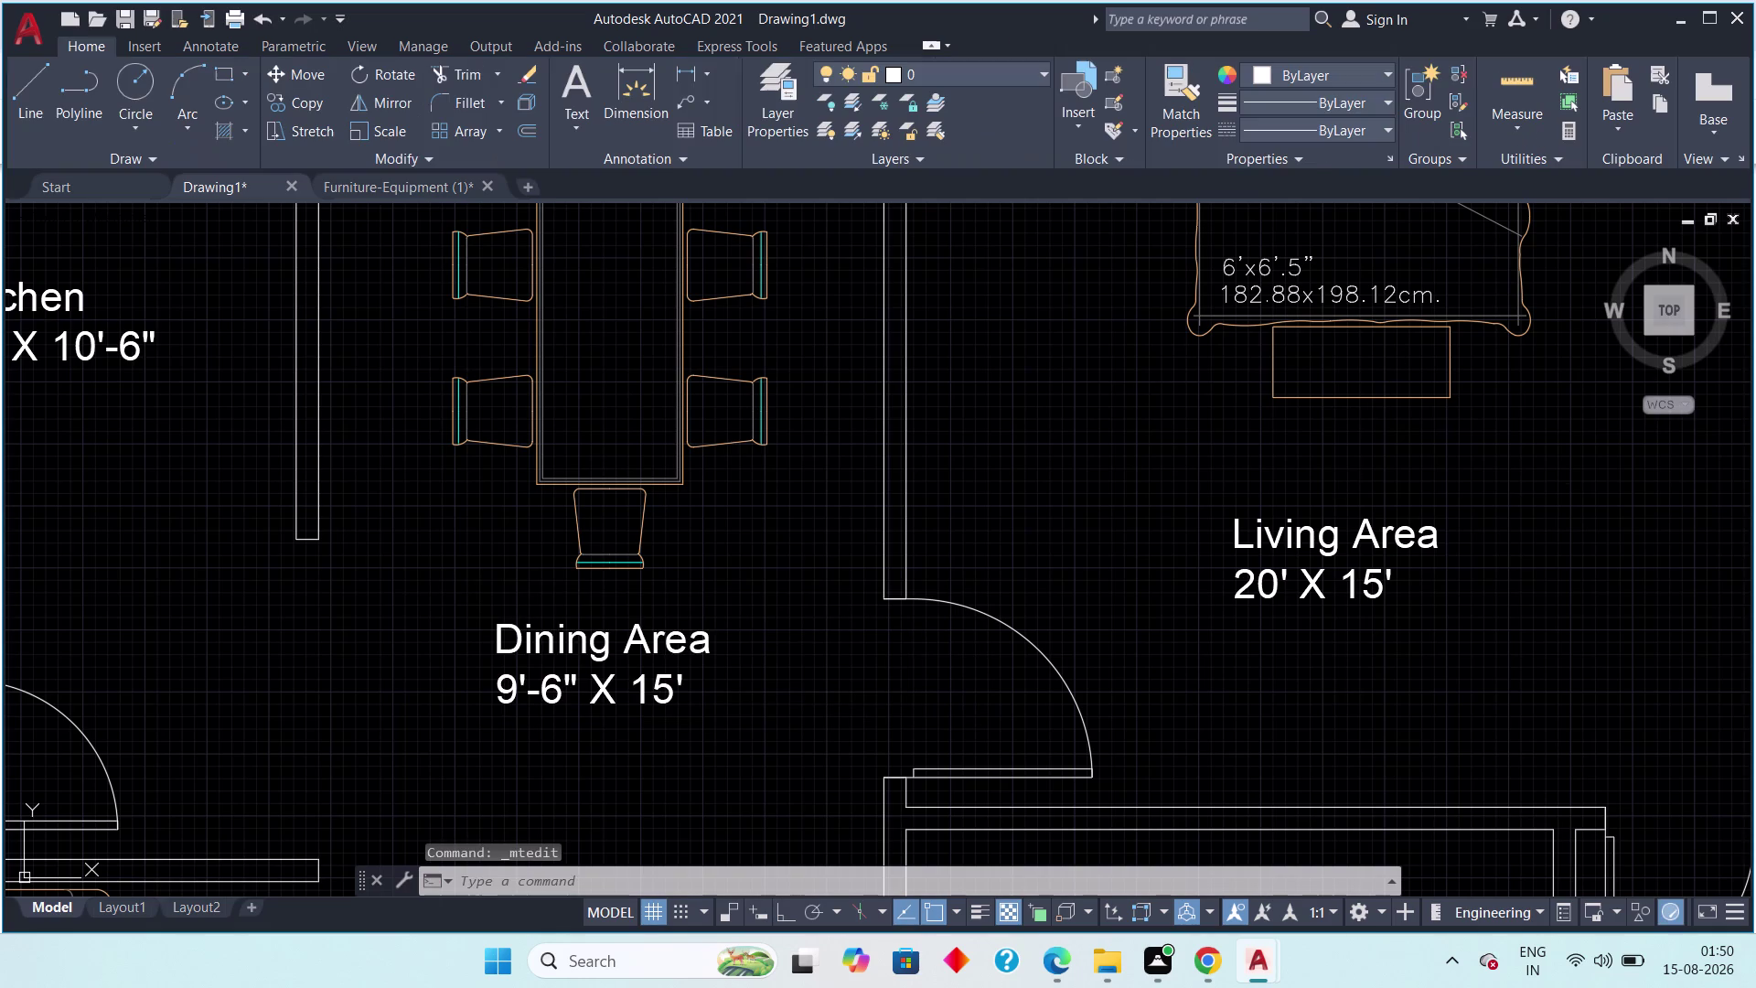
Rename the upper-right Living Area label's room name to 'Bedroom 1'.
double_click(1351, 526)
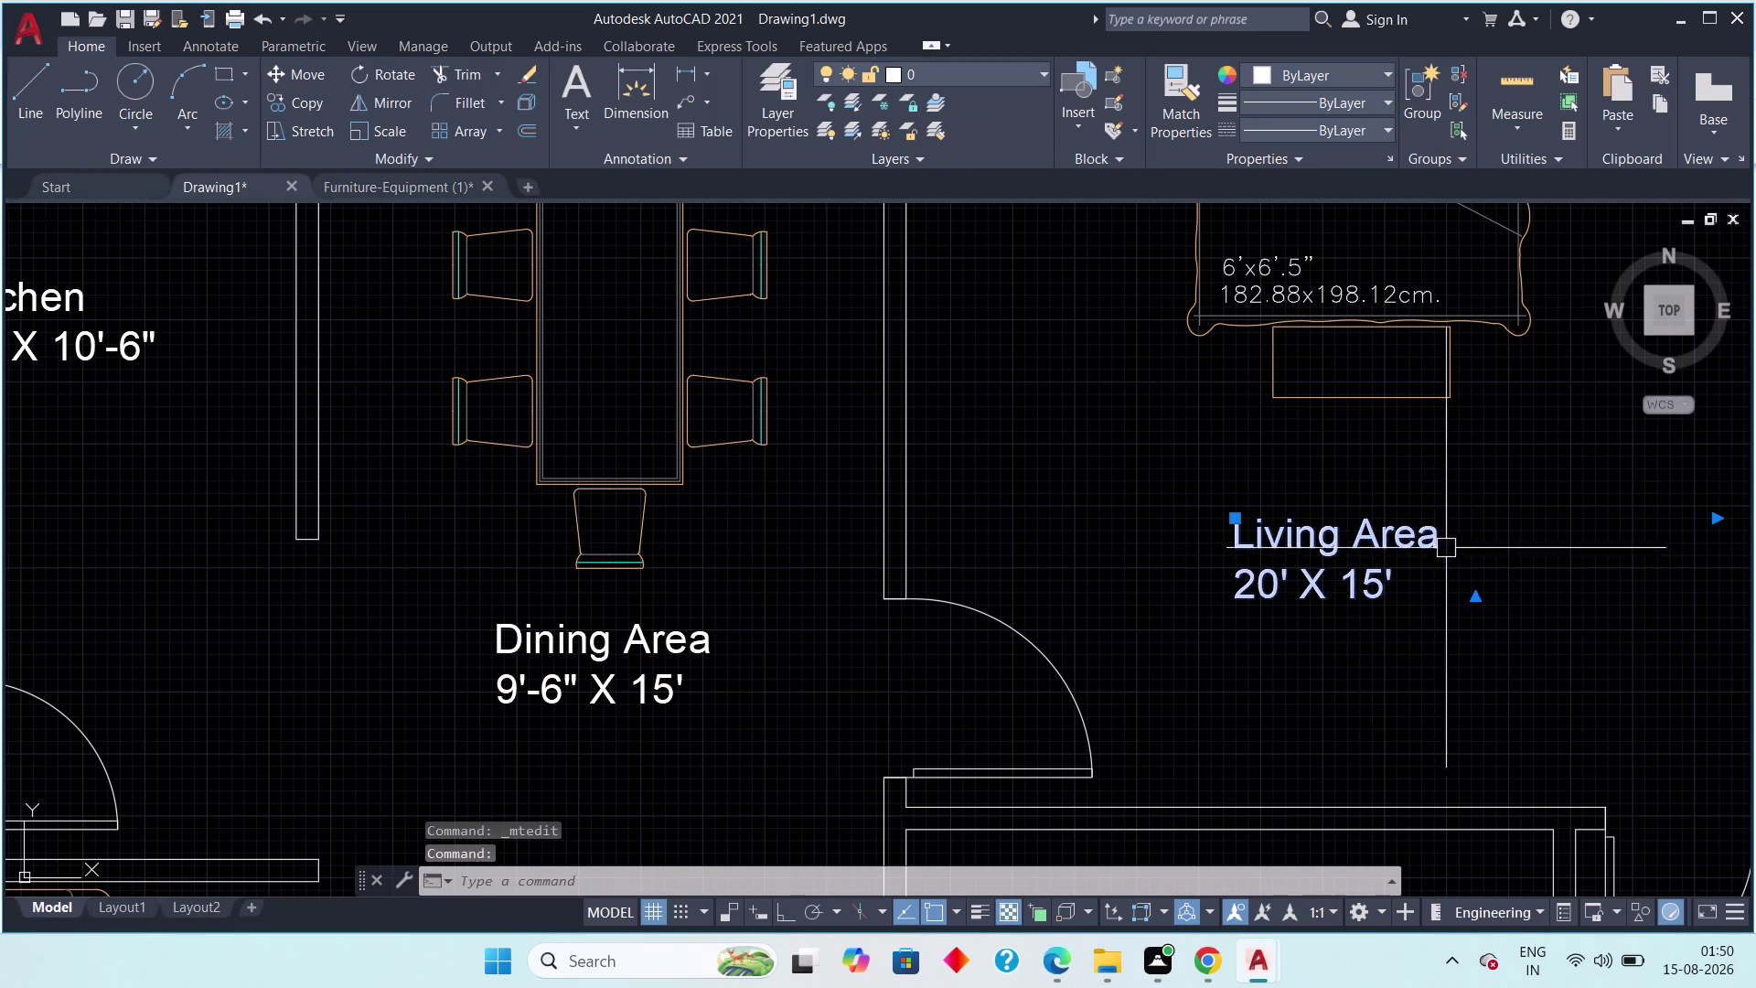
double_click(1428, 541)
click(1464, 535)
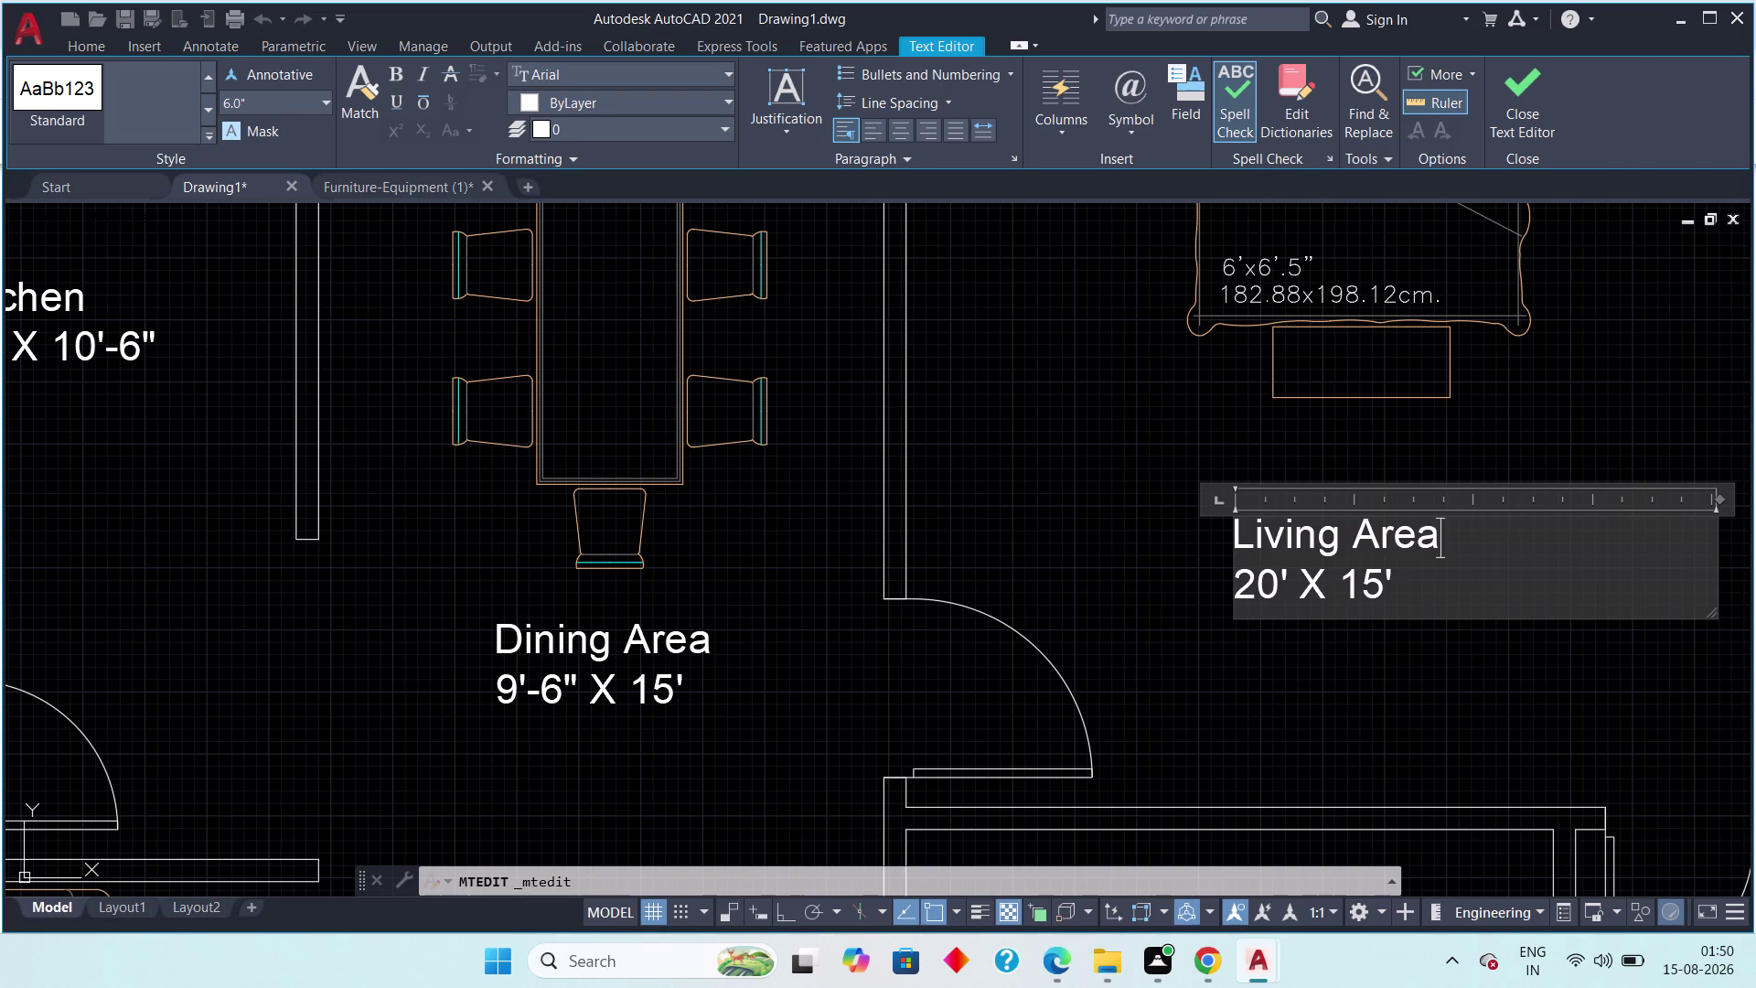
key(BackSpace)
key(BackSpace)
key(BackSpace)
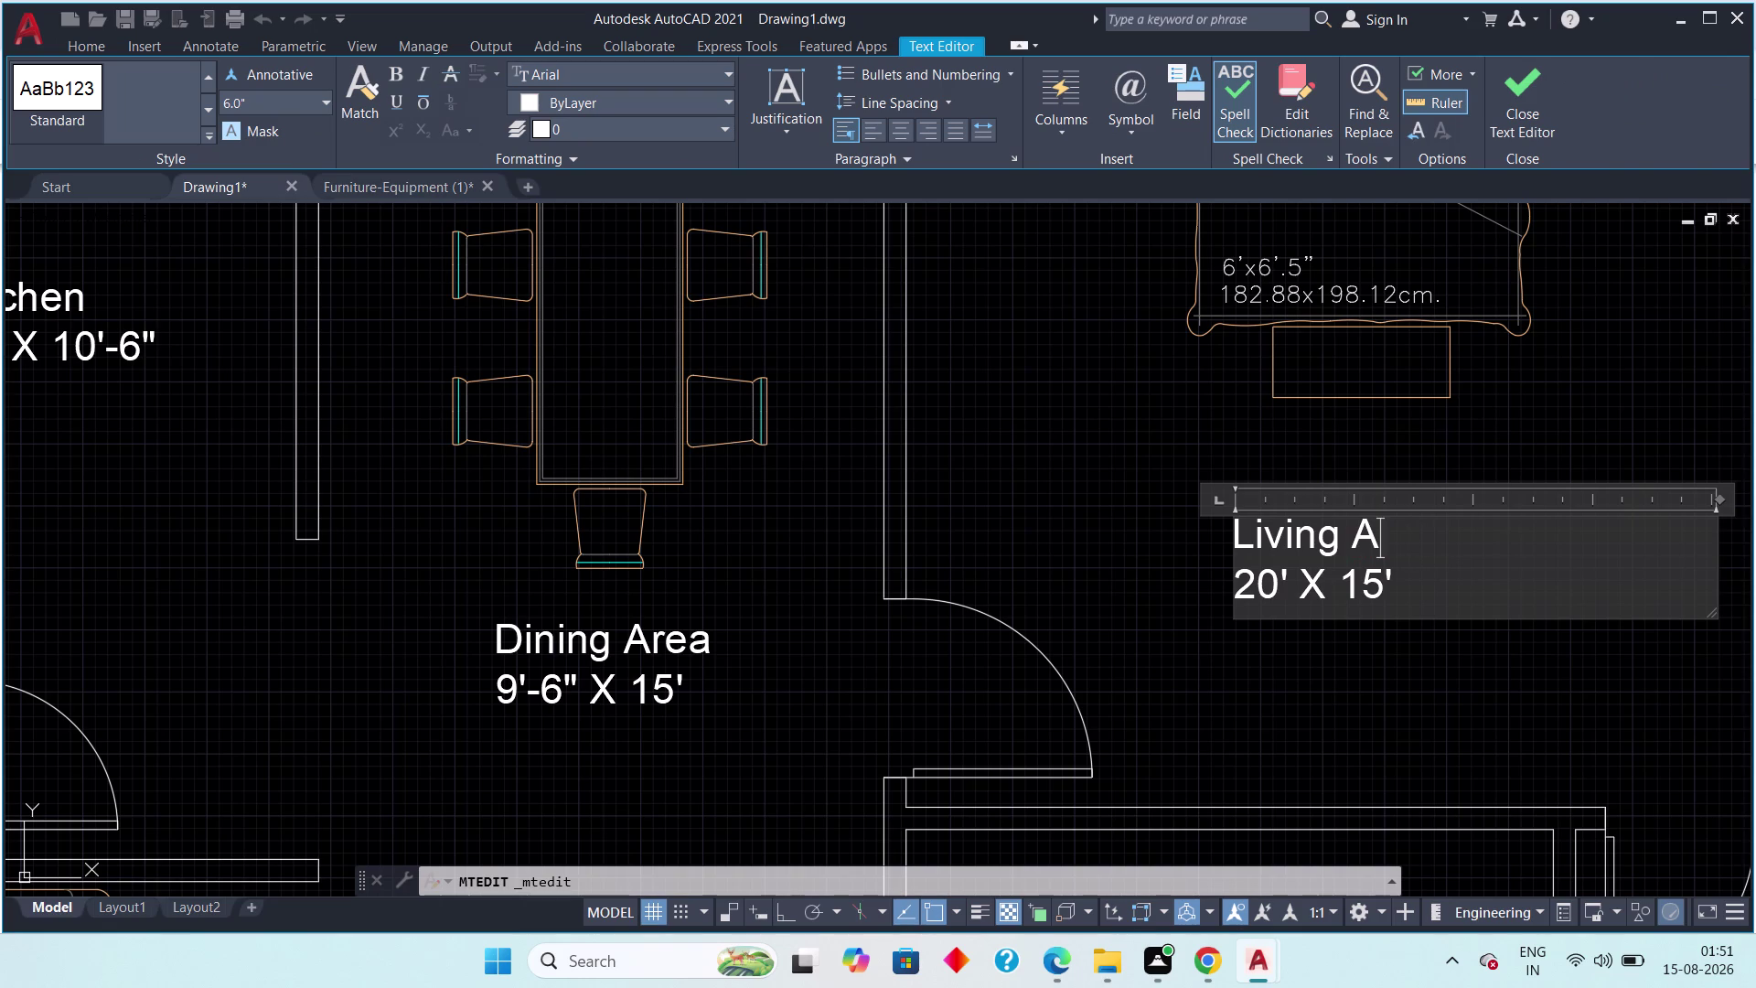
key(BackSpace)
key(BackSpace)
key(BackSpace)
key(BackSpace)
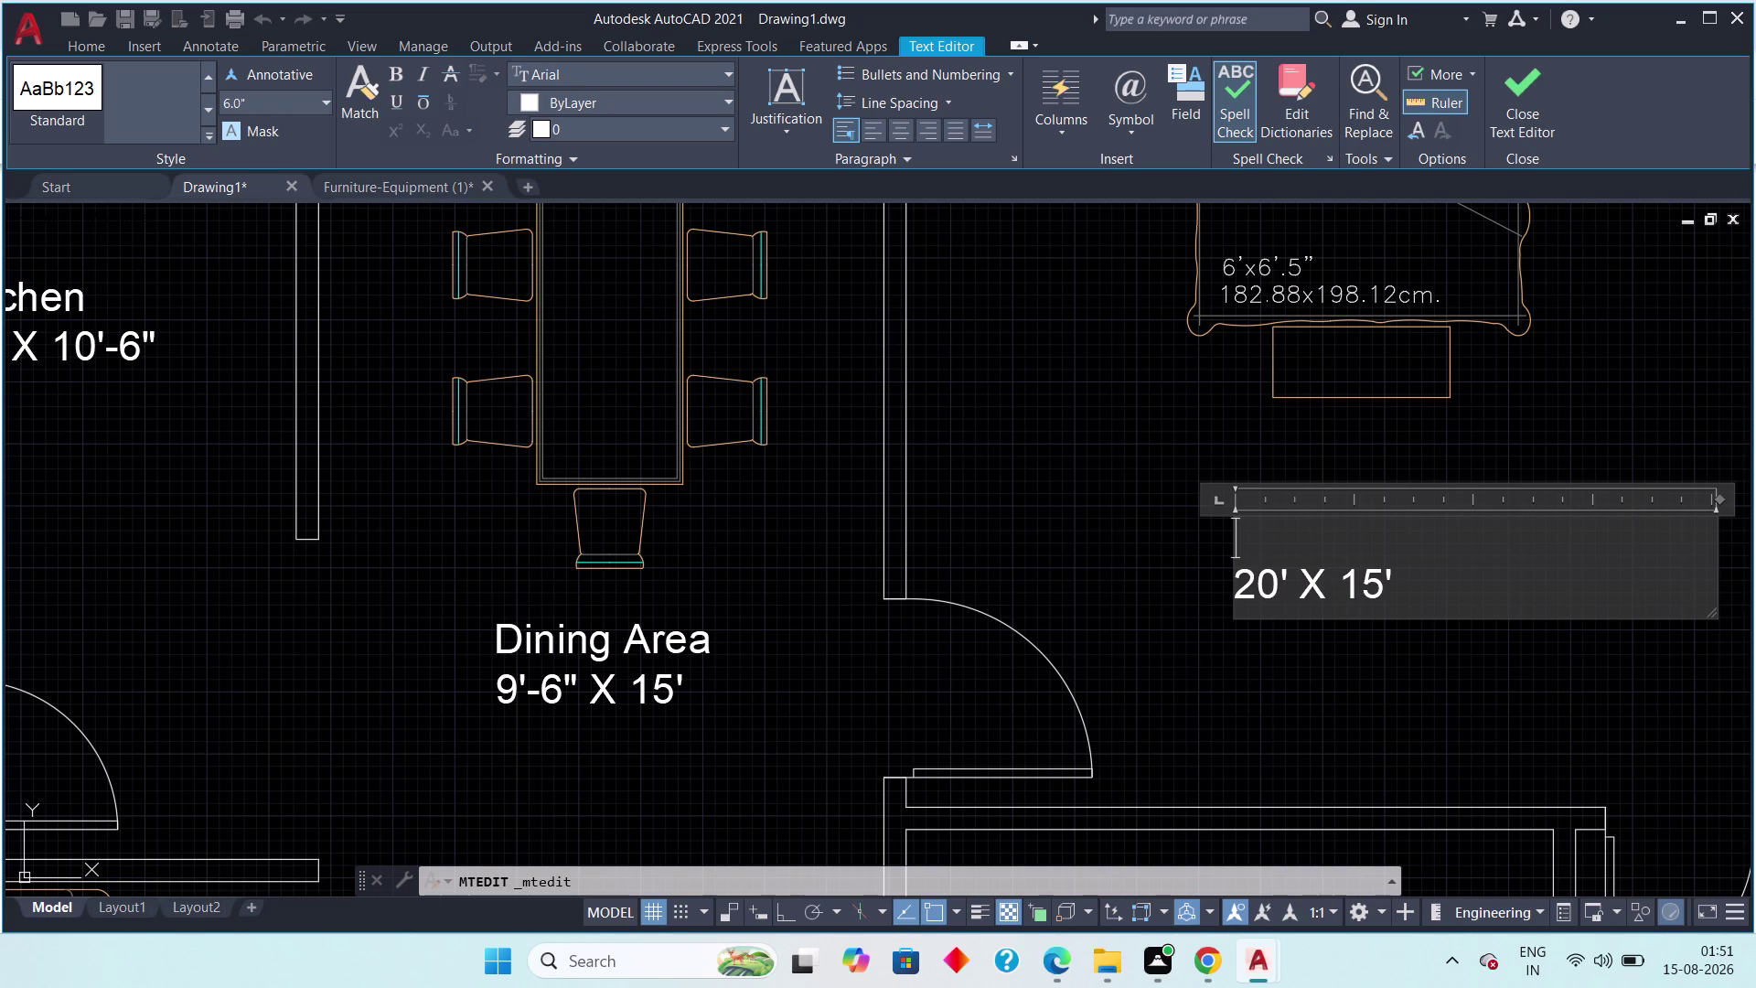
key(shift+b)
text(ed)
text(r)
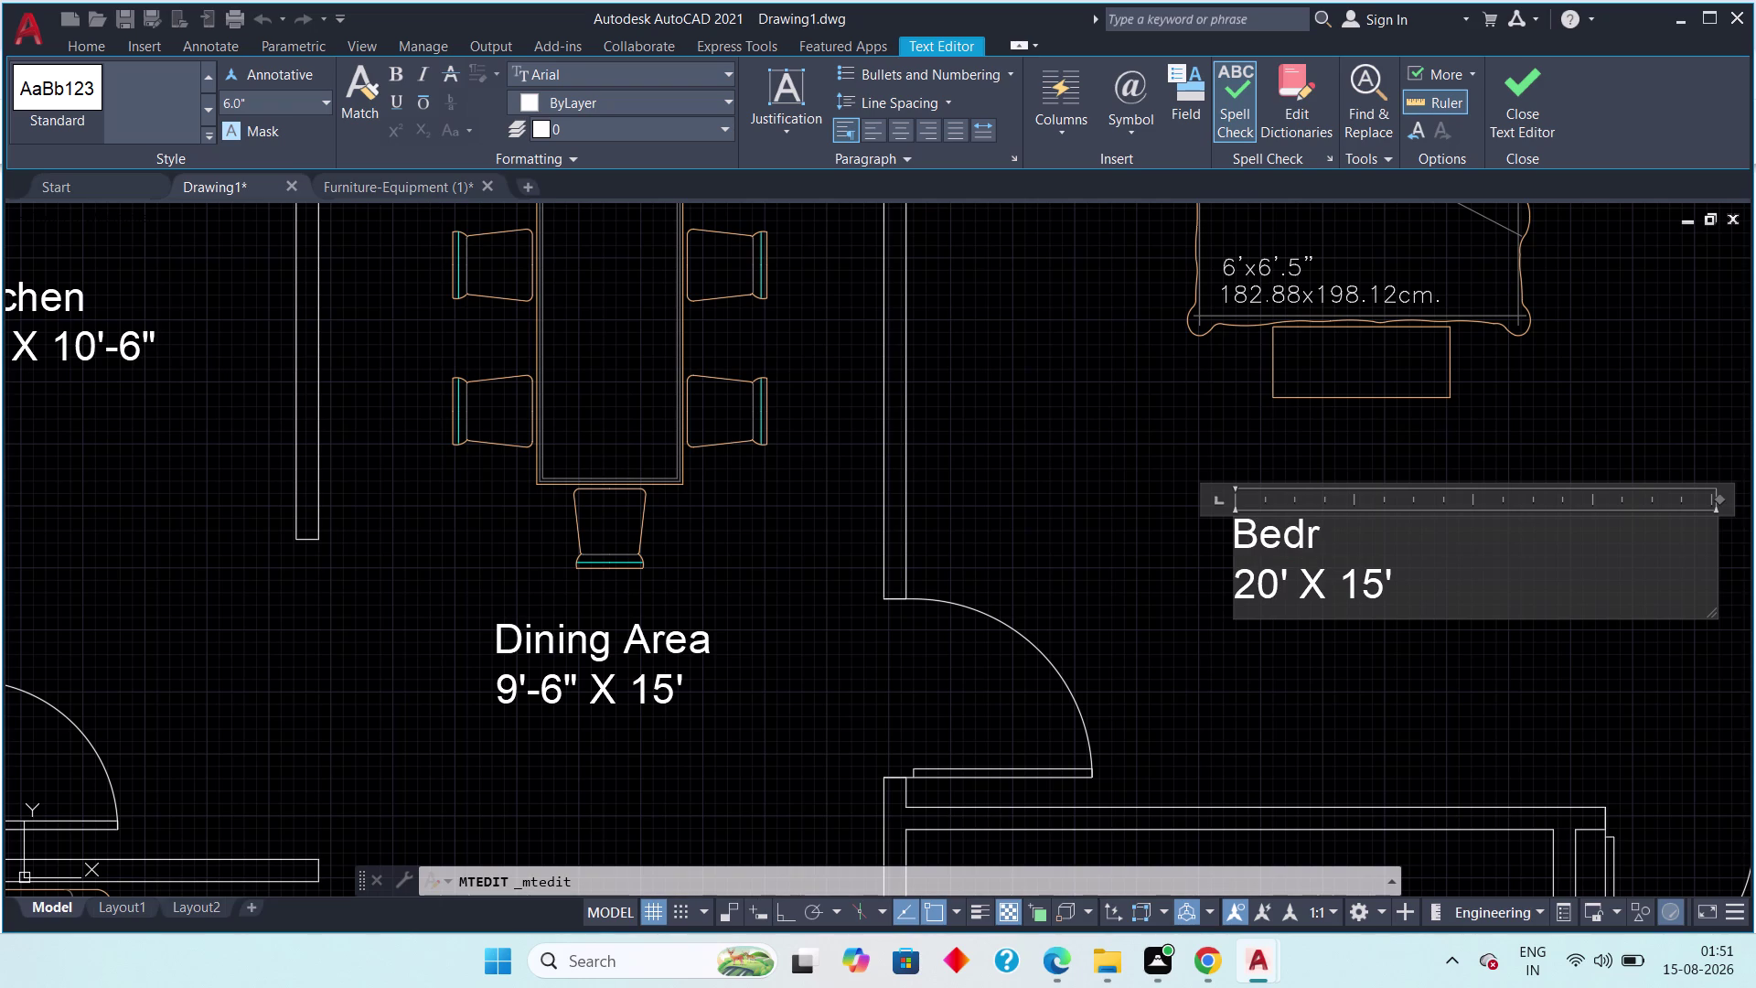
text(oom)
key(space)
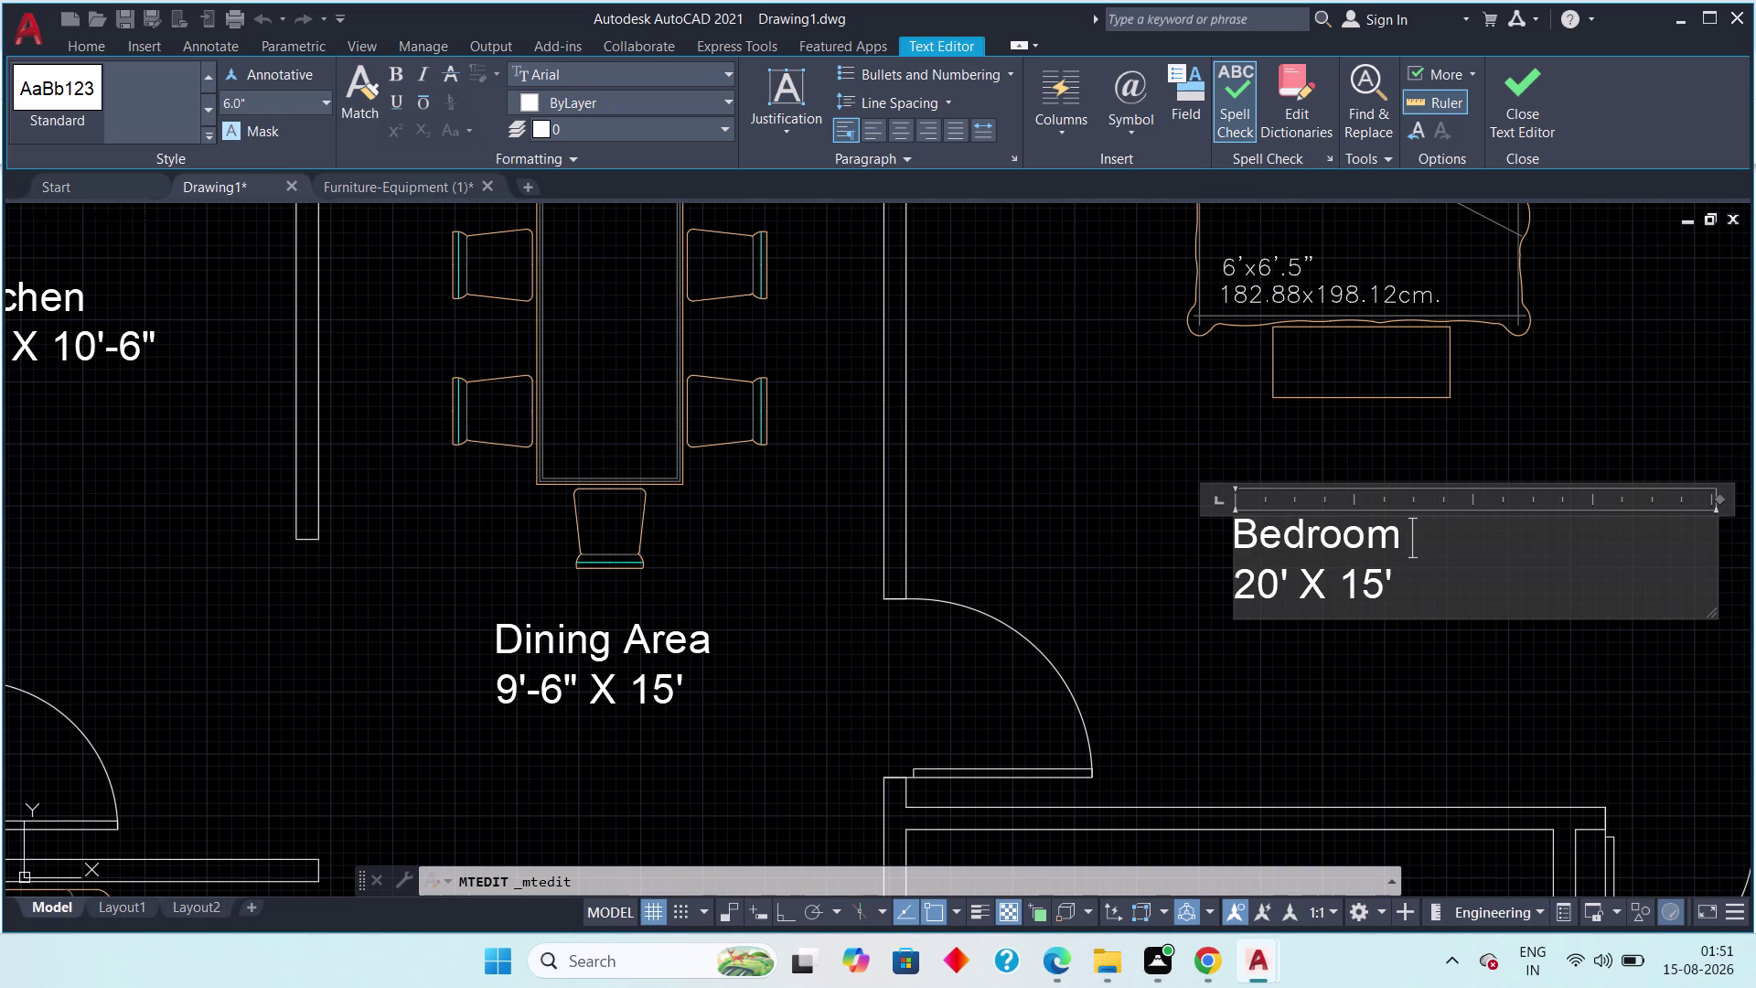
text(01)
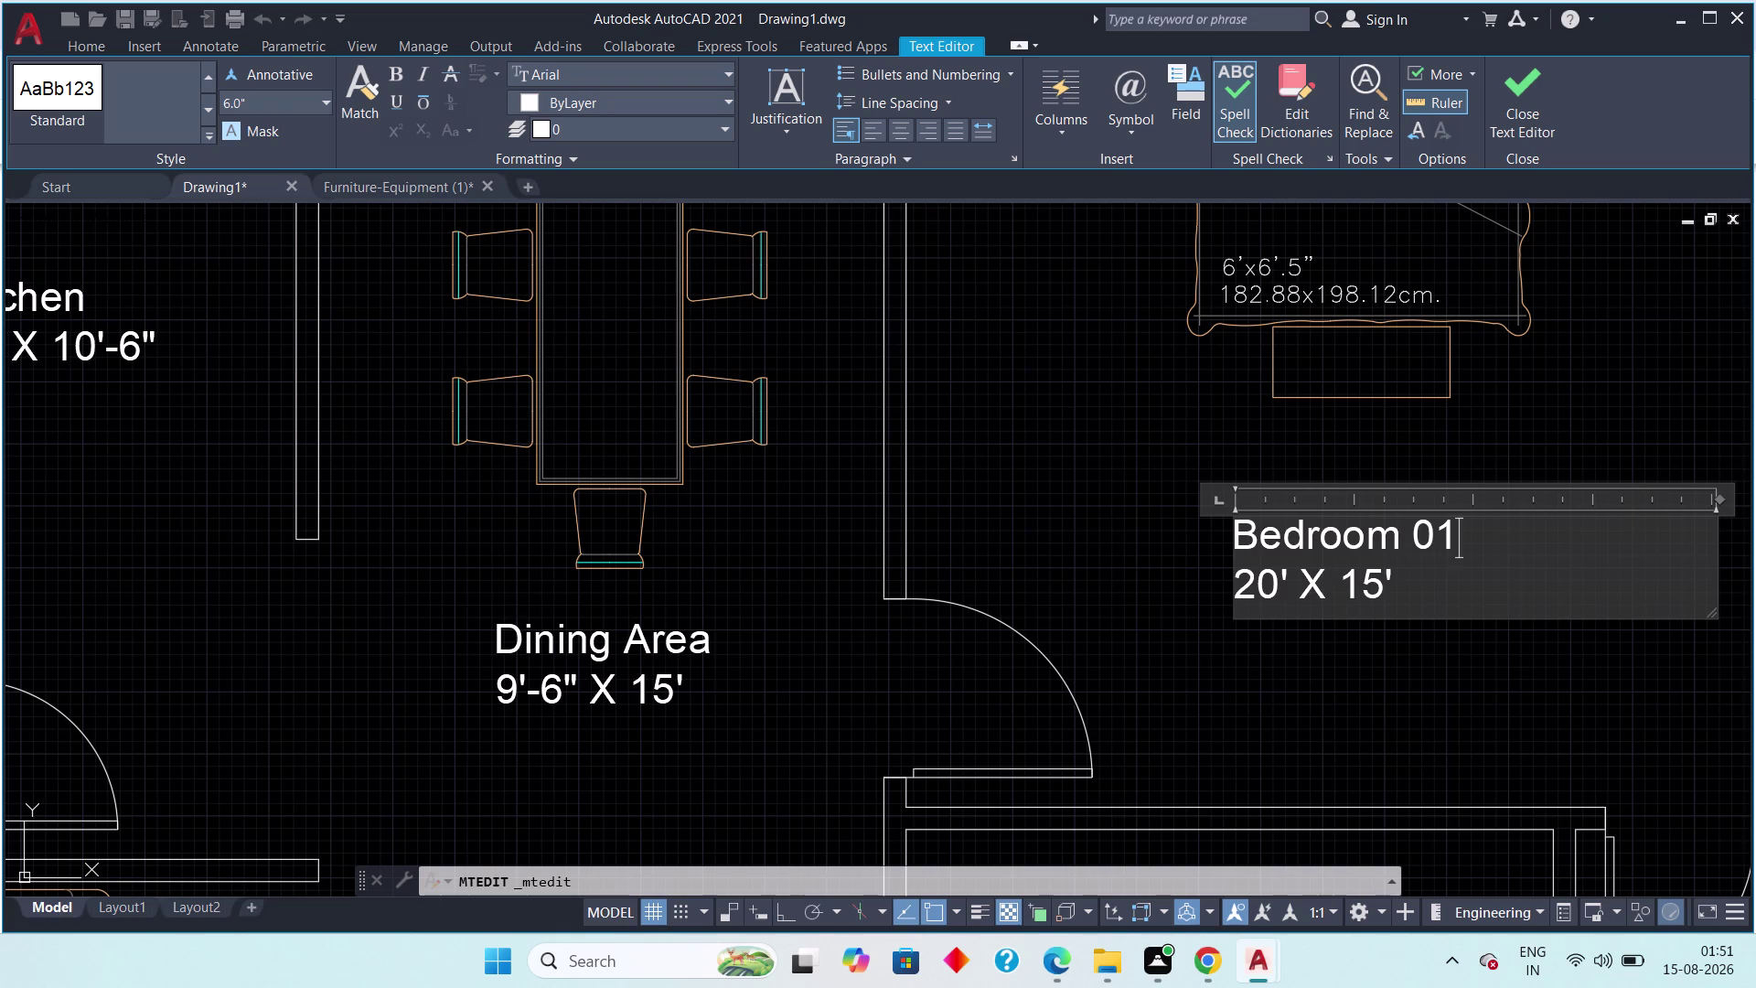
key(BackSpace)
key(BackSpace)
key(1)
Change the label's size line from 20' X 15' to 15' X 15'.
click(1470, 605)
key(BackSpace)
key(BackSpace)
key(BackSpace)
key(BackSpace)
key(BackSpace)
key(BackSpace)
key(BackSpace)
key(BackSpace)
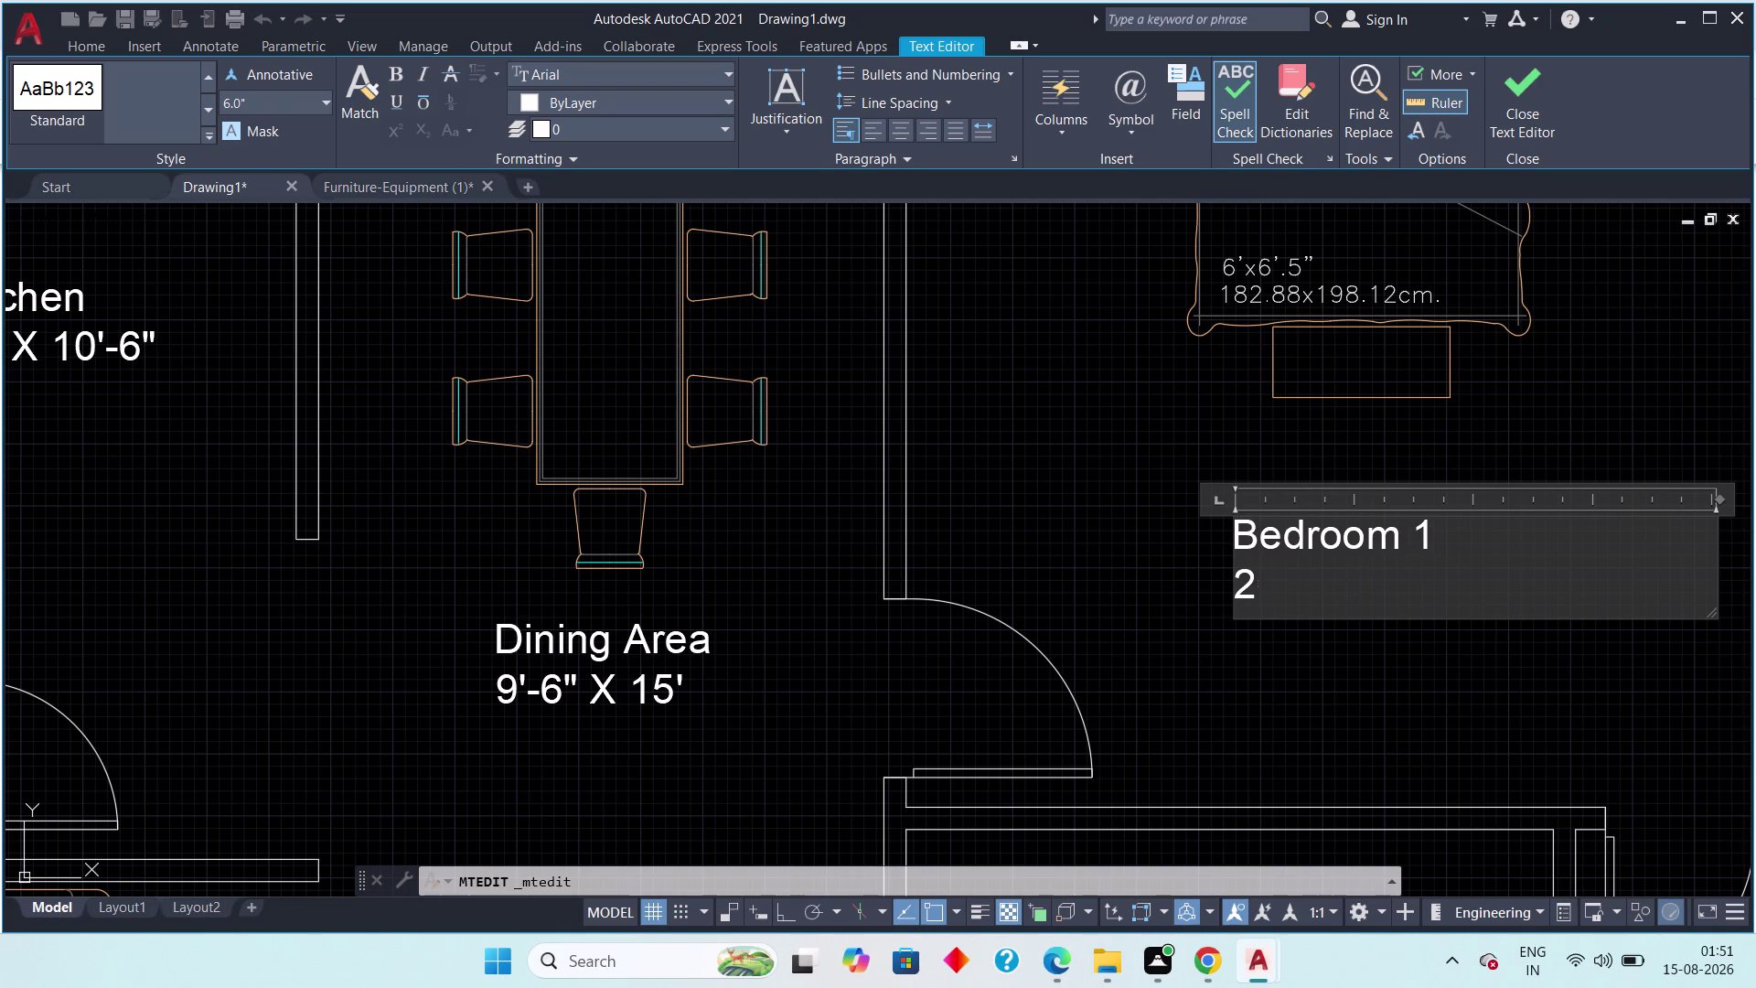
key(BackSpace)
text(15)
text(')
key(space)
text(X)
key(space)
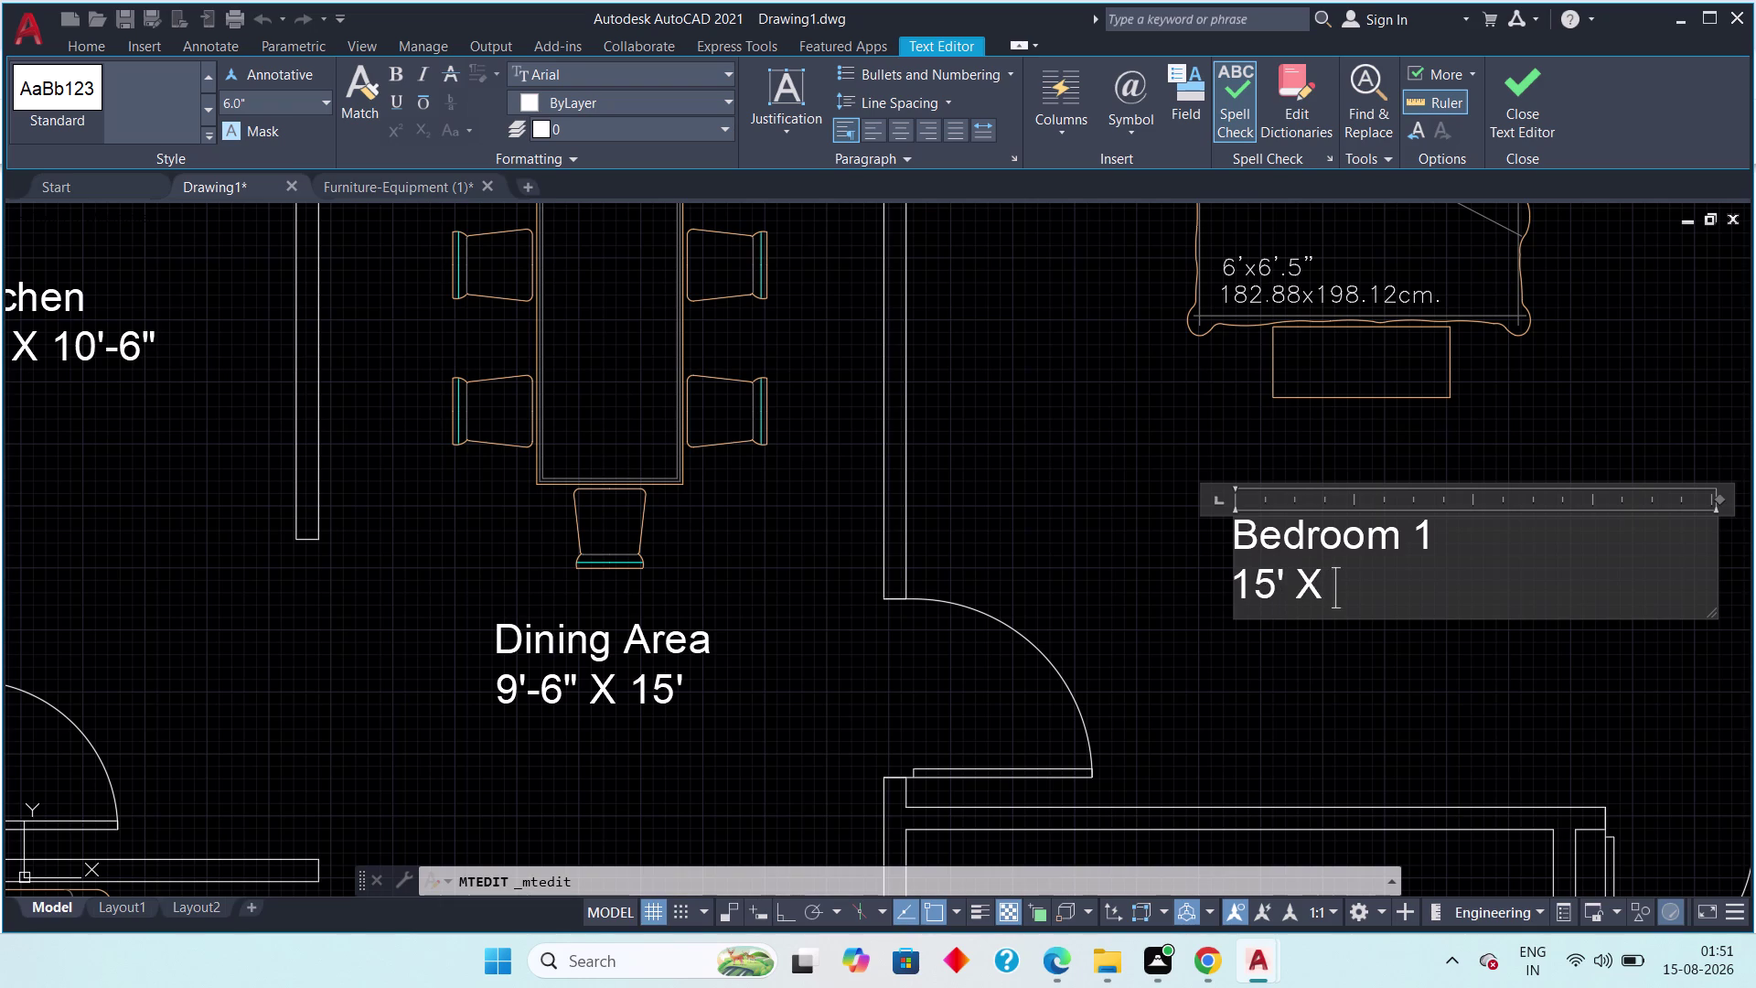
text(15')
click(1530, 108)
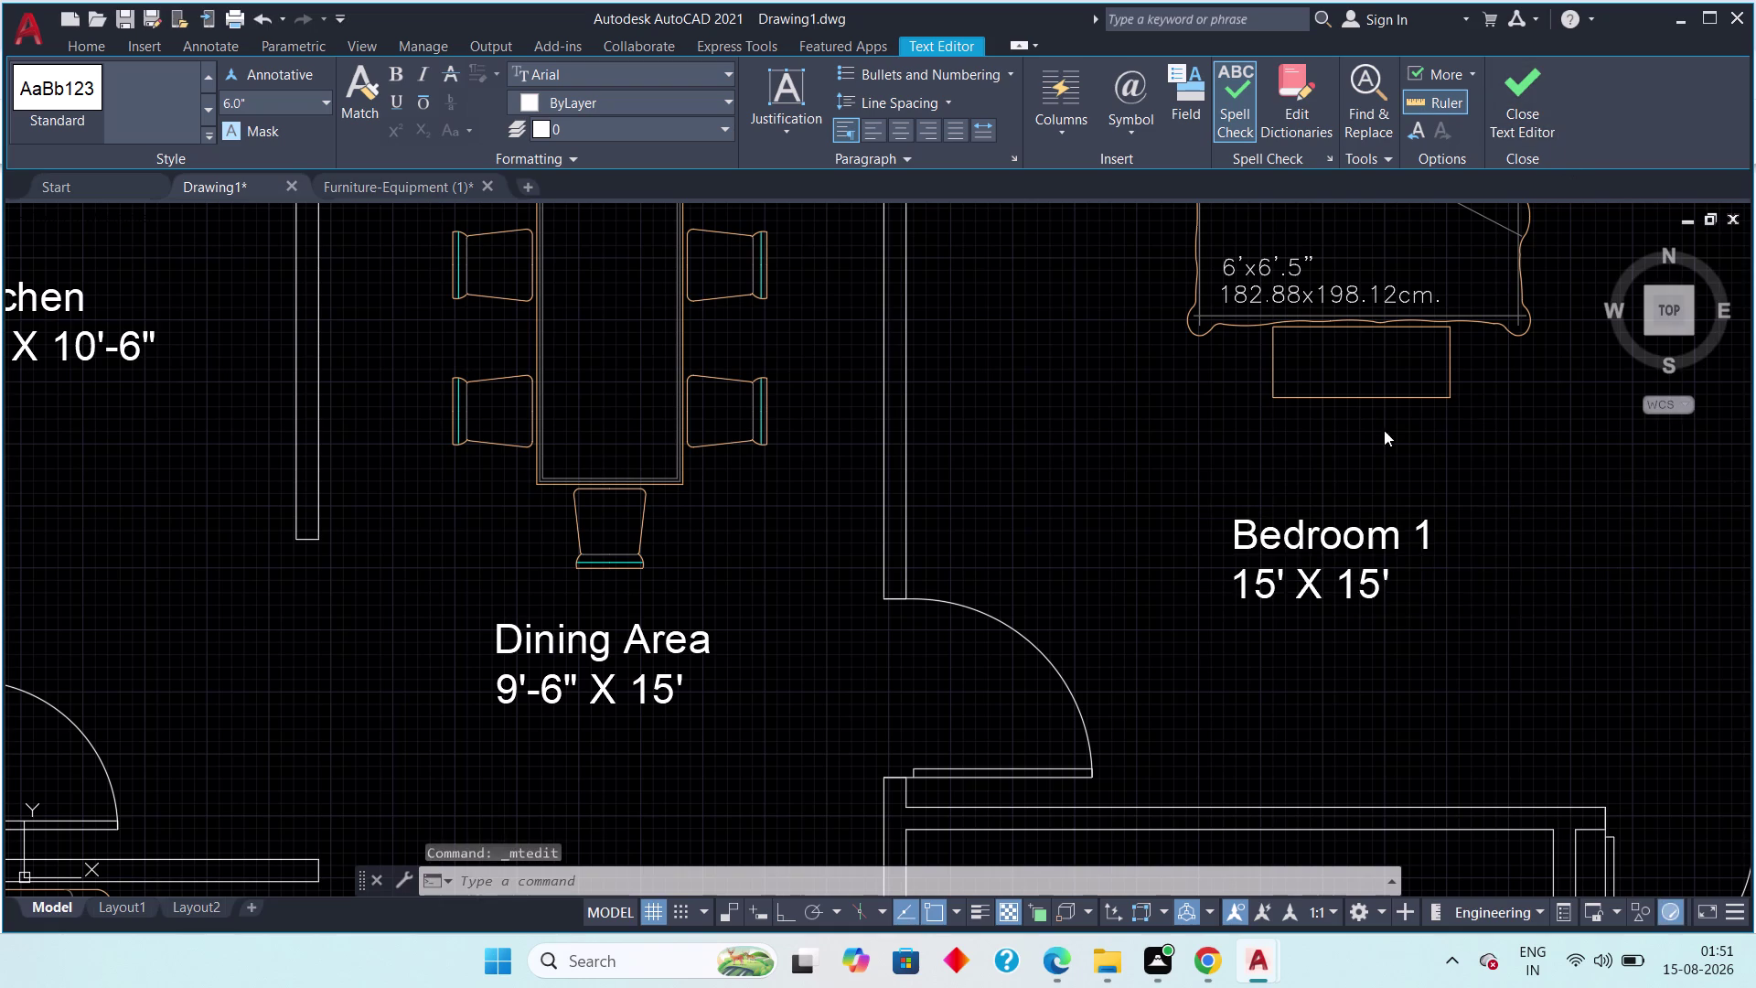
Rename the lower-right Living Area label's room name to 'Bedroom 2'.
scroll(down, 3)
middle_drag(1342, 582, 1112, 418)
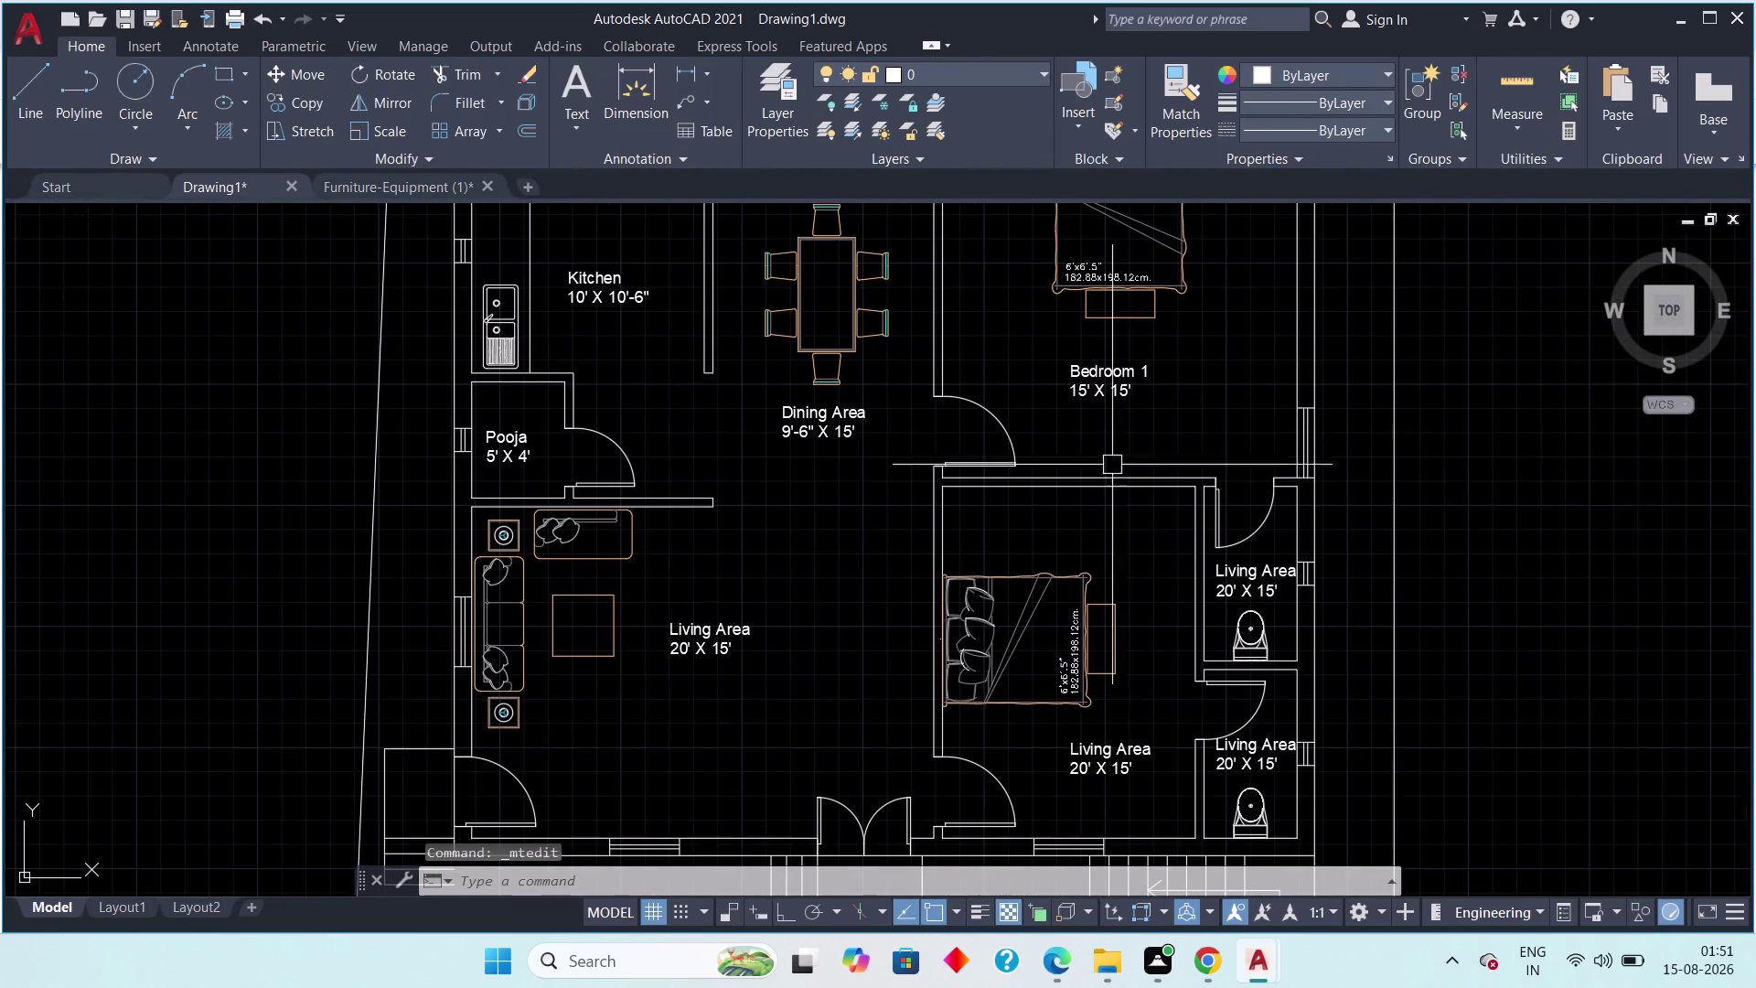
middle_drag(1140, 708, 1049, 595)
scroll(up, 3)
double_click(1040, 604)
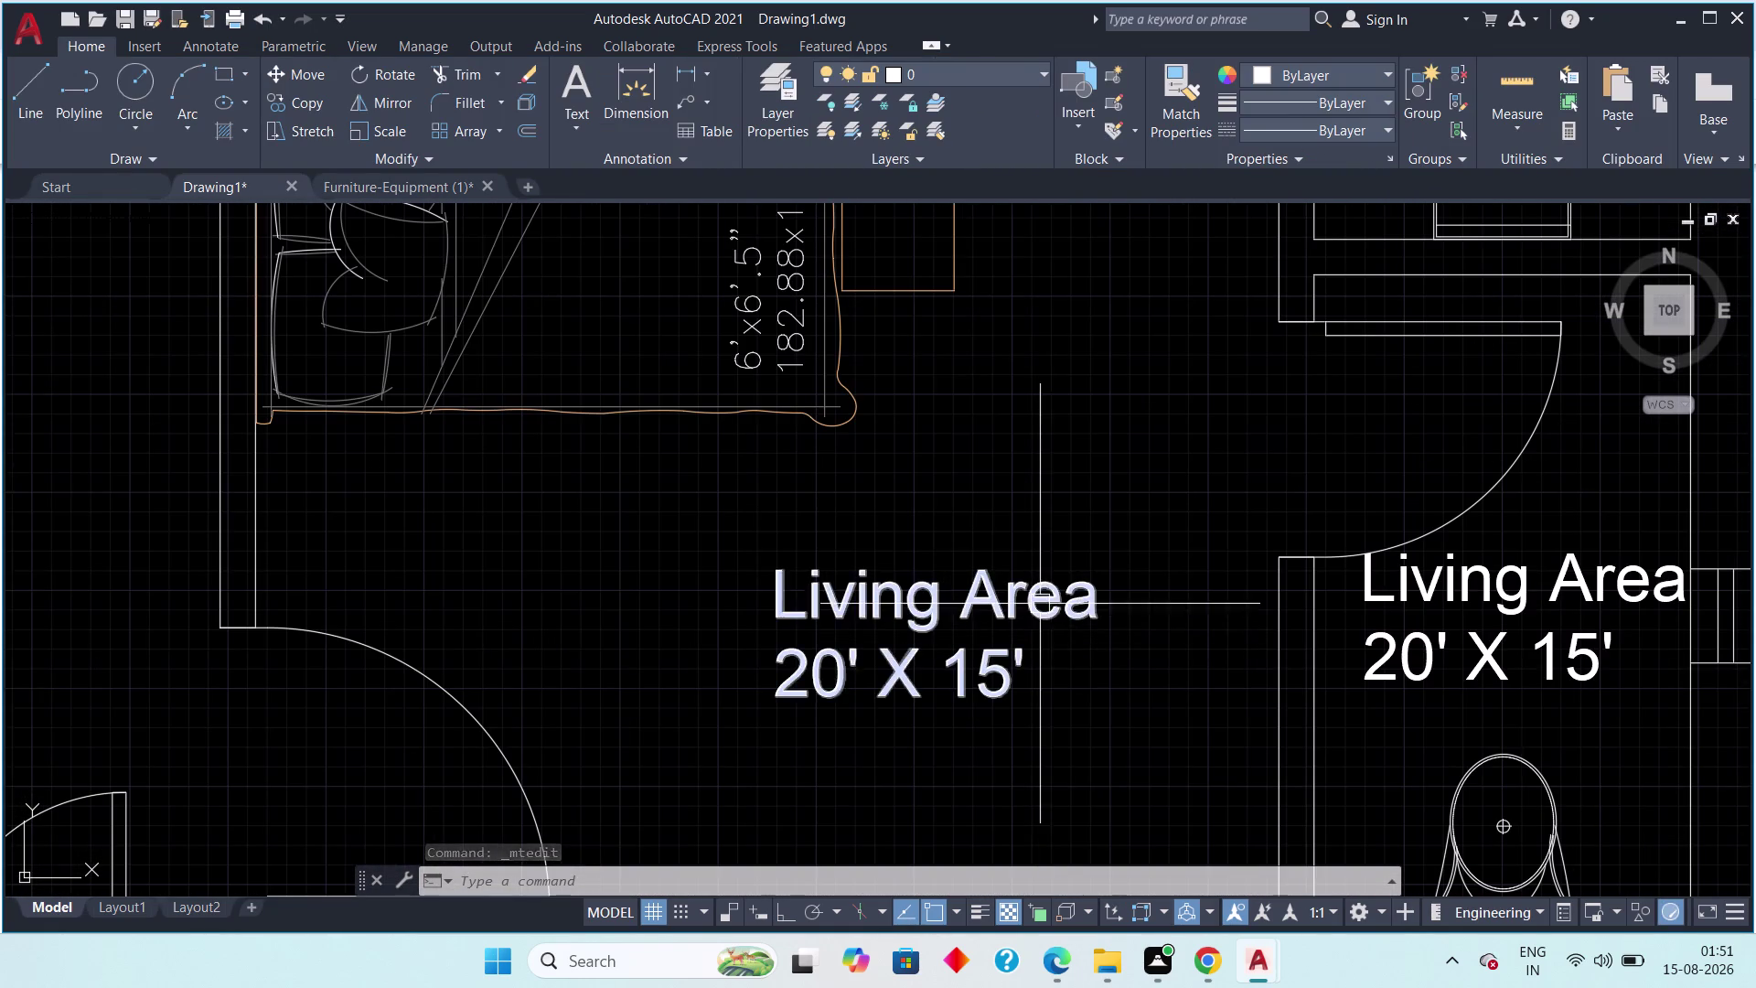
click(1109, 597)
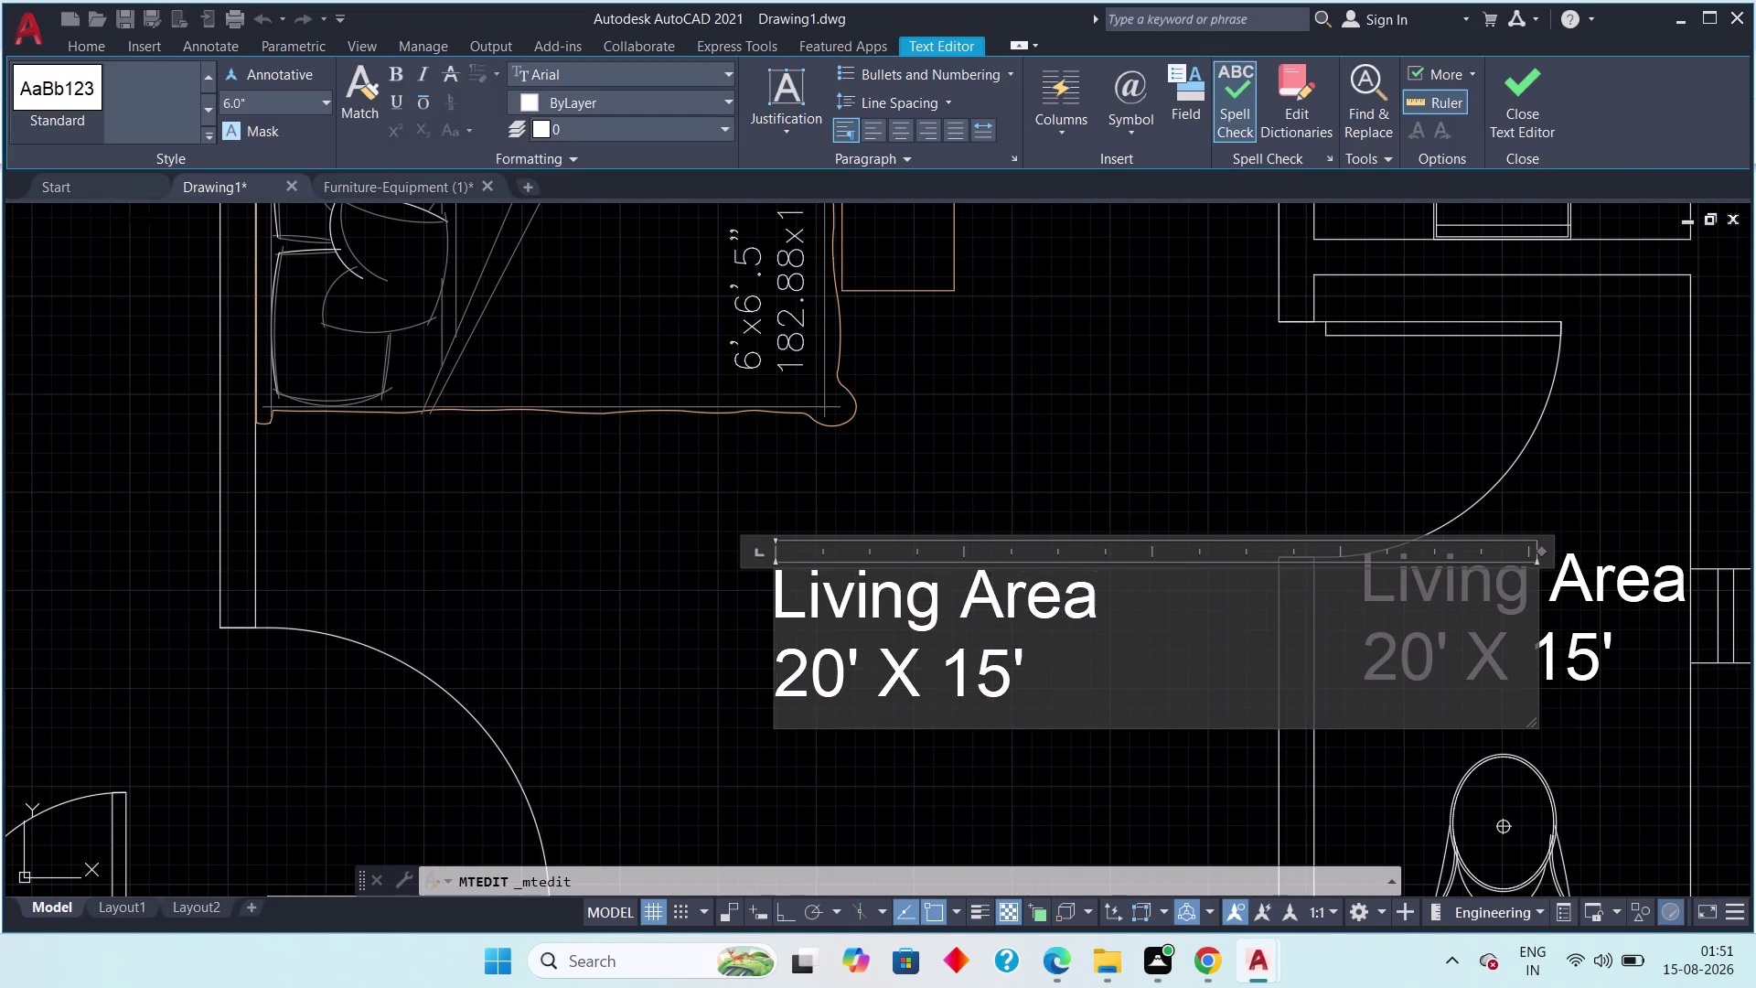
key(BackSpace)
key(BackSpace)
key(BackSpace)
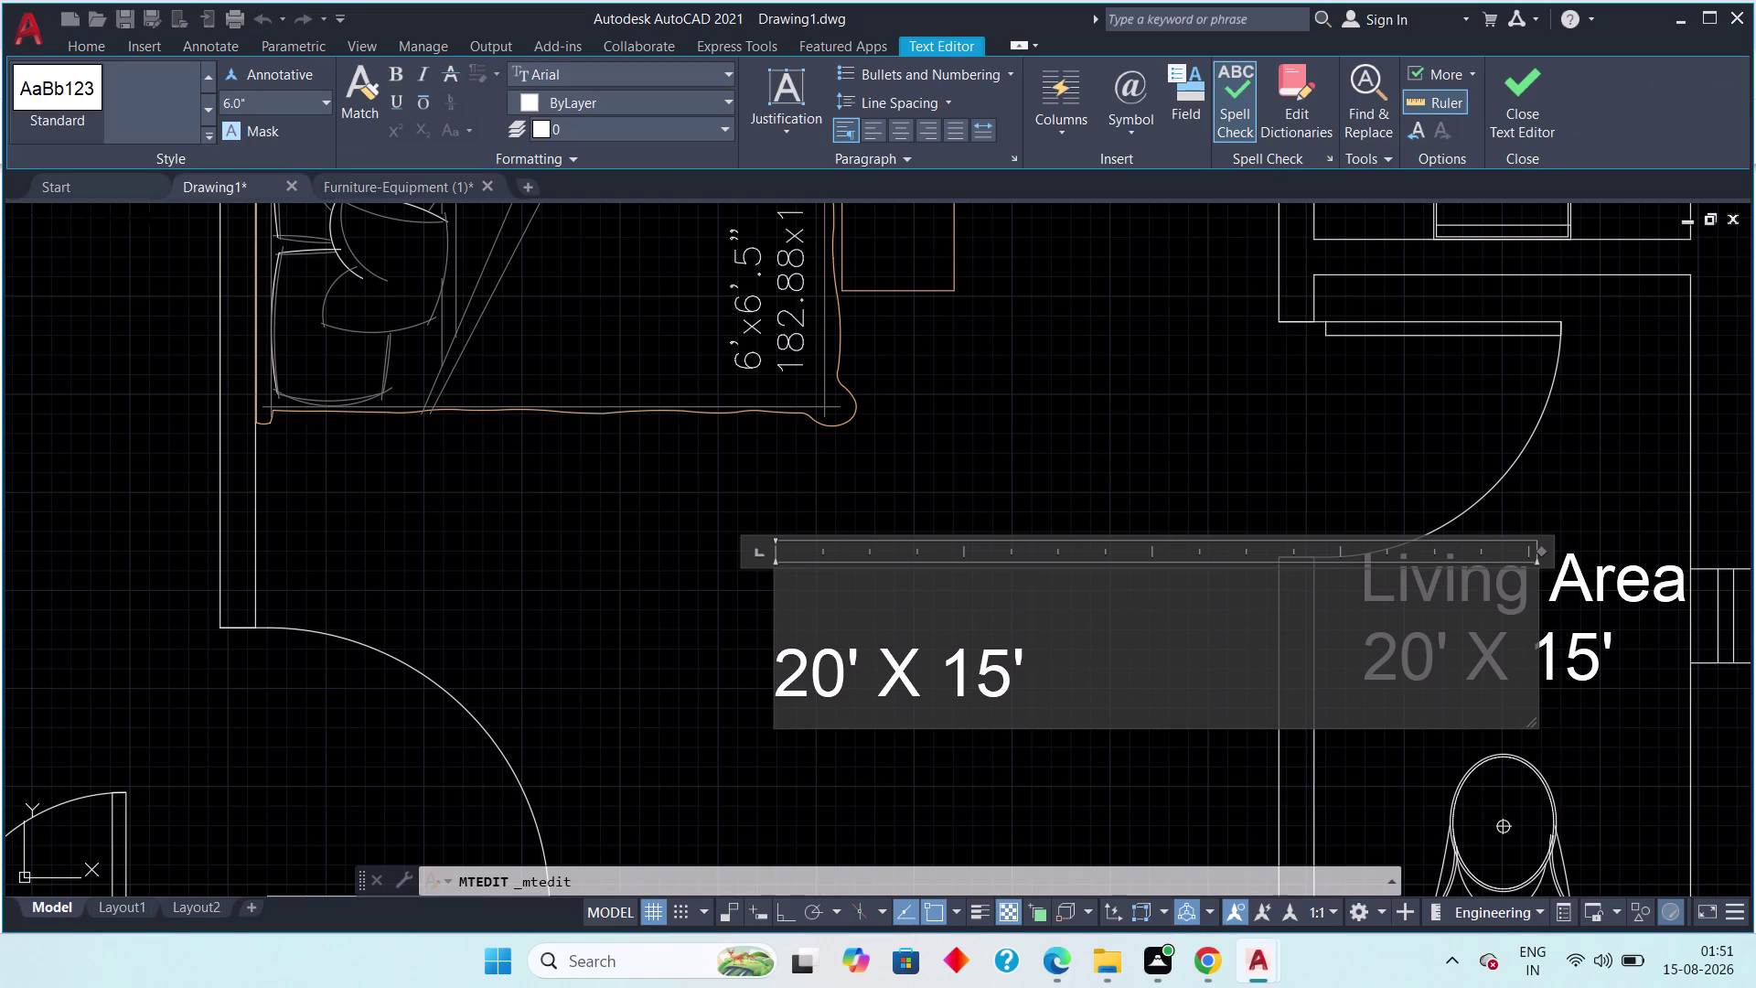
text(Bed)
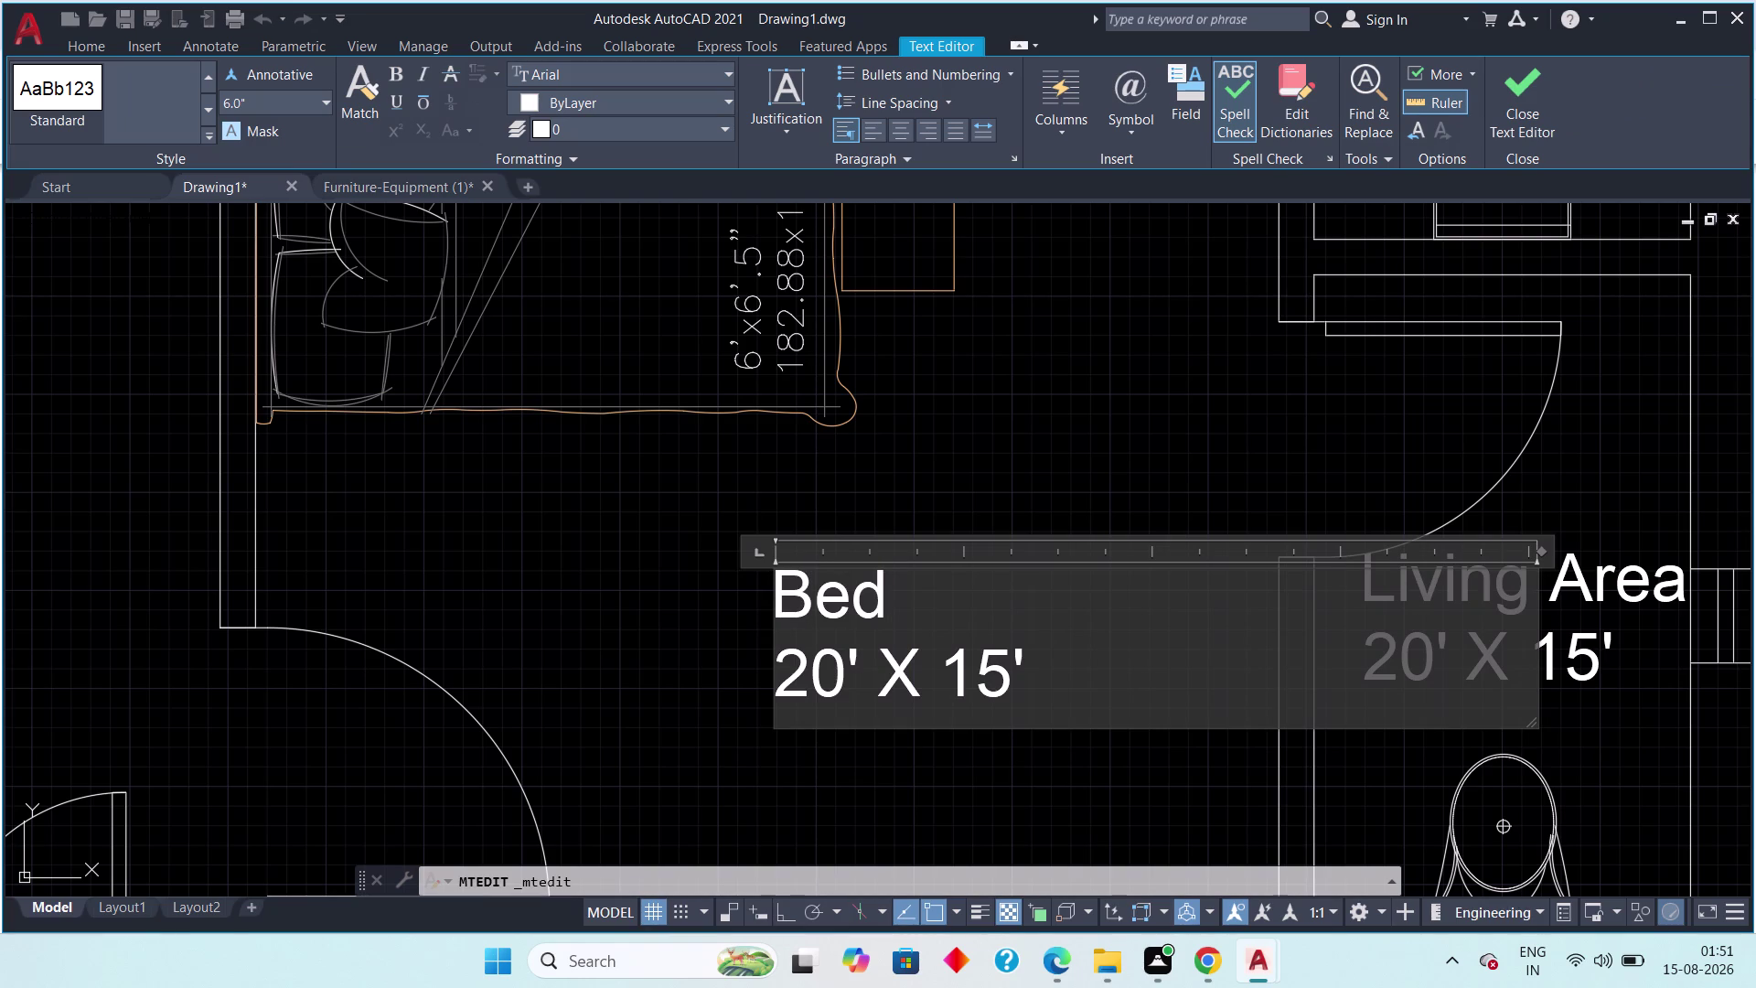
text(roo)
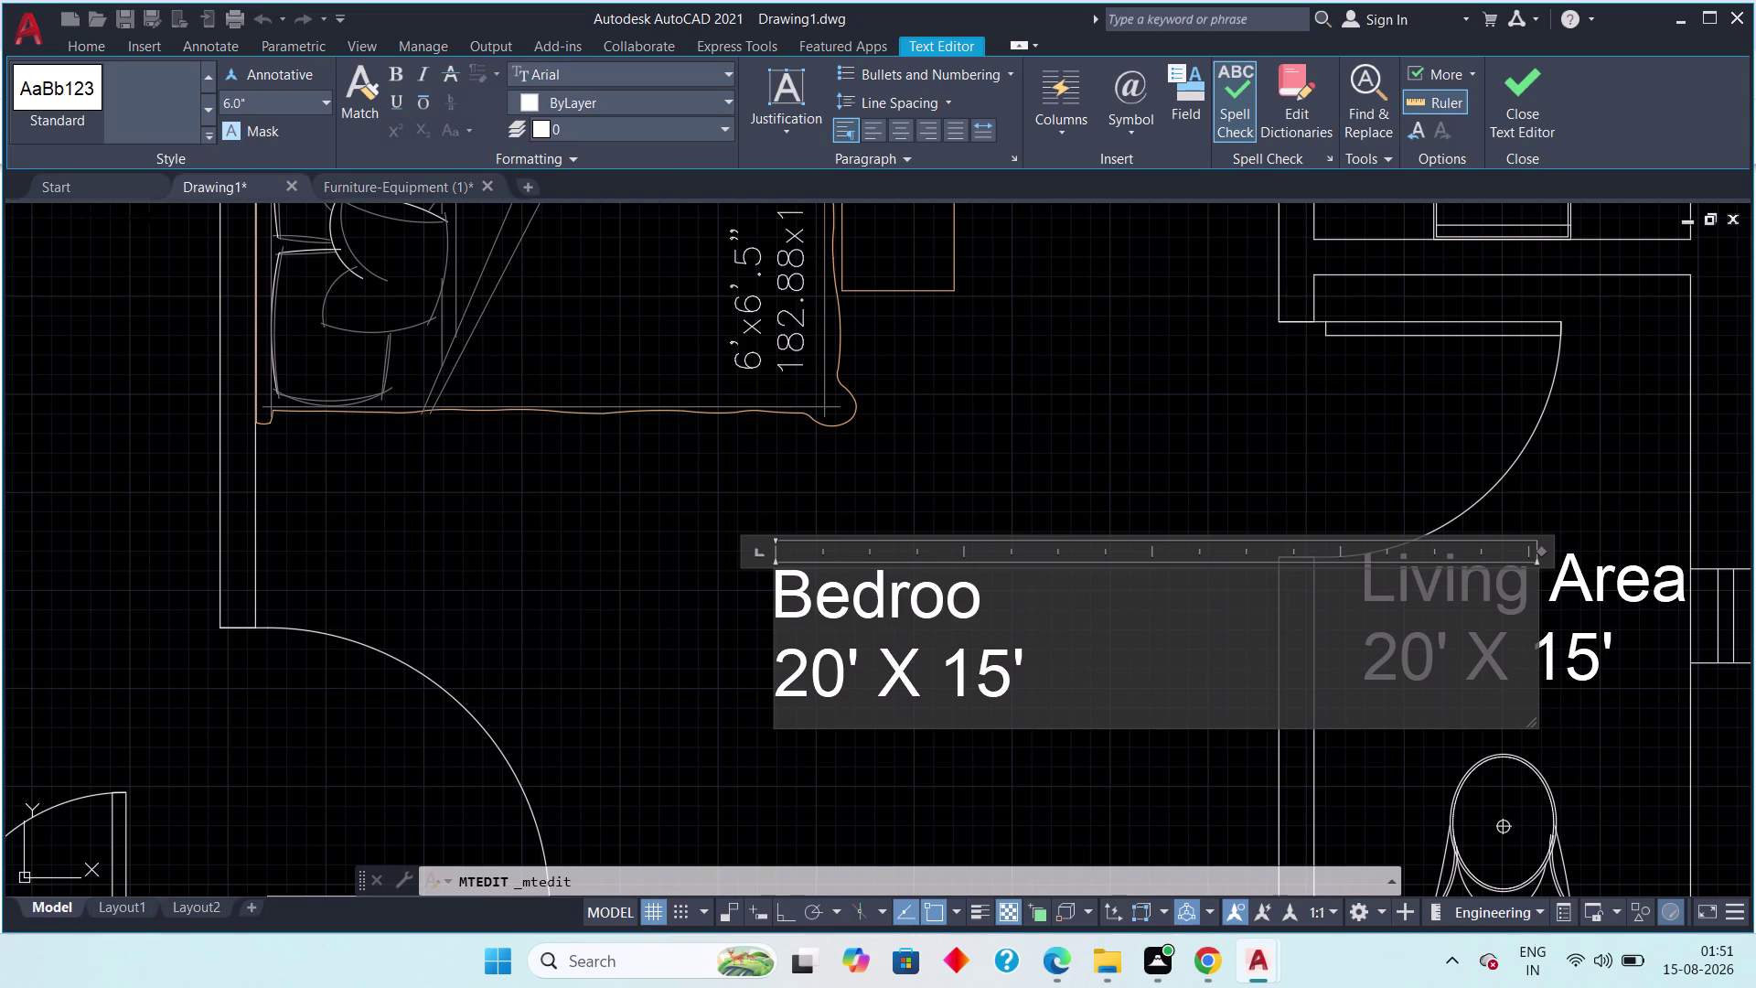
text(m 2)
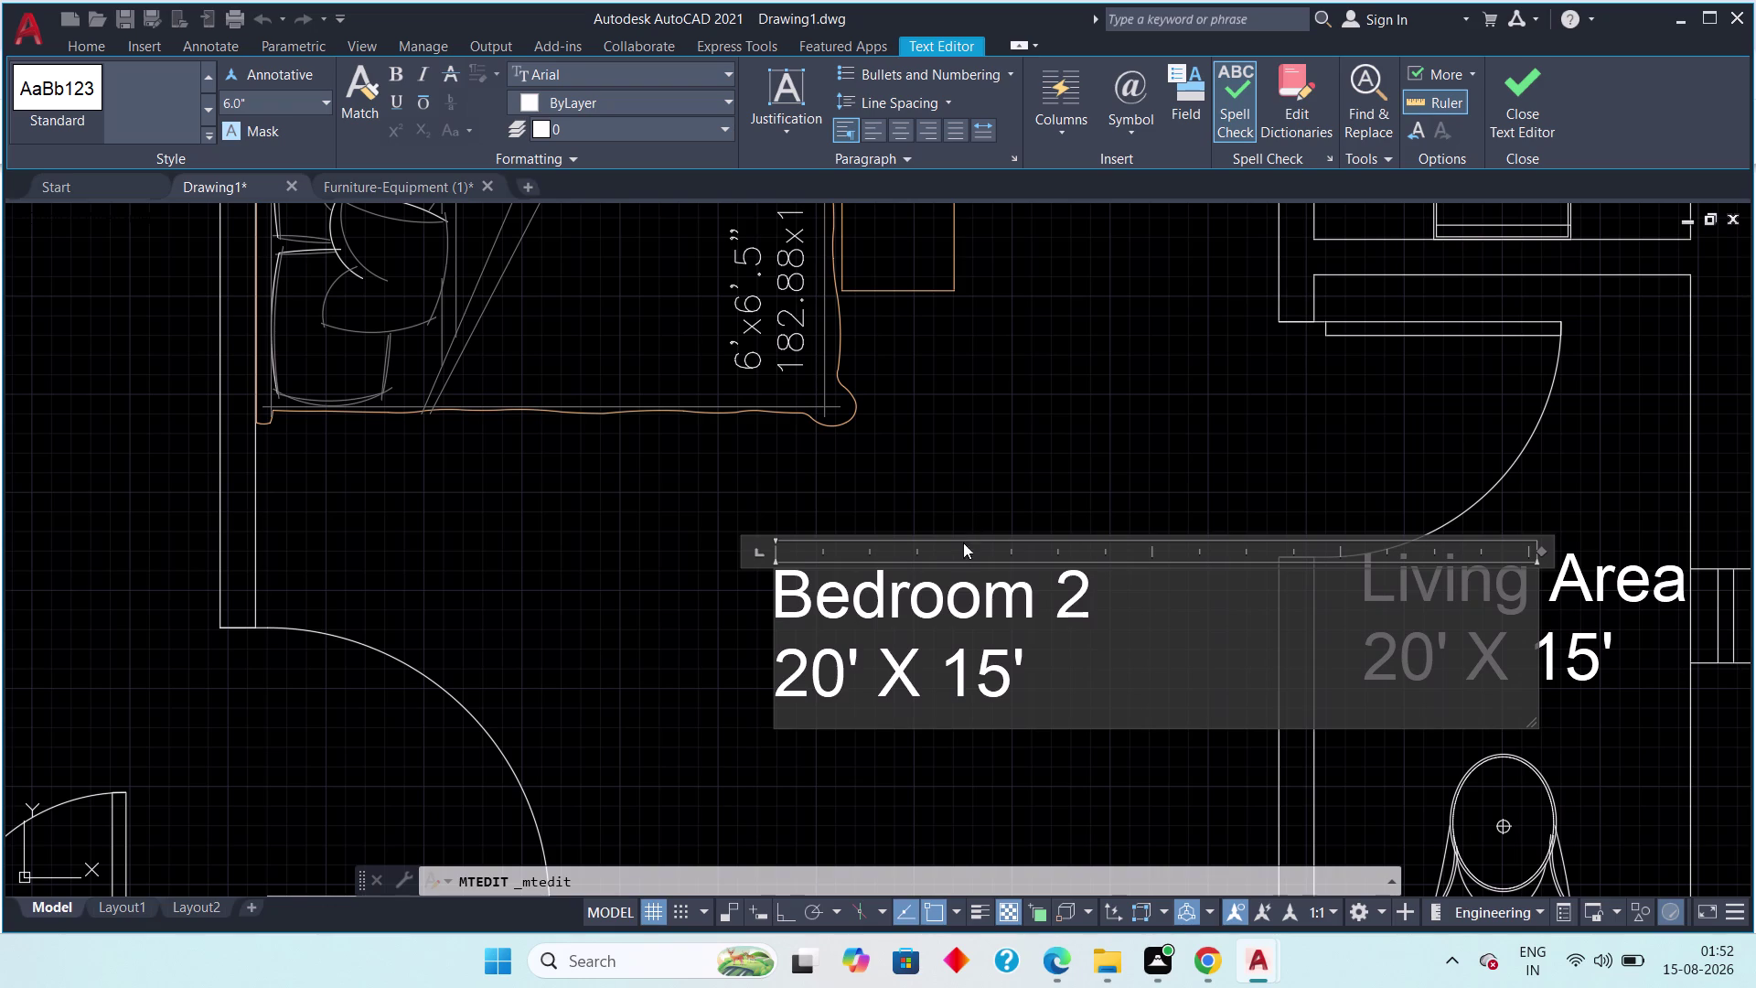
Change the Bedroom 2 size from 20' to 10'-6" X 15'.
click(856, 683)
key(BackSpace)
key(BackSpace)
key(BackSpace)
key(BackSpace)
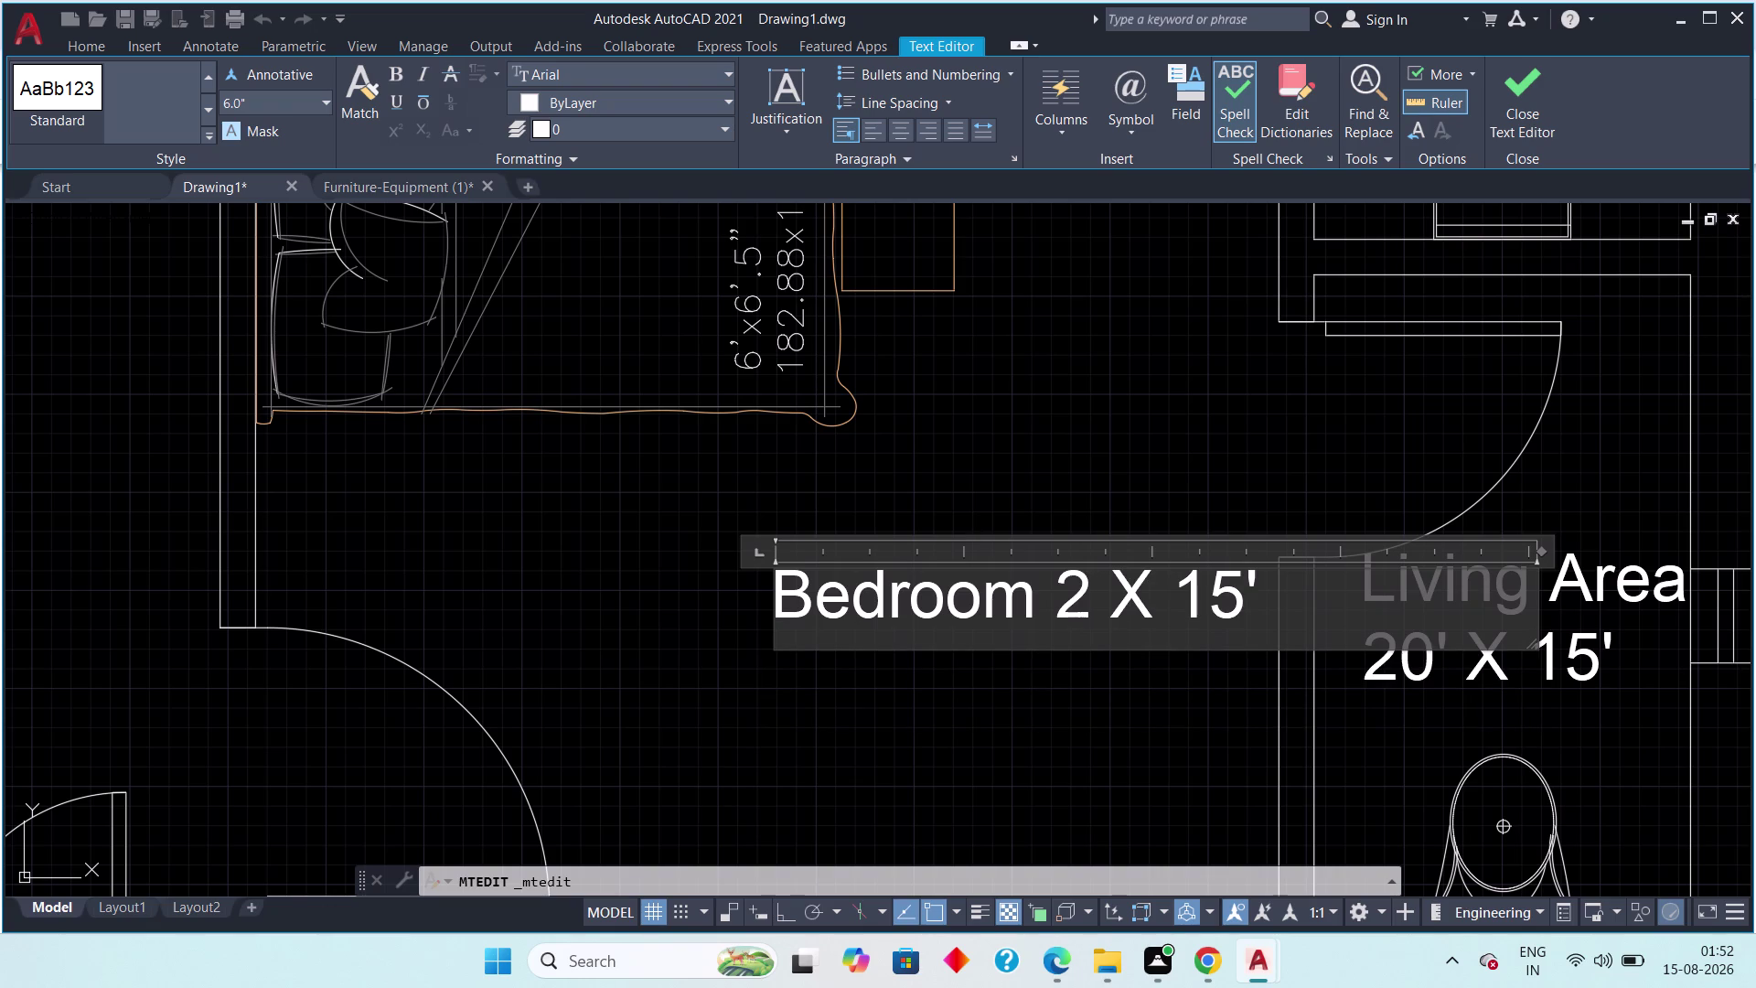
key(Return)
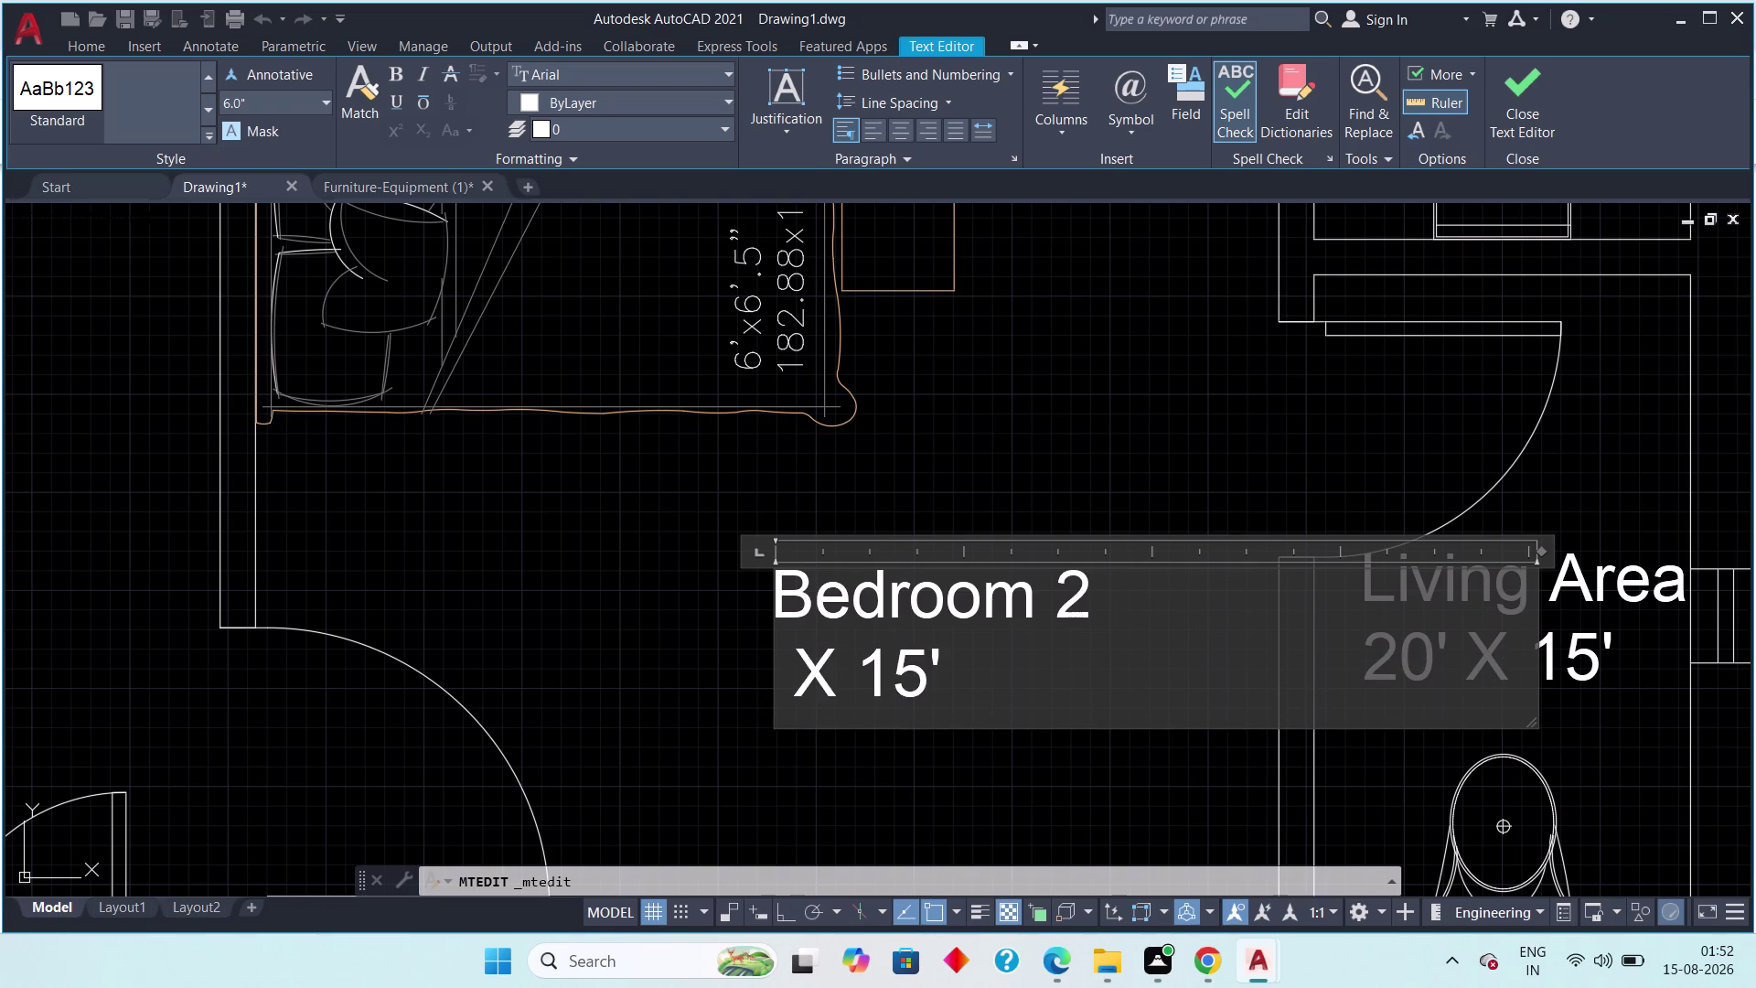
text(10')
text(-)
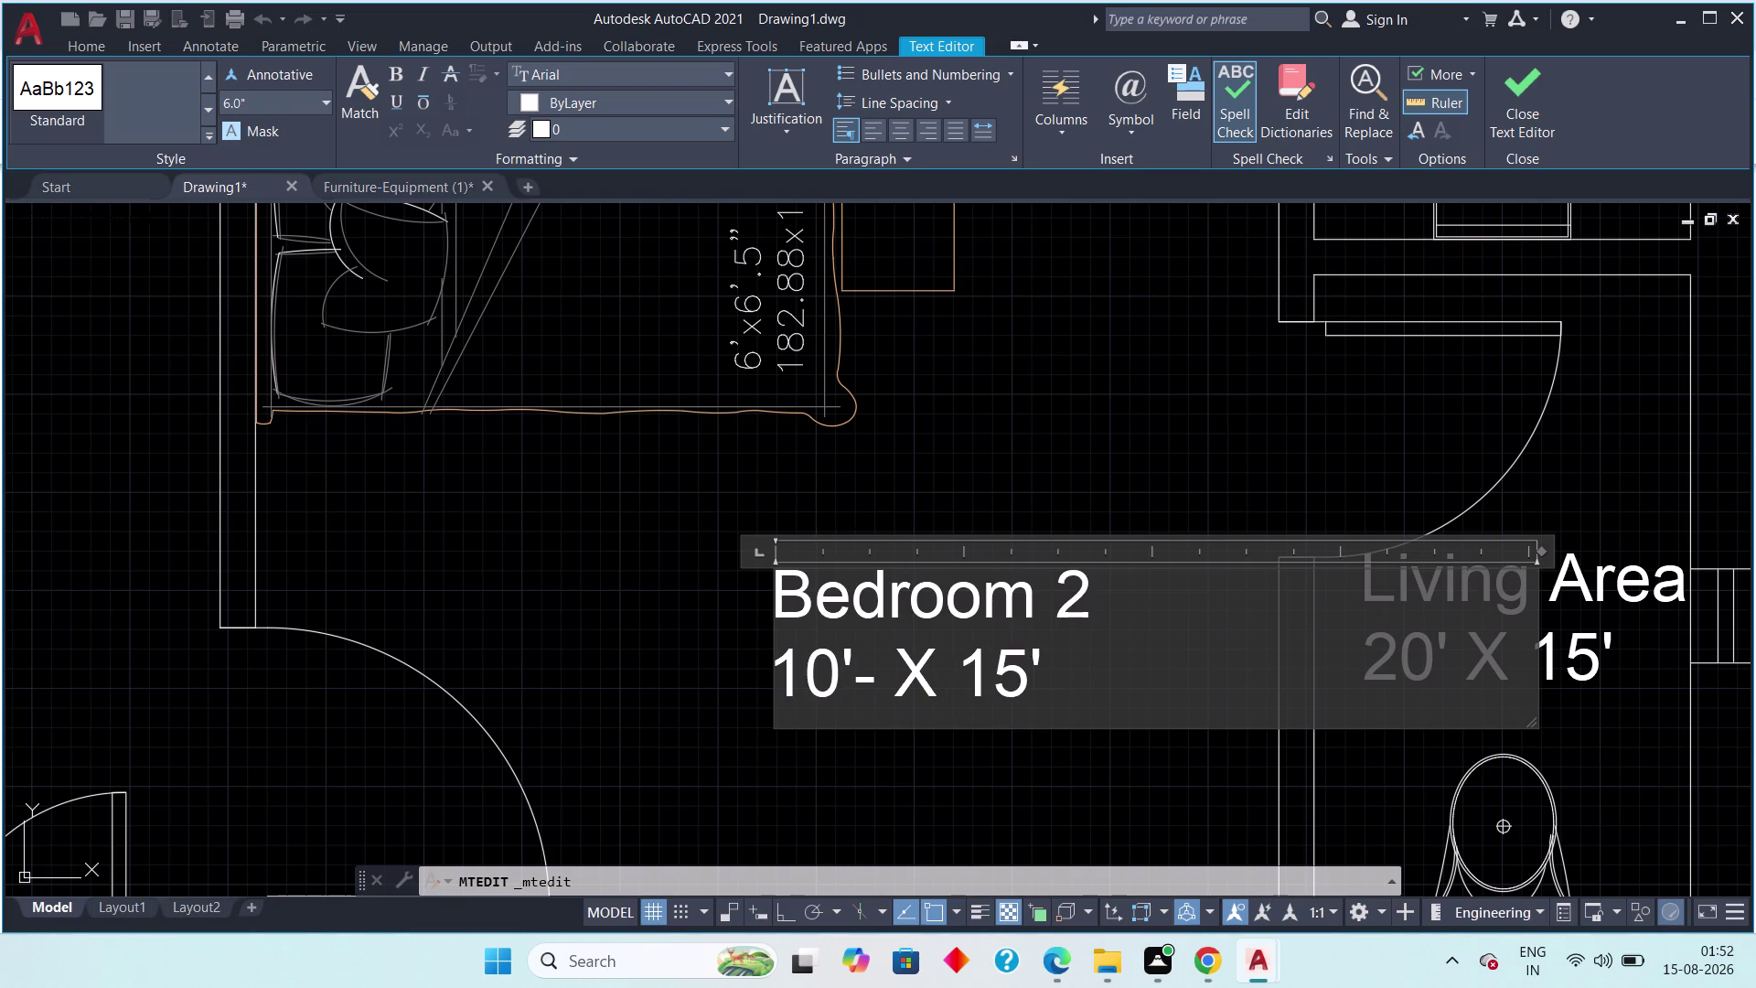
text(6")
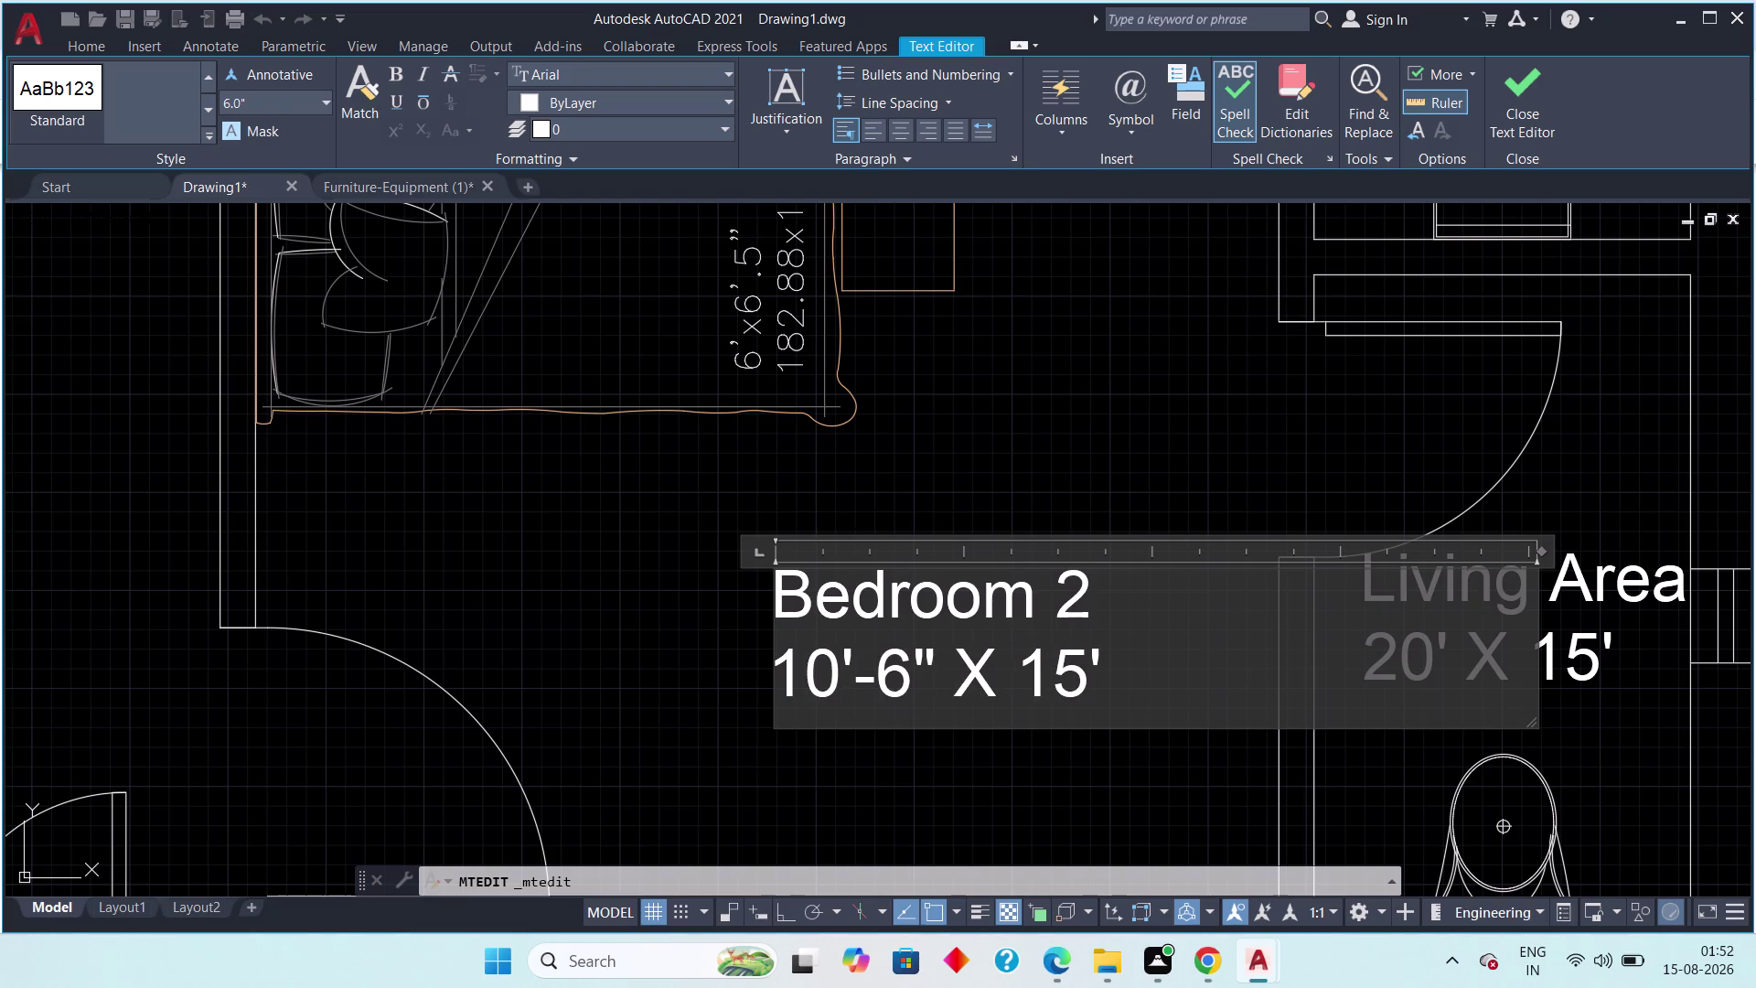
key(space)
key(BackSpace)
click(1516, 122)
scroll(down, 3)
middle_drag(1246, 665, 978, 664)
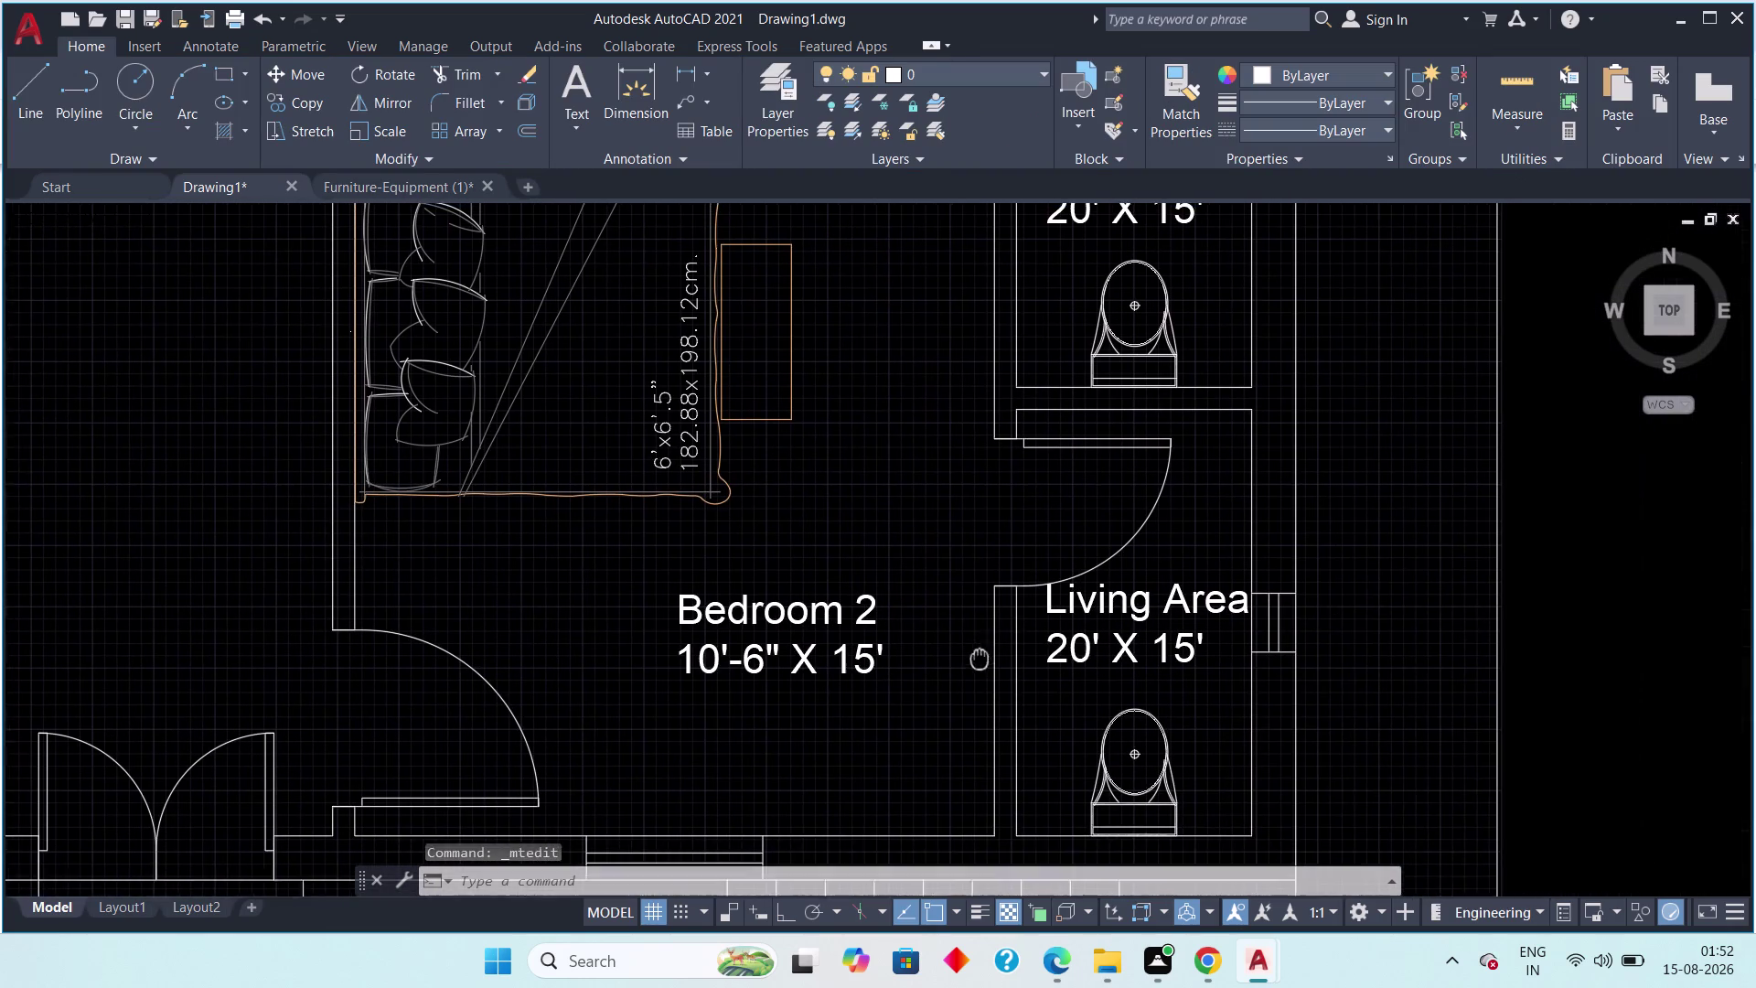
Rename the copied Living Area label in the lower toilet to 'A.TOI'.
middle_drag(977, 664, 978, 668)
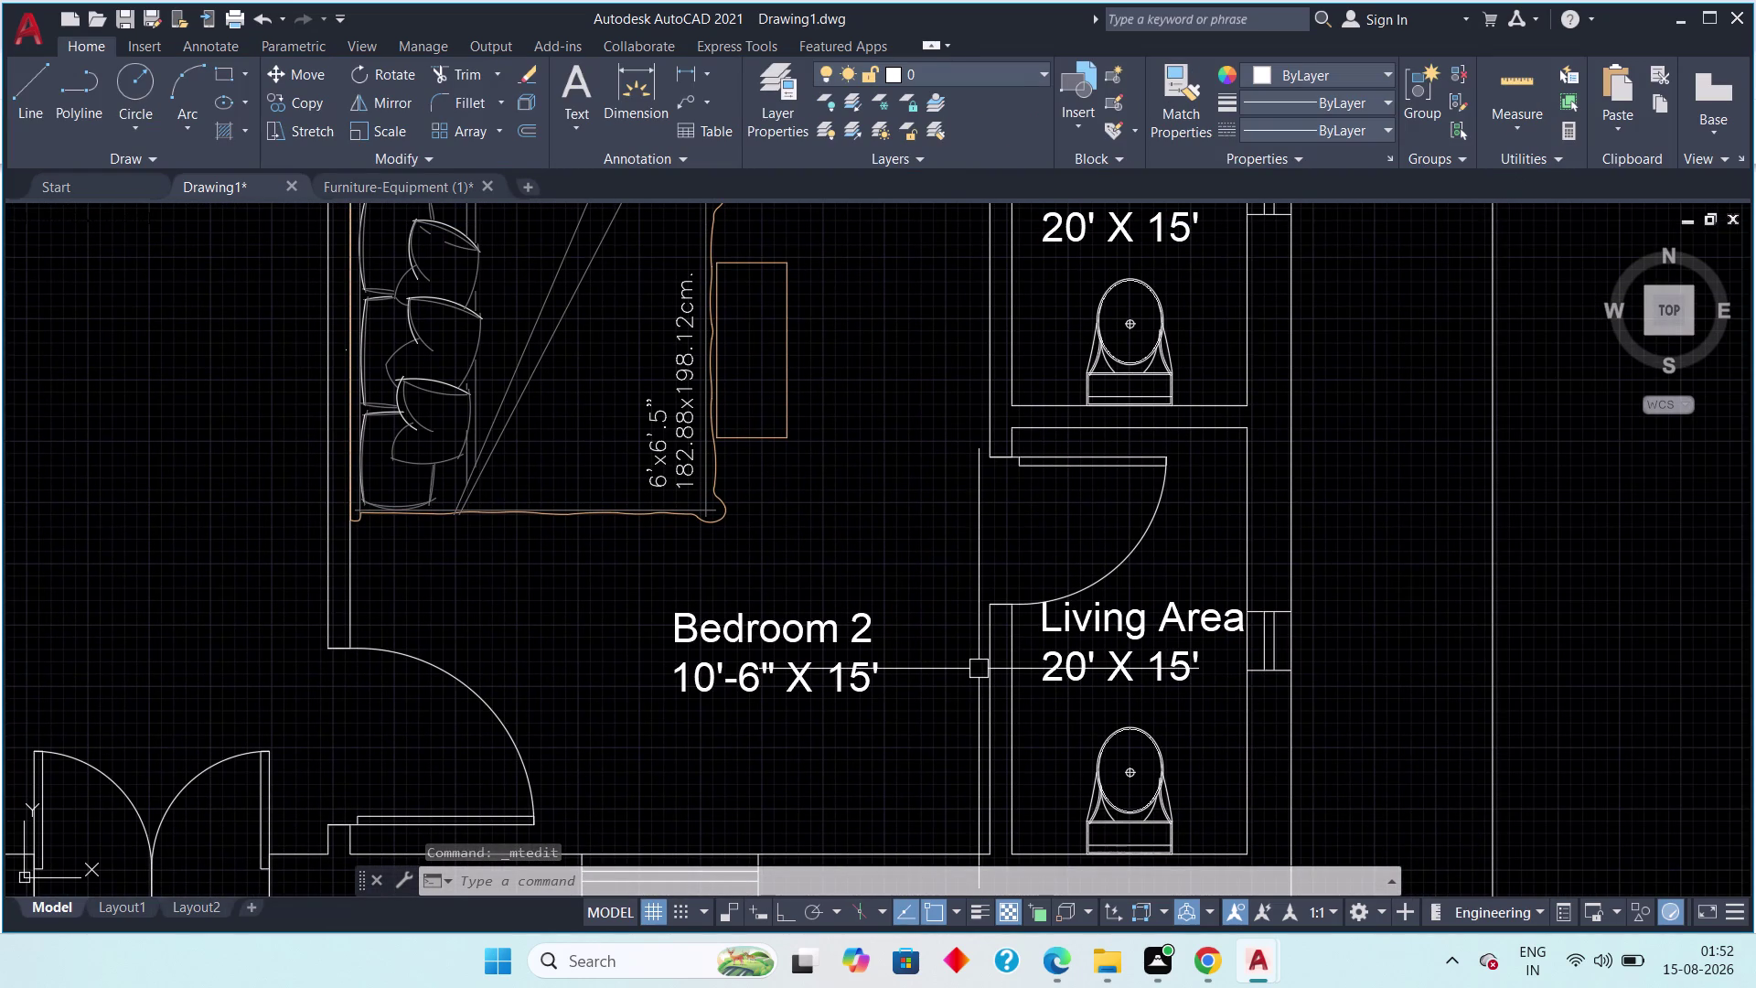
double_click(1125, 642)
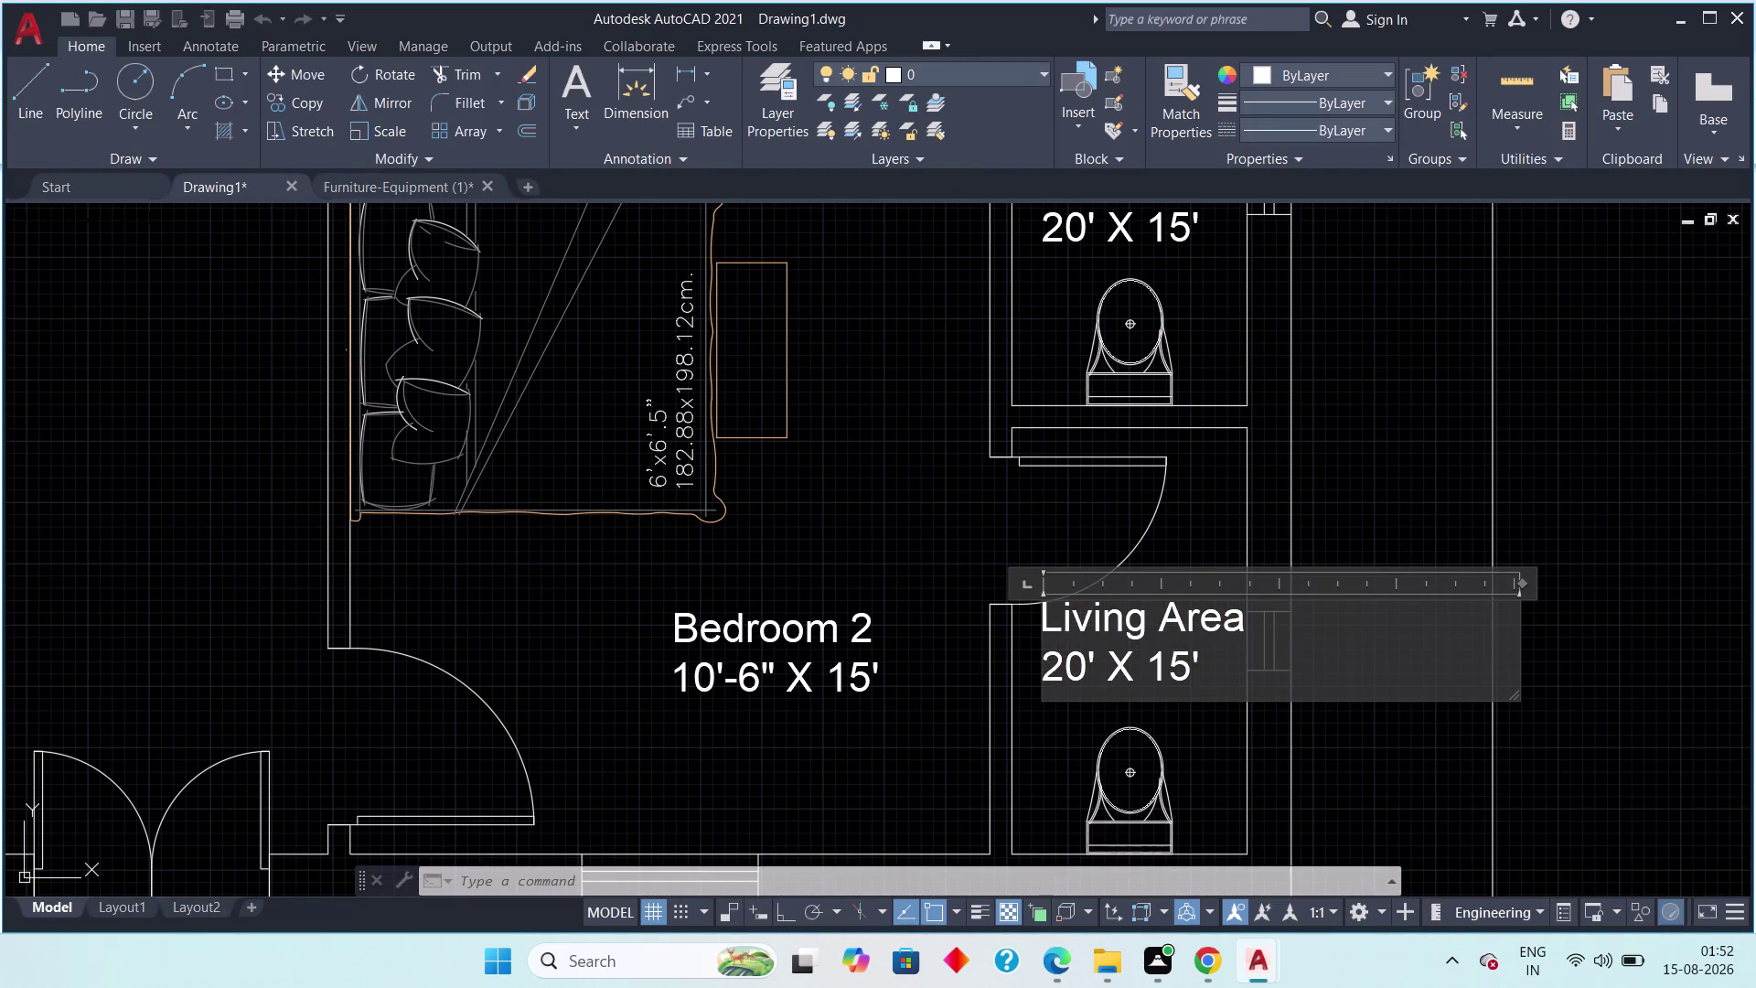
click(1248, 622)
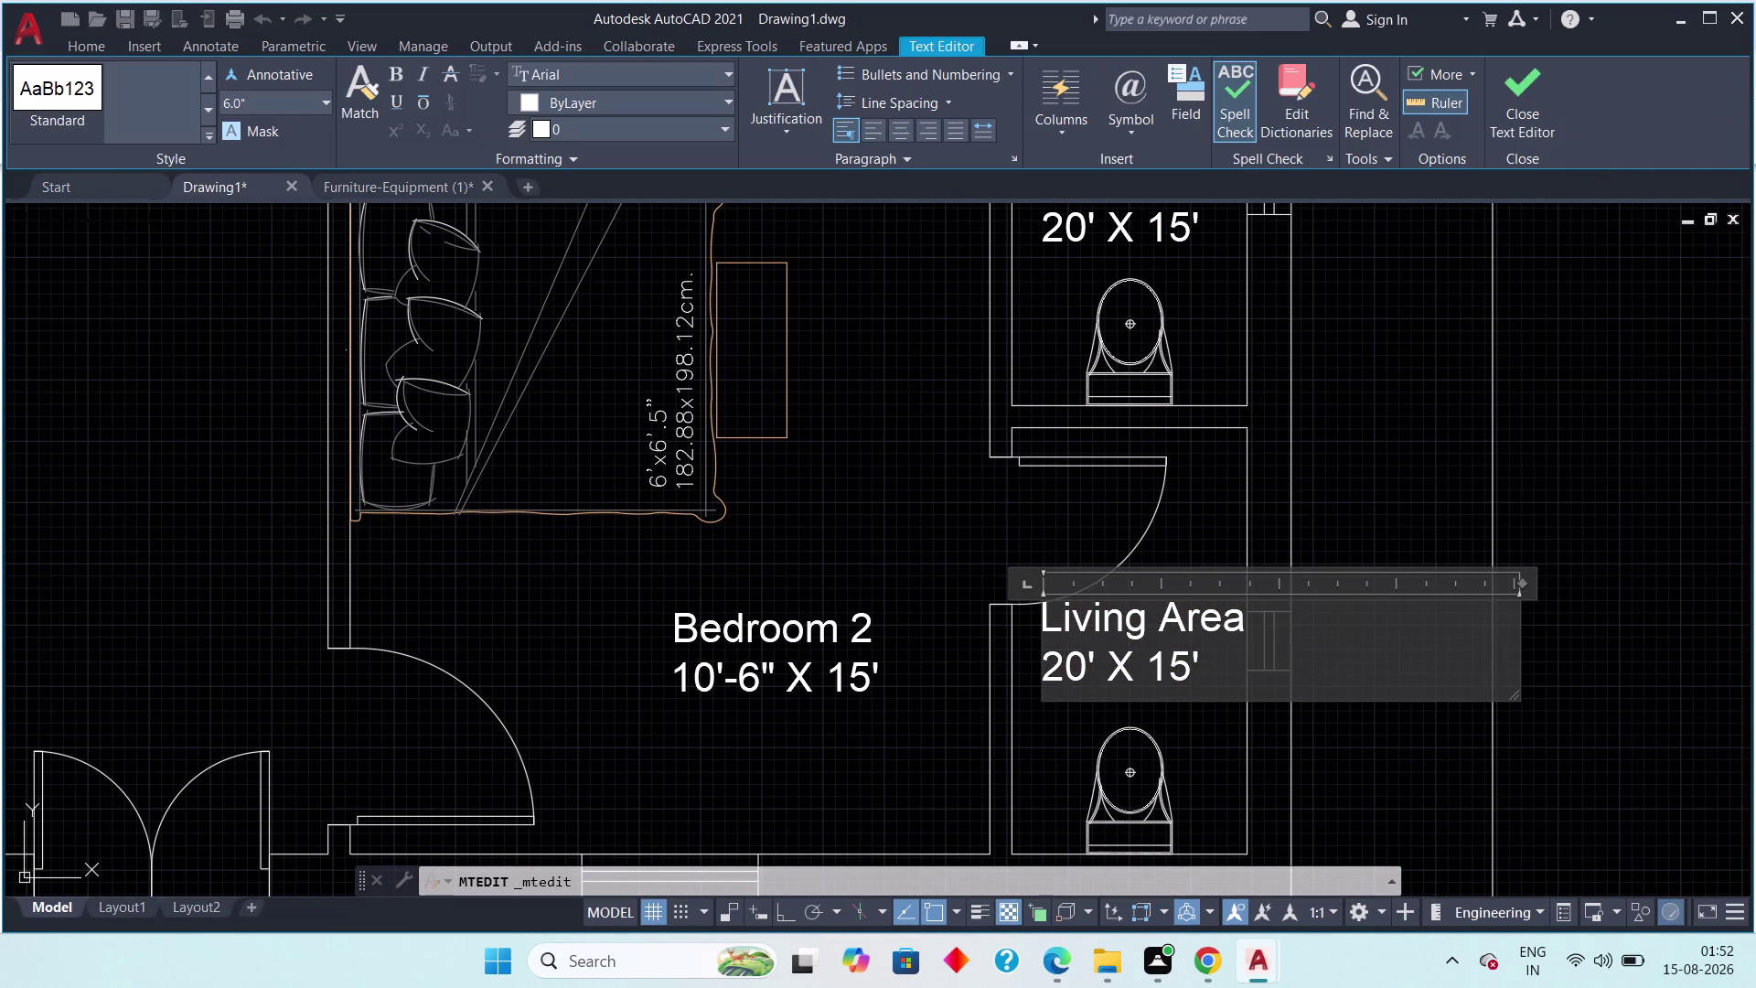
key(BackSpace)
key(BackSpace)
key(BackSpace)
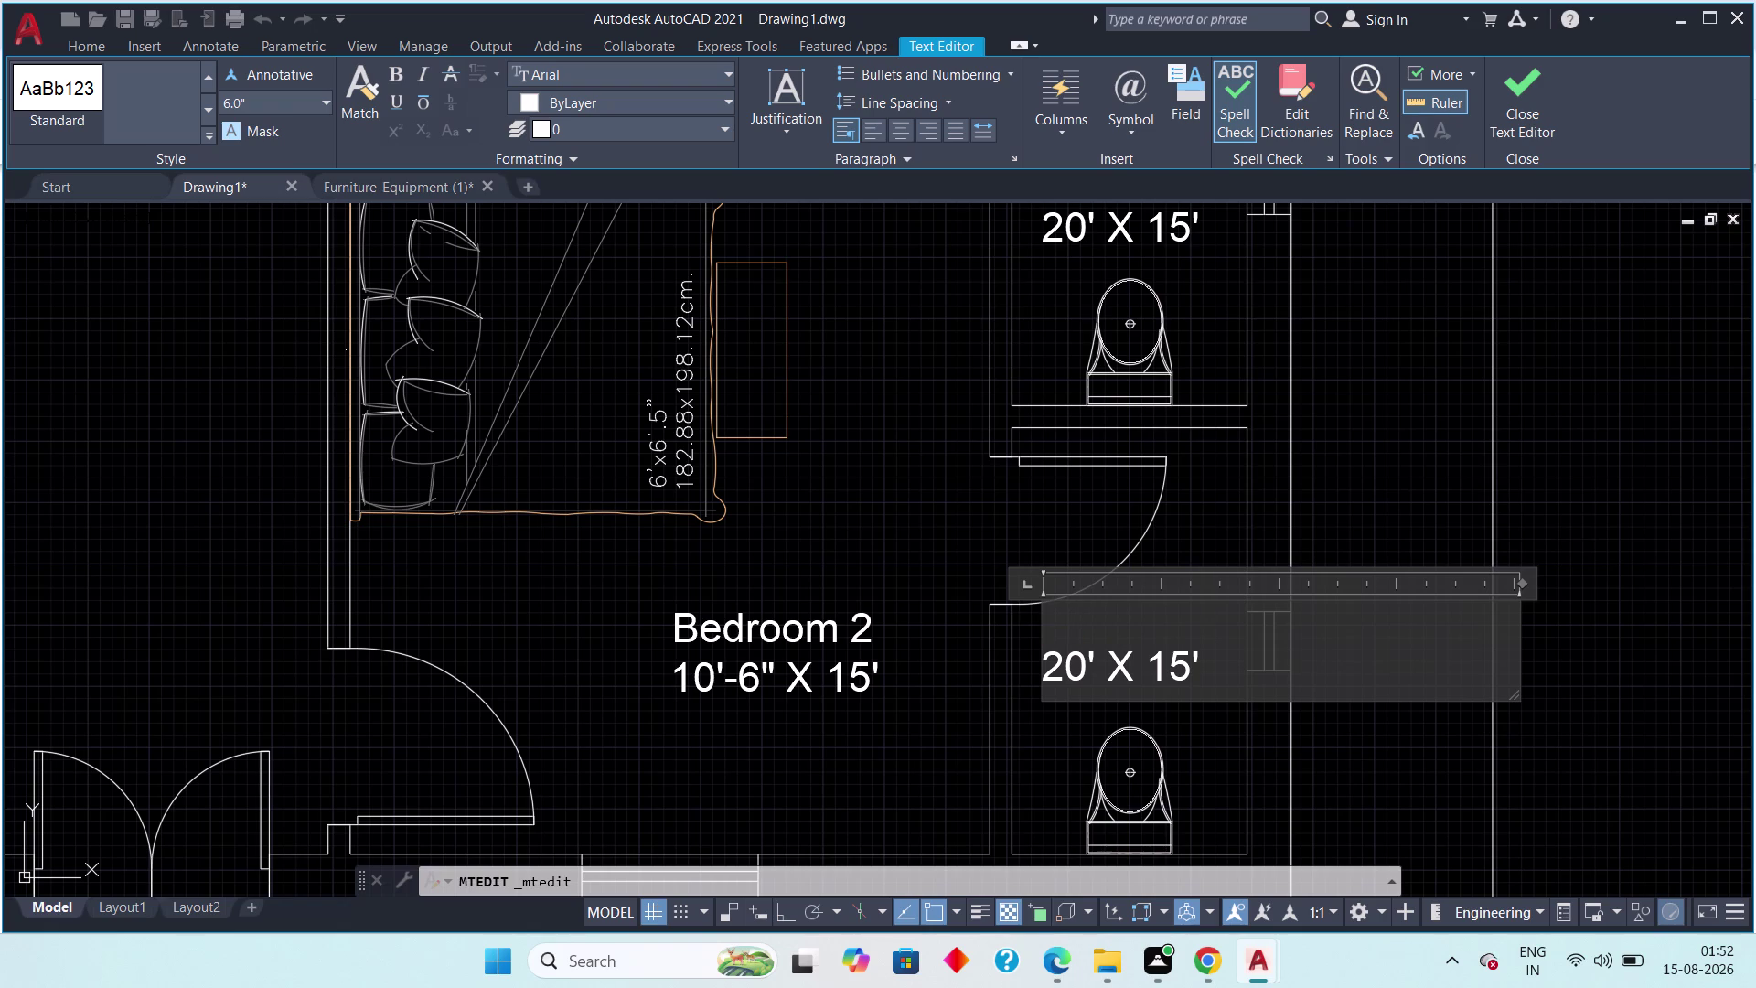
key(shift+a)
key(period)
key(shift+t)
text(OIU)
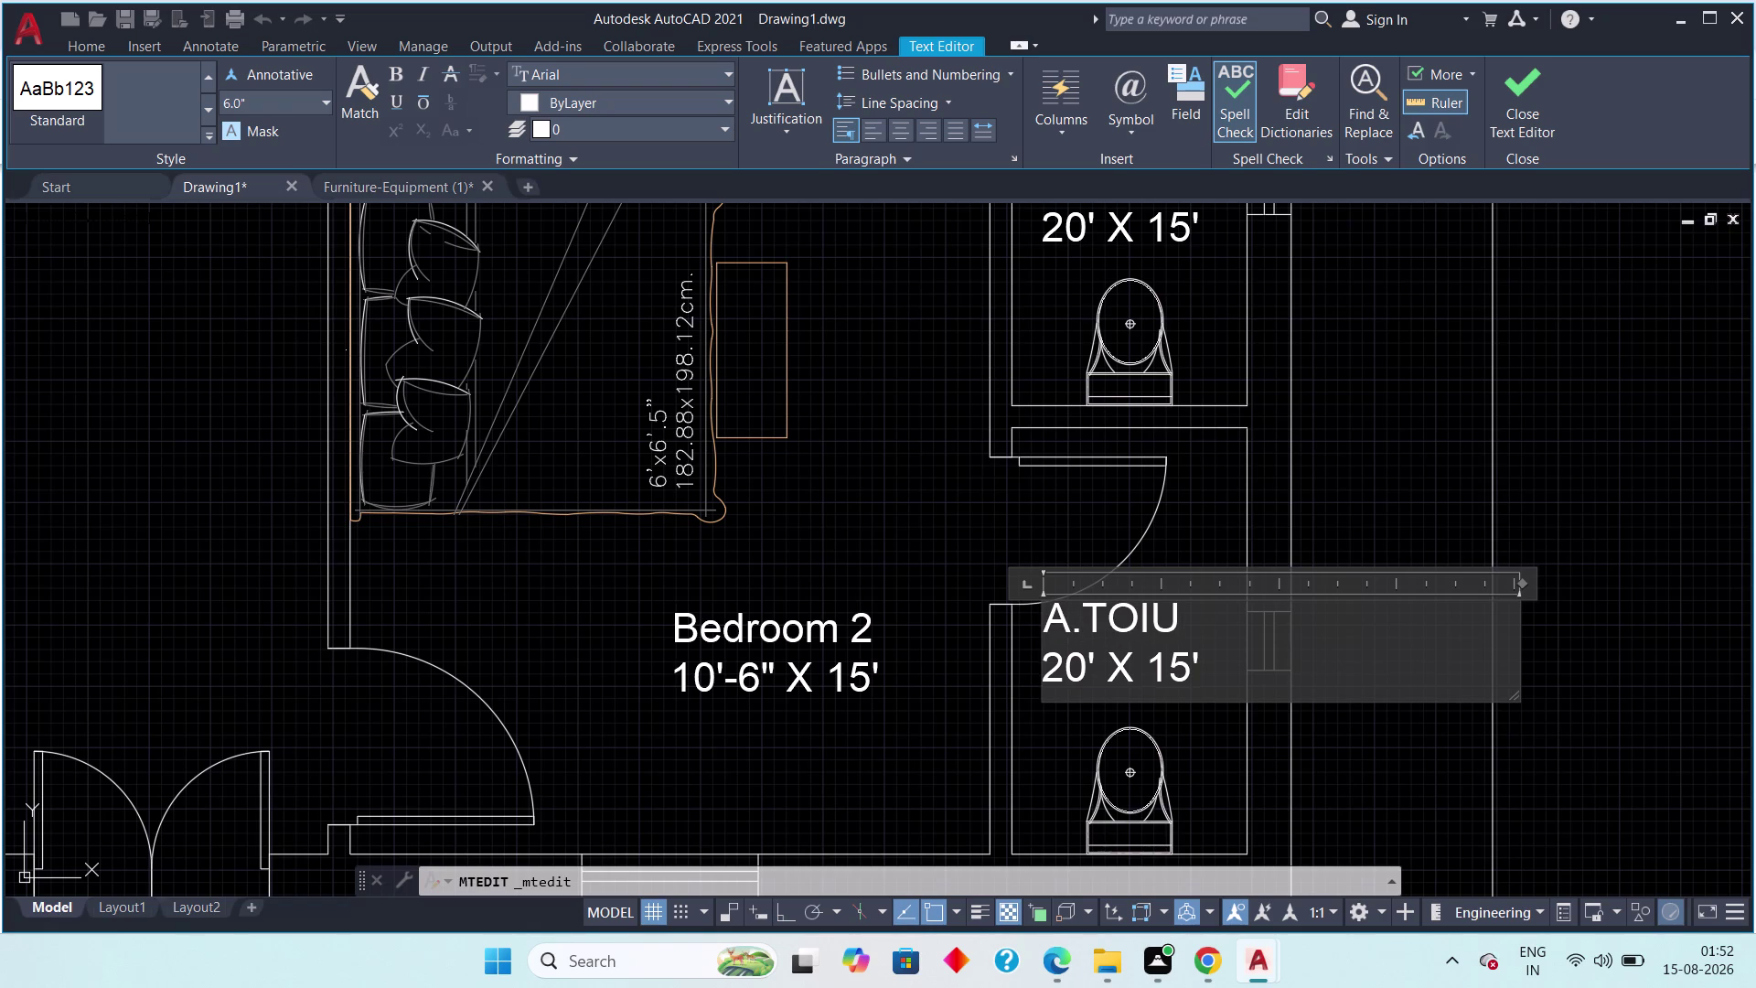
key(BackSpace)
Change the toilet label's size to 4' X 7'-3".
click(1231, 670)
key(BackSpace)
key(BackSpace)
key(BackSpace)
text(4)
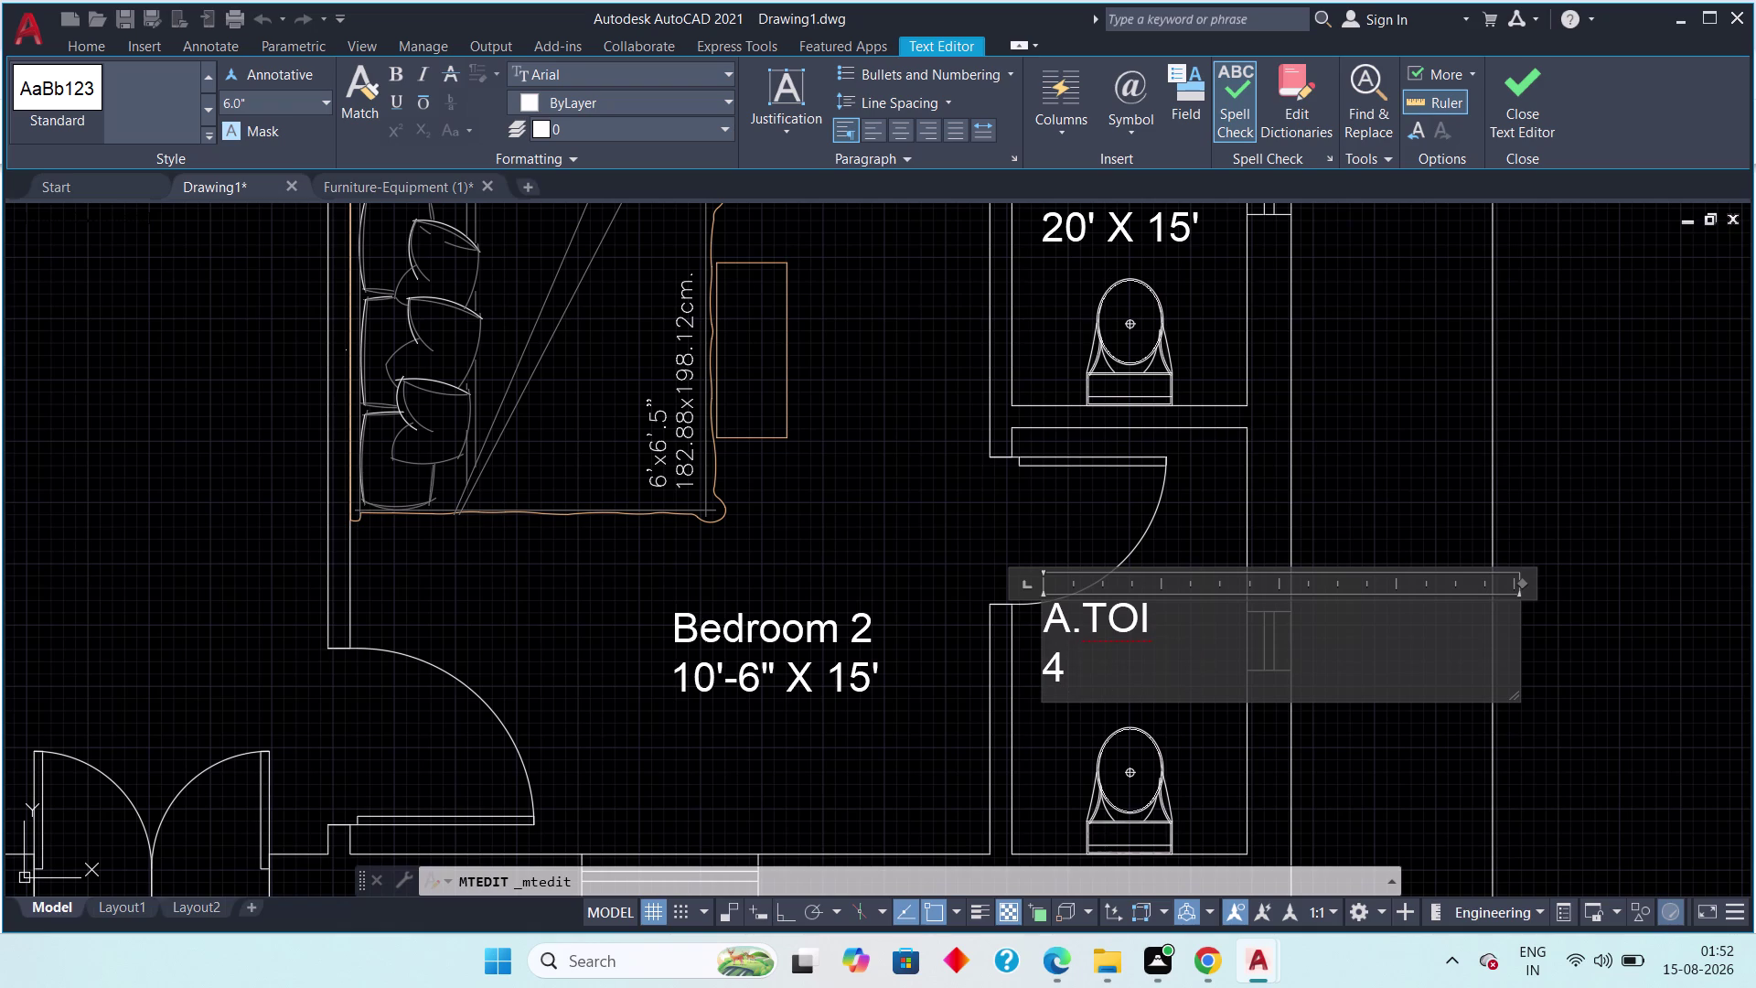
text(')
key(space)
text(X)
key(space)
text(7'3)
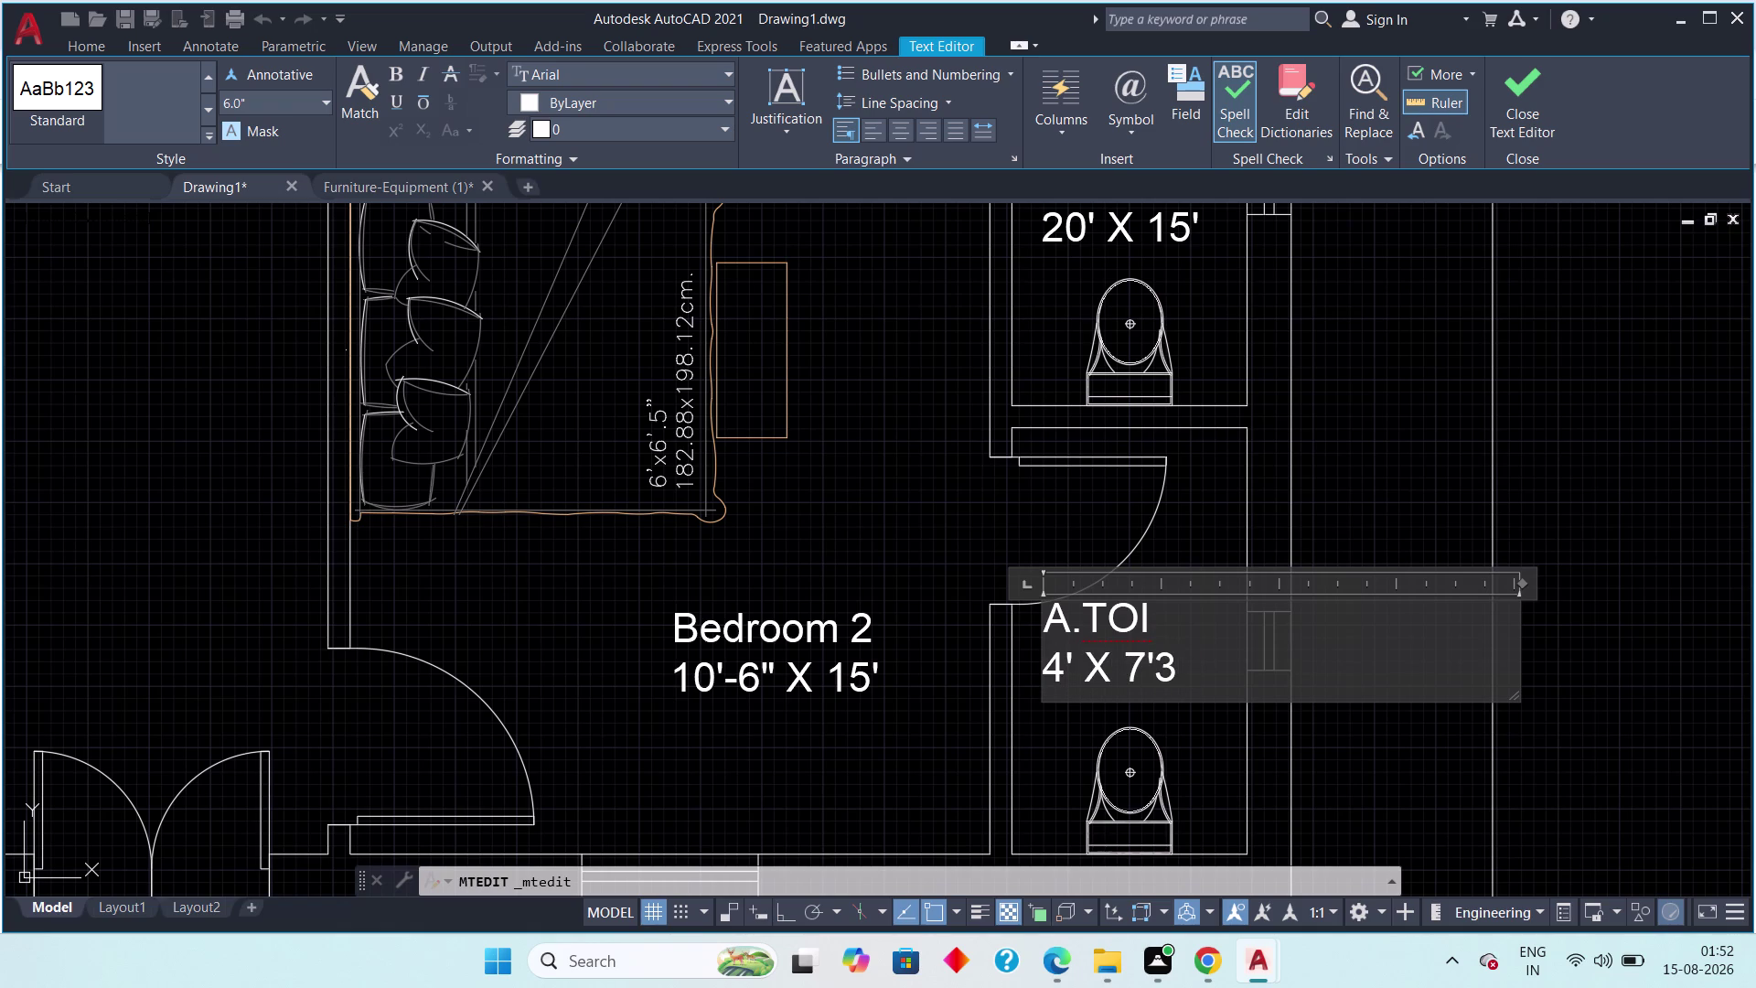
text(")
click(1156, 676)
key(minus)
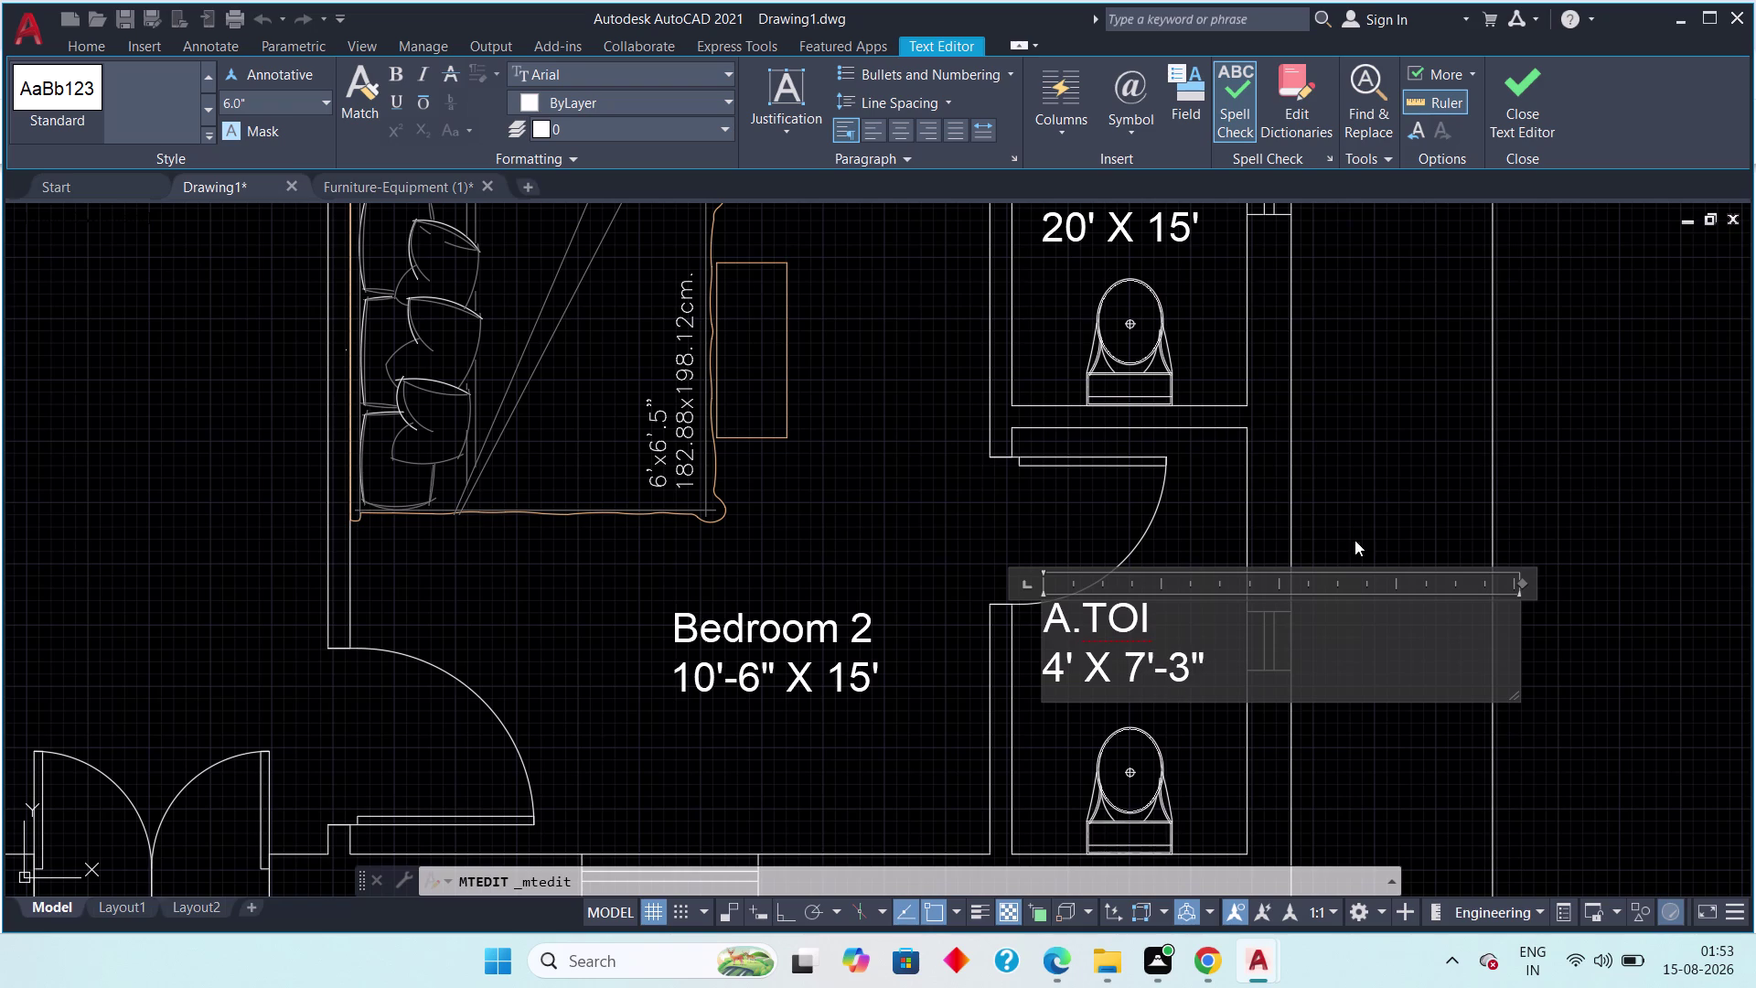
click(1539, 114)
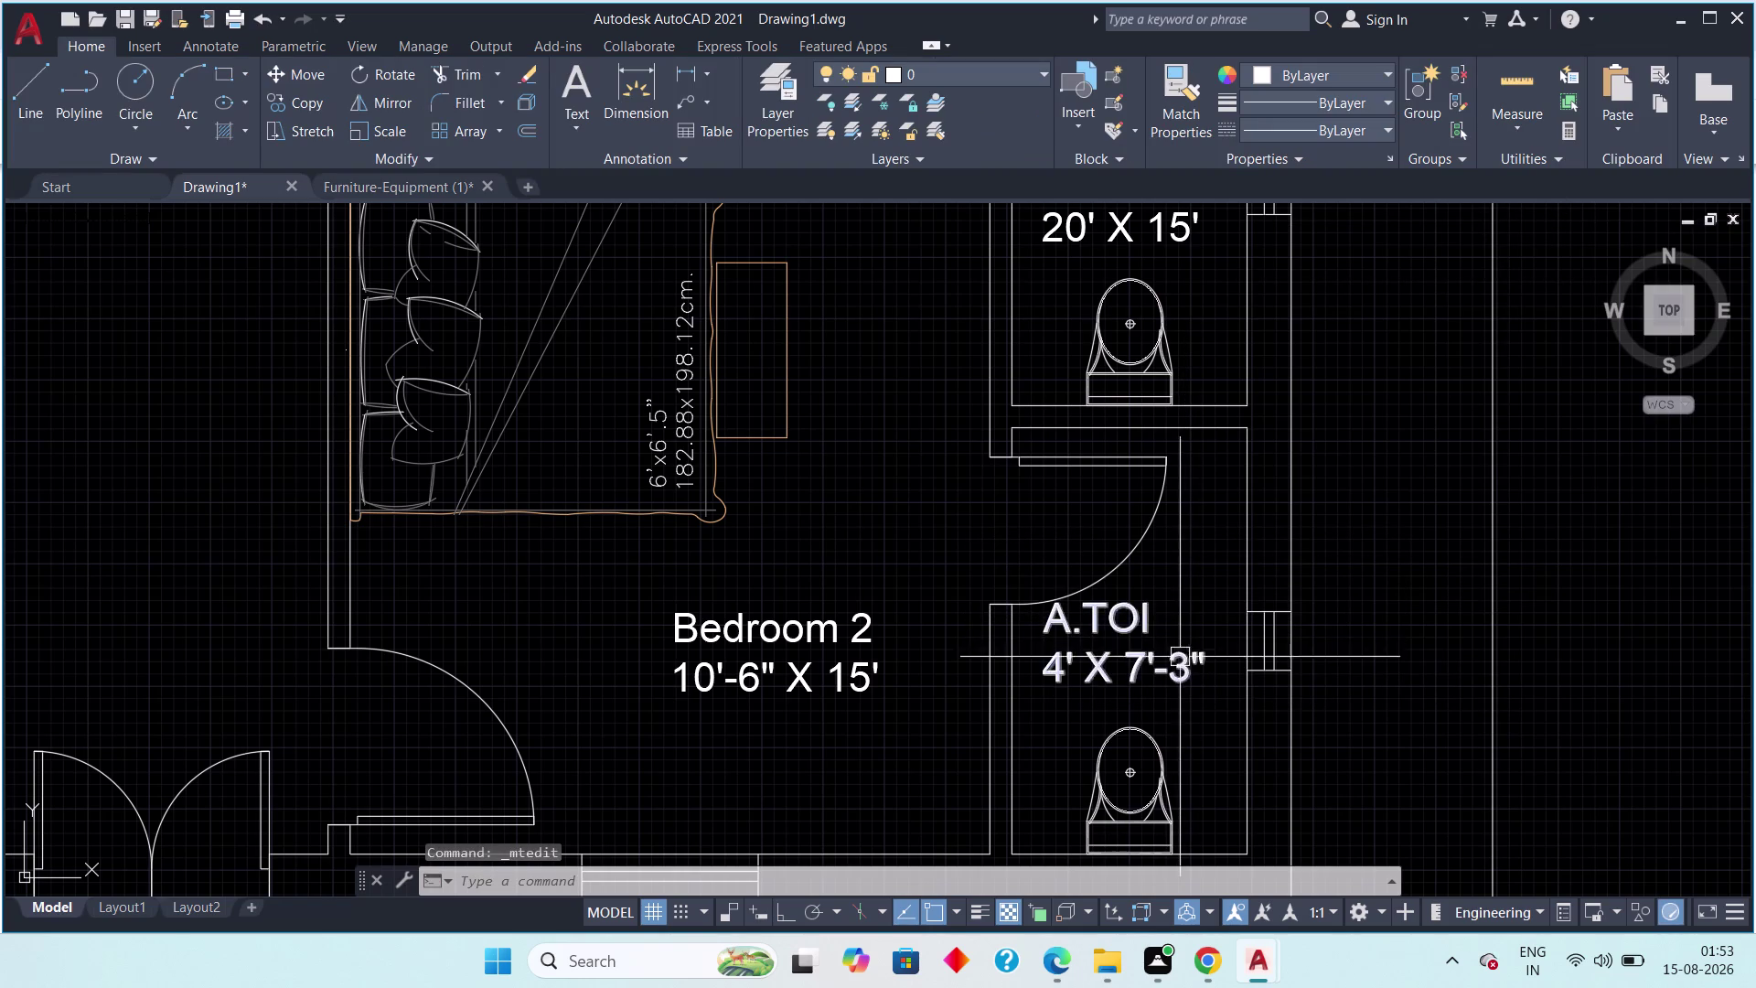
Delete the stray Living Area label.
middle_drag(1125, 617, 1118, 695)
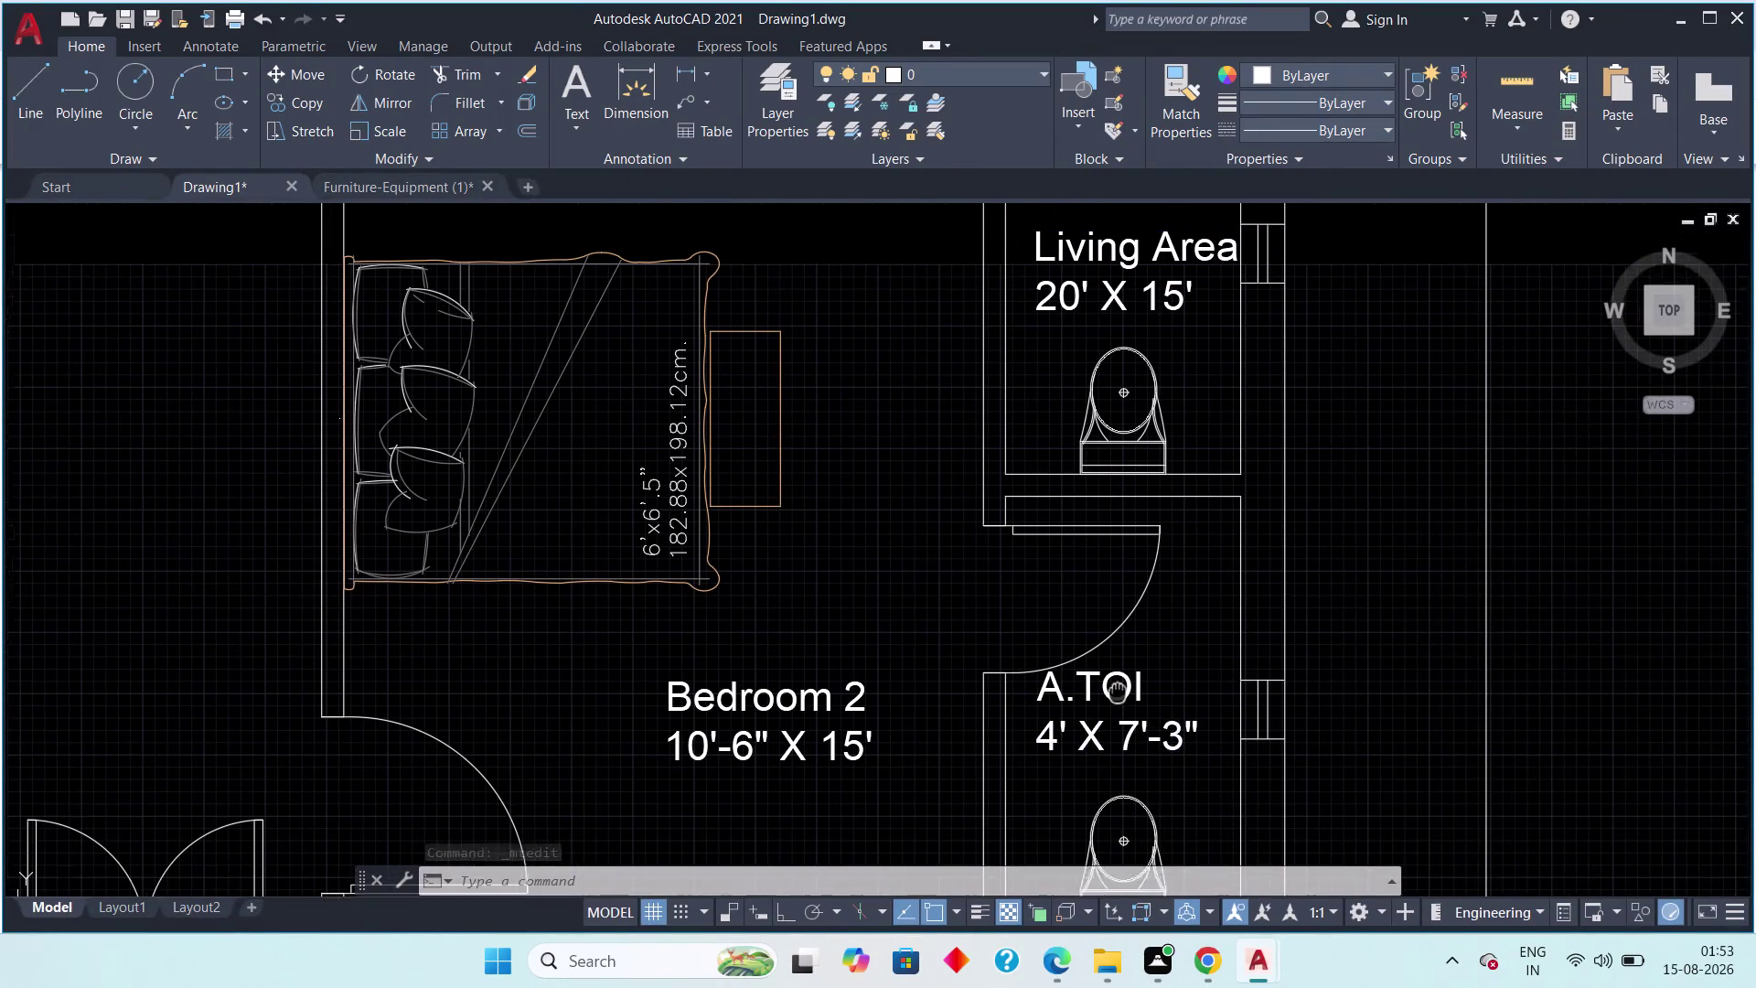
middle_drag(1117, 694, 1112, 708)
click(1111, 290)
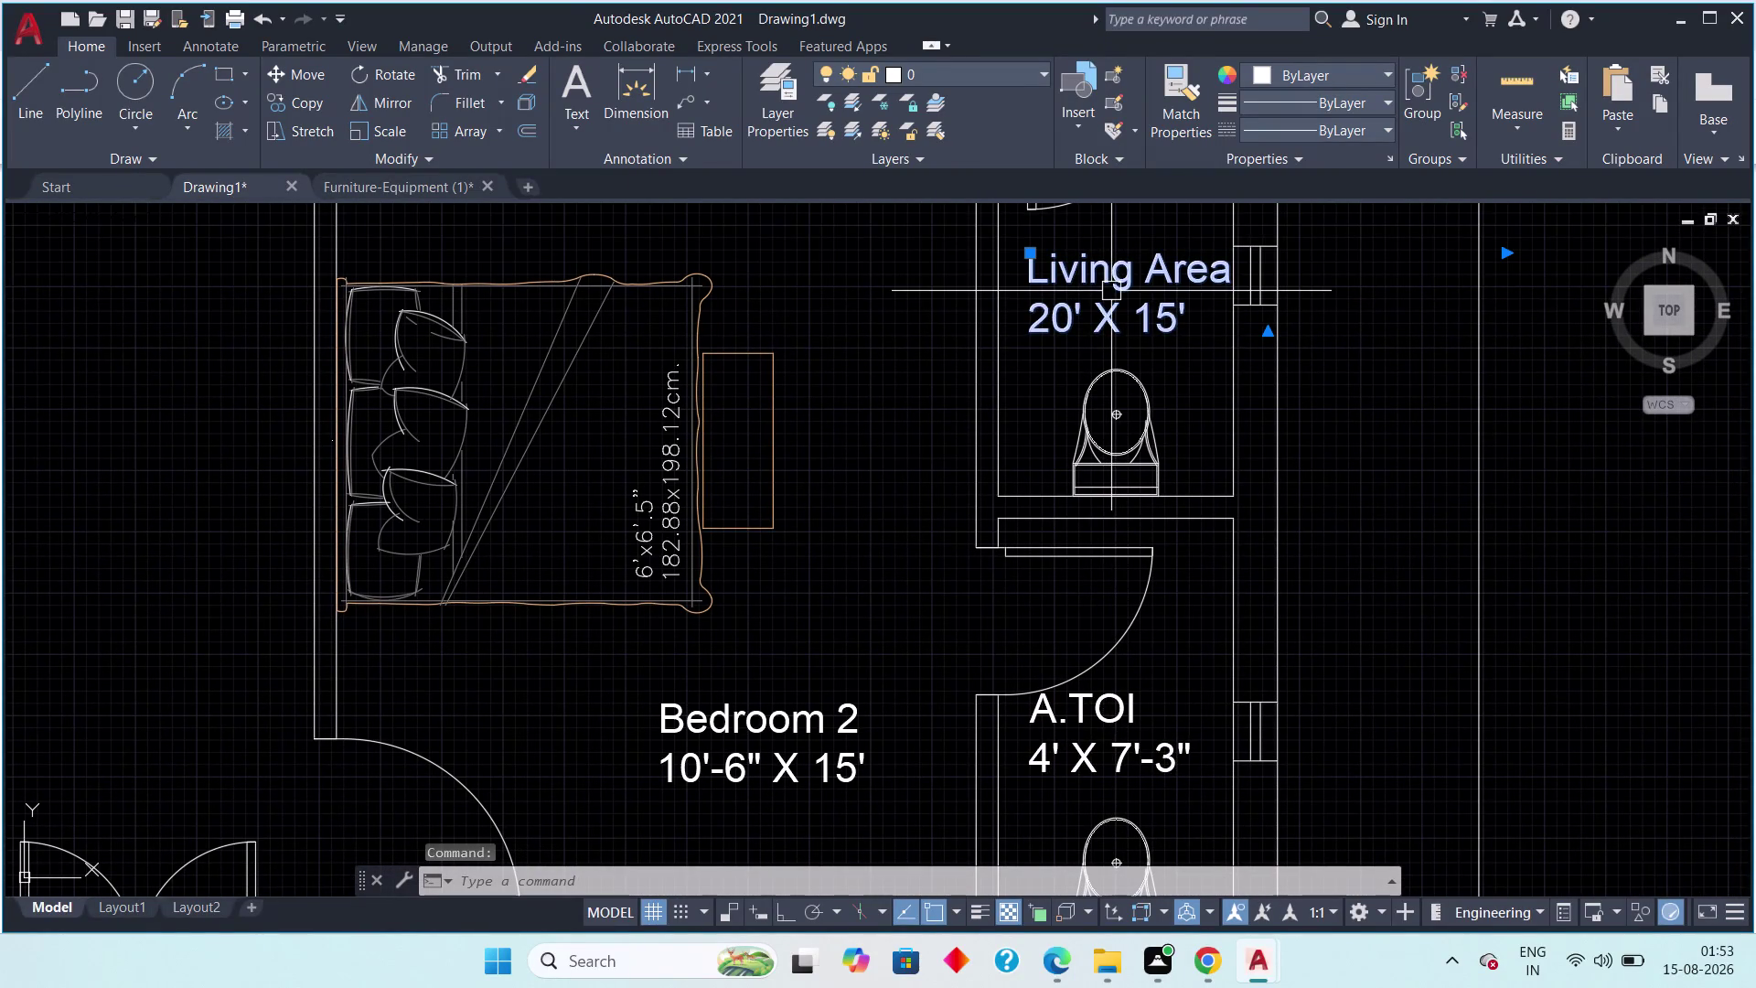
key(Delete)
Copy the A.TOI label into the upper toilet.
drag(1164, 687, 1146, 700)
click(1110, 724)
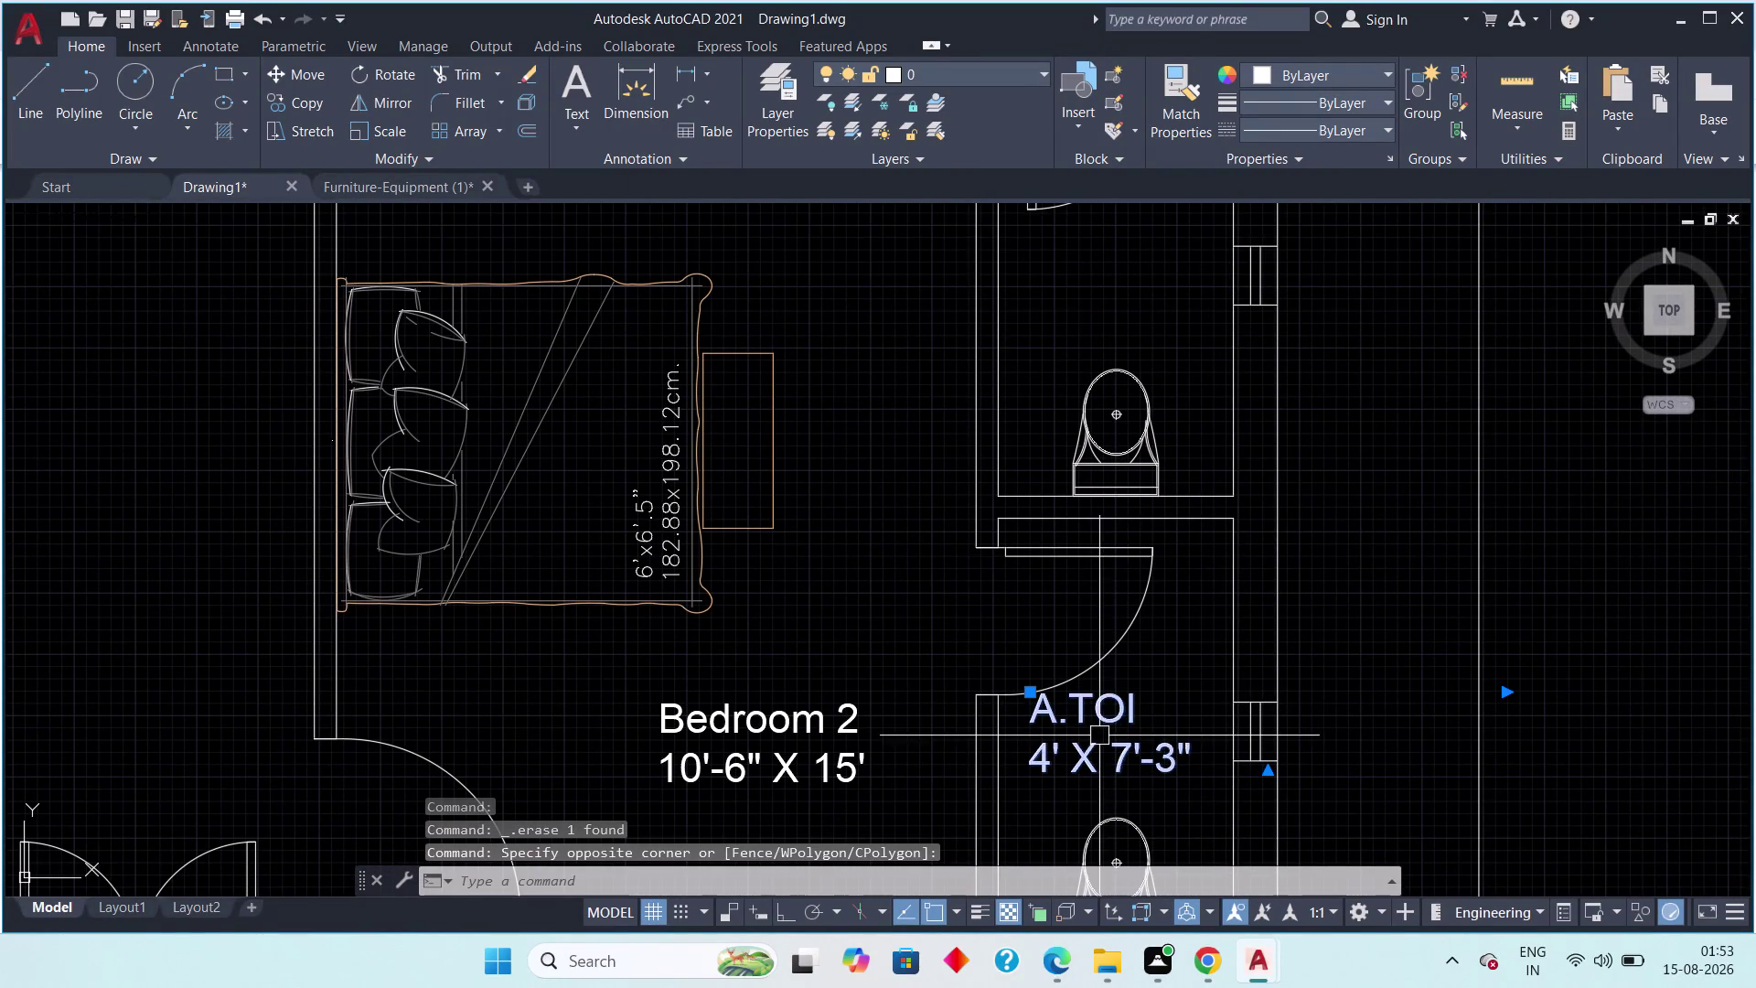
key(c)
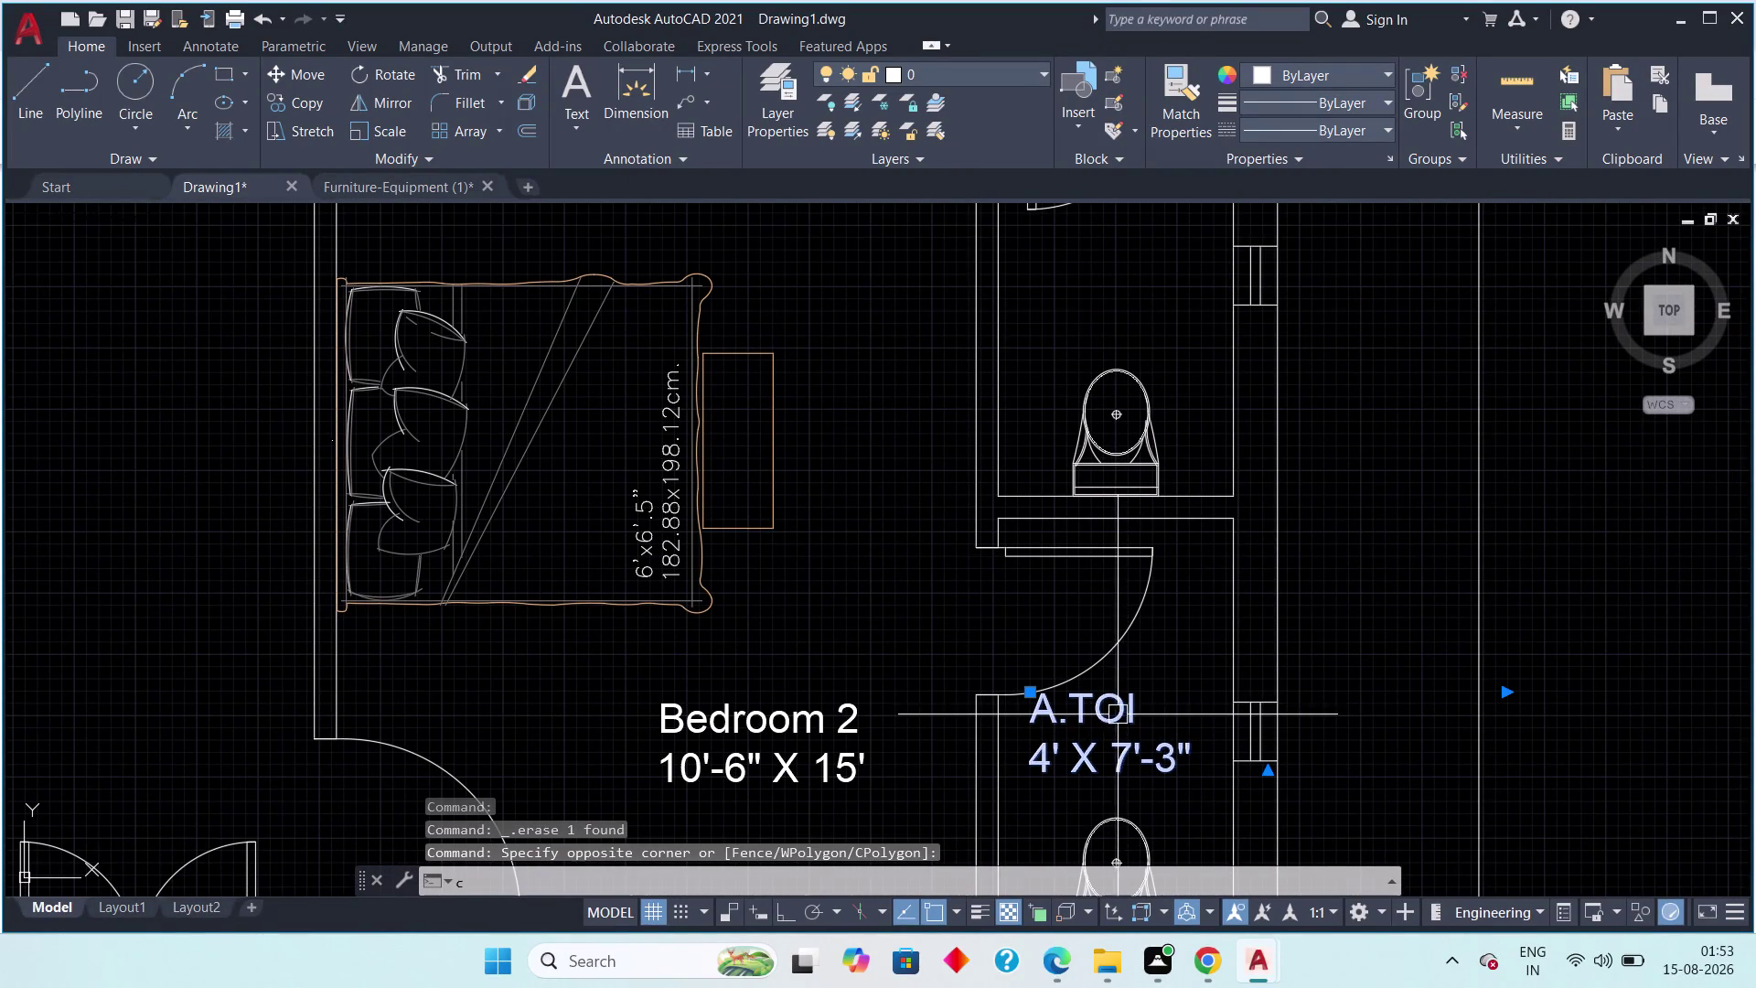
key(o)
key(space)
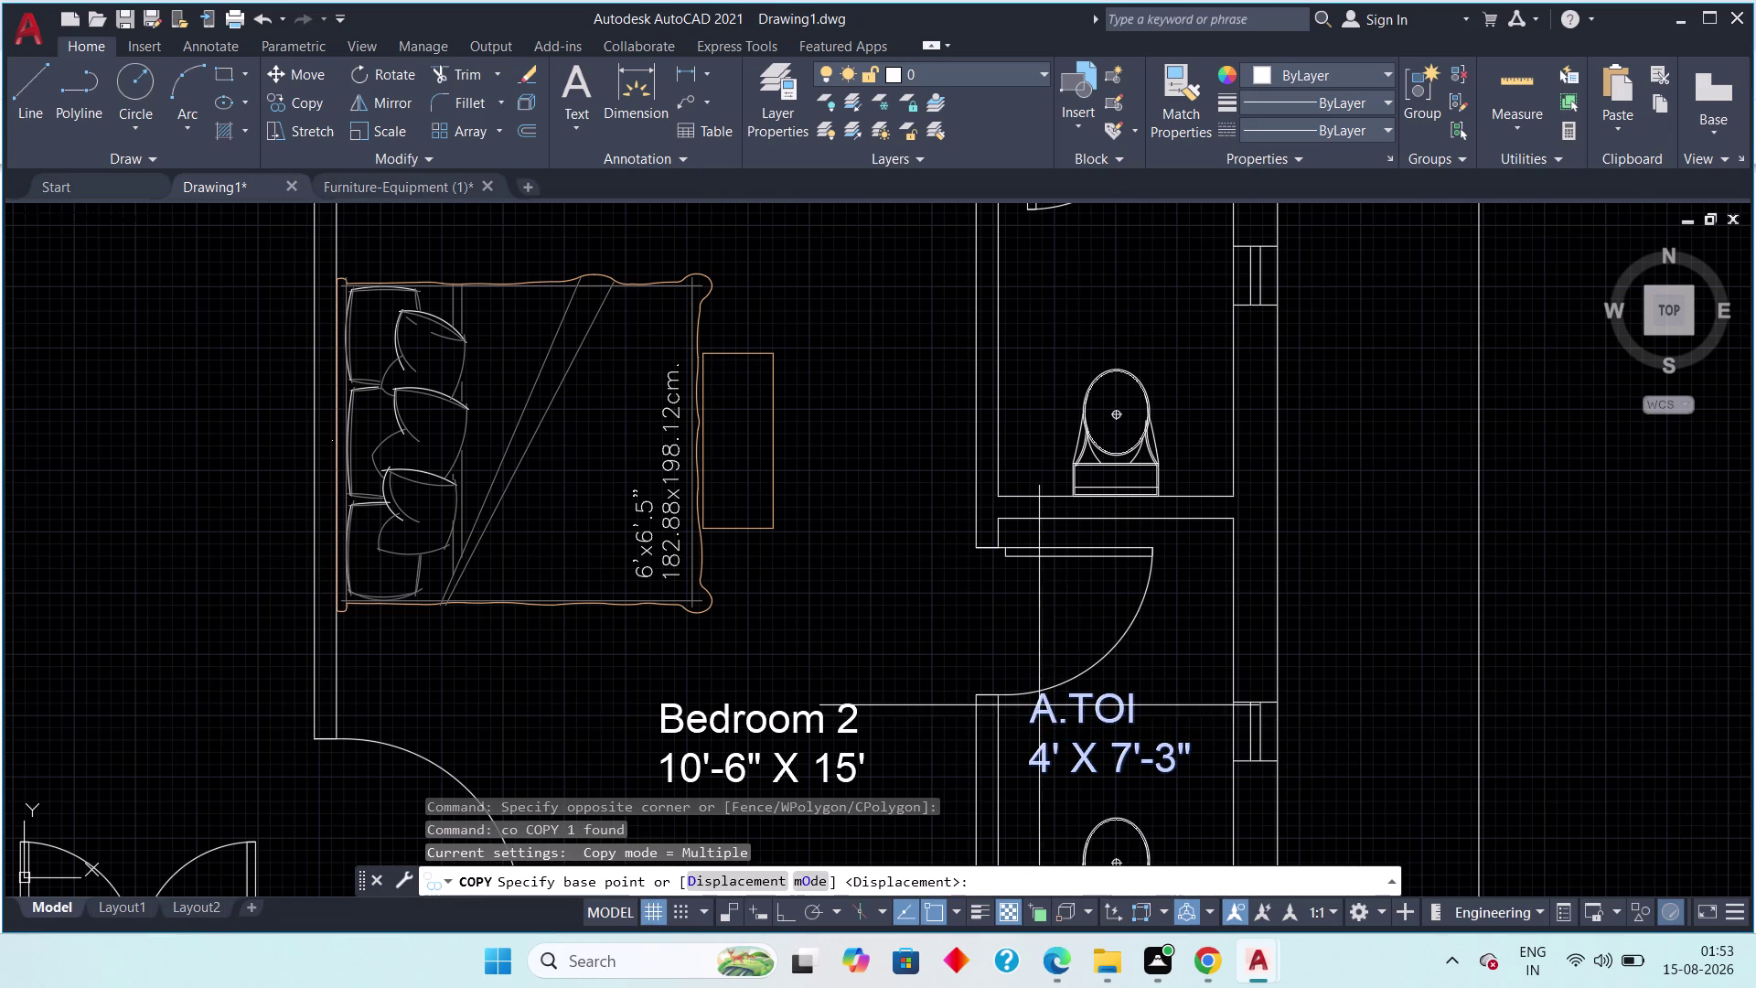
click(1038, 702)
middle_drag(1027, 473, 985, 670)
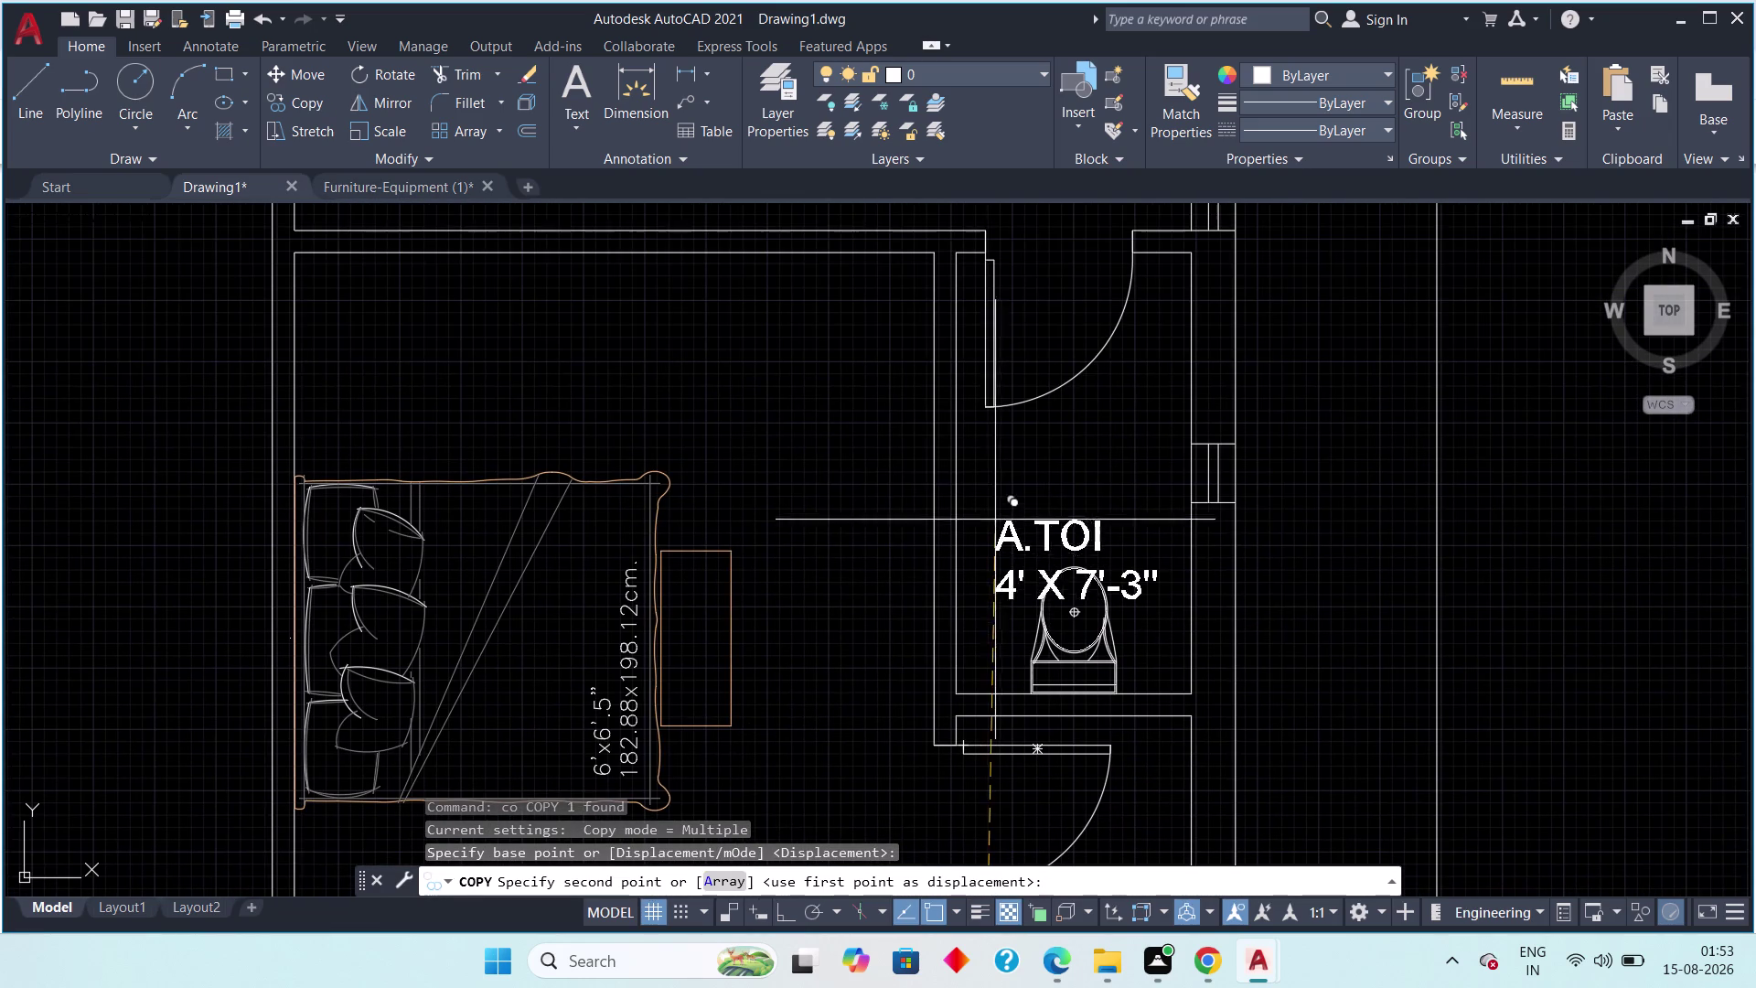
click(994, 428)
key(Escape)
key(Escape)
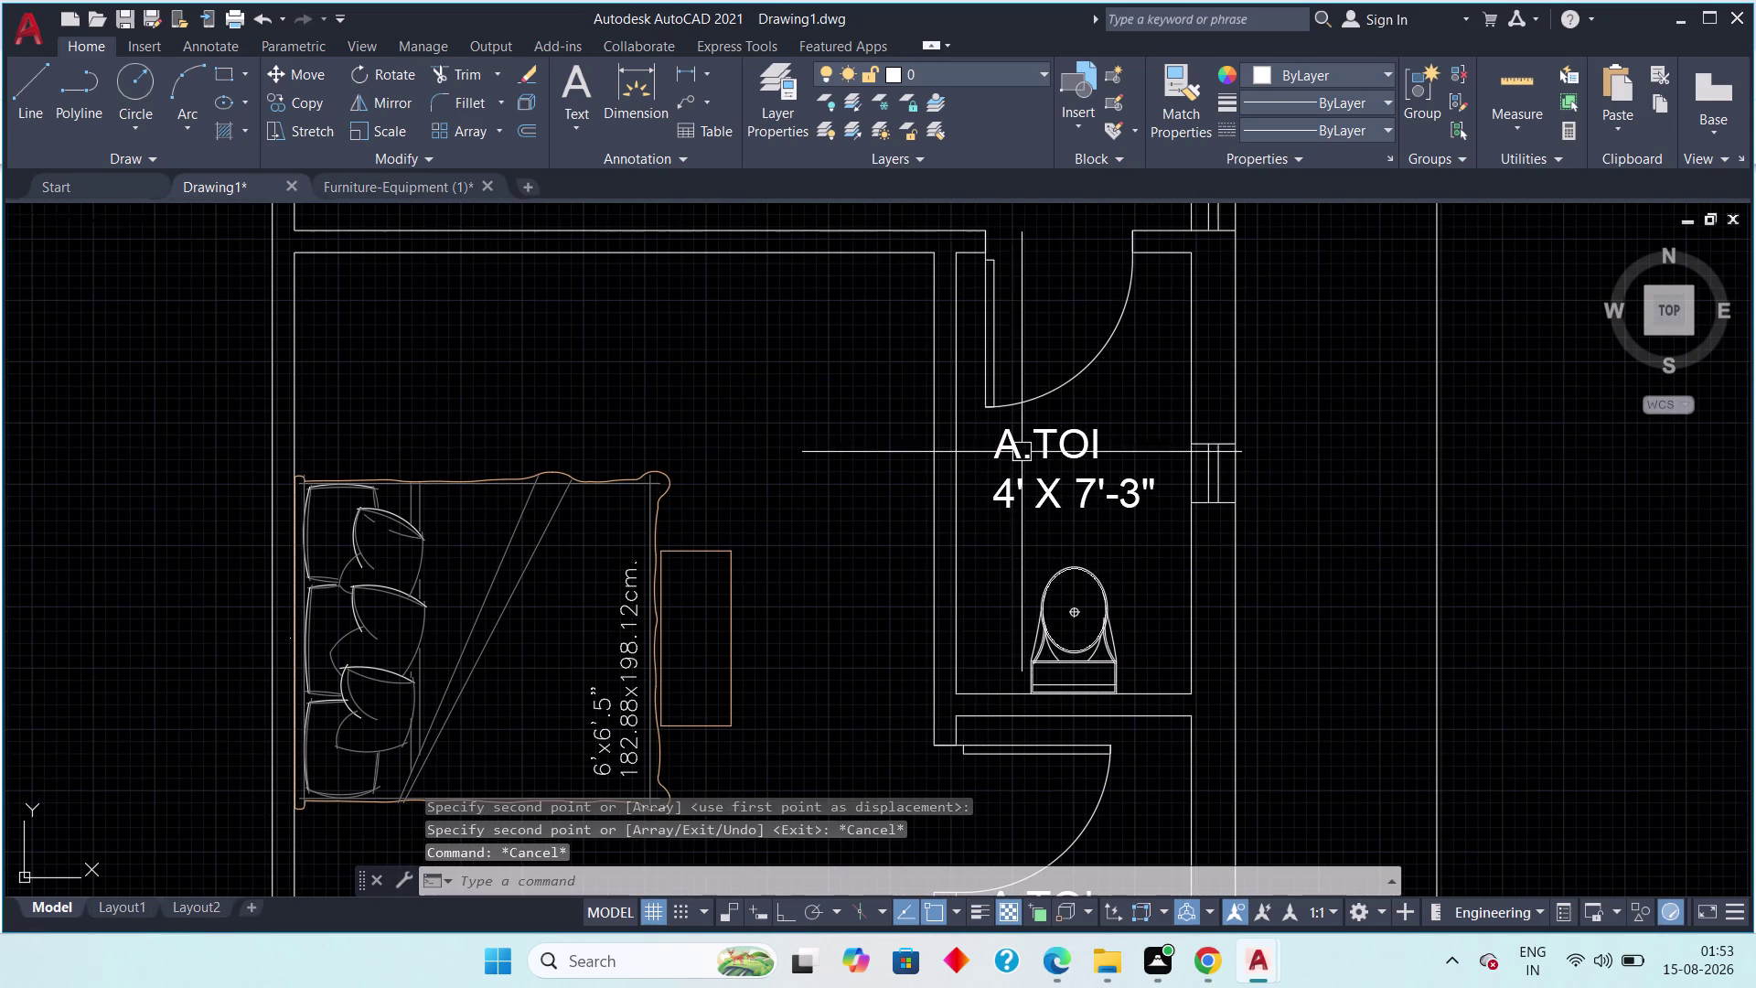
Rename the copied toilet label from A.TOI to C.TOI.
double_click(1022, 449)
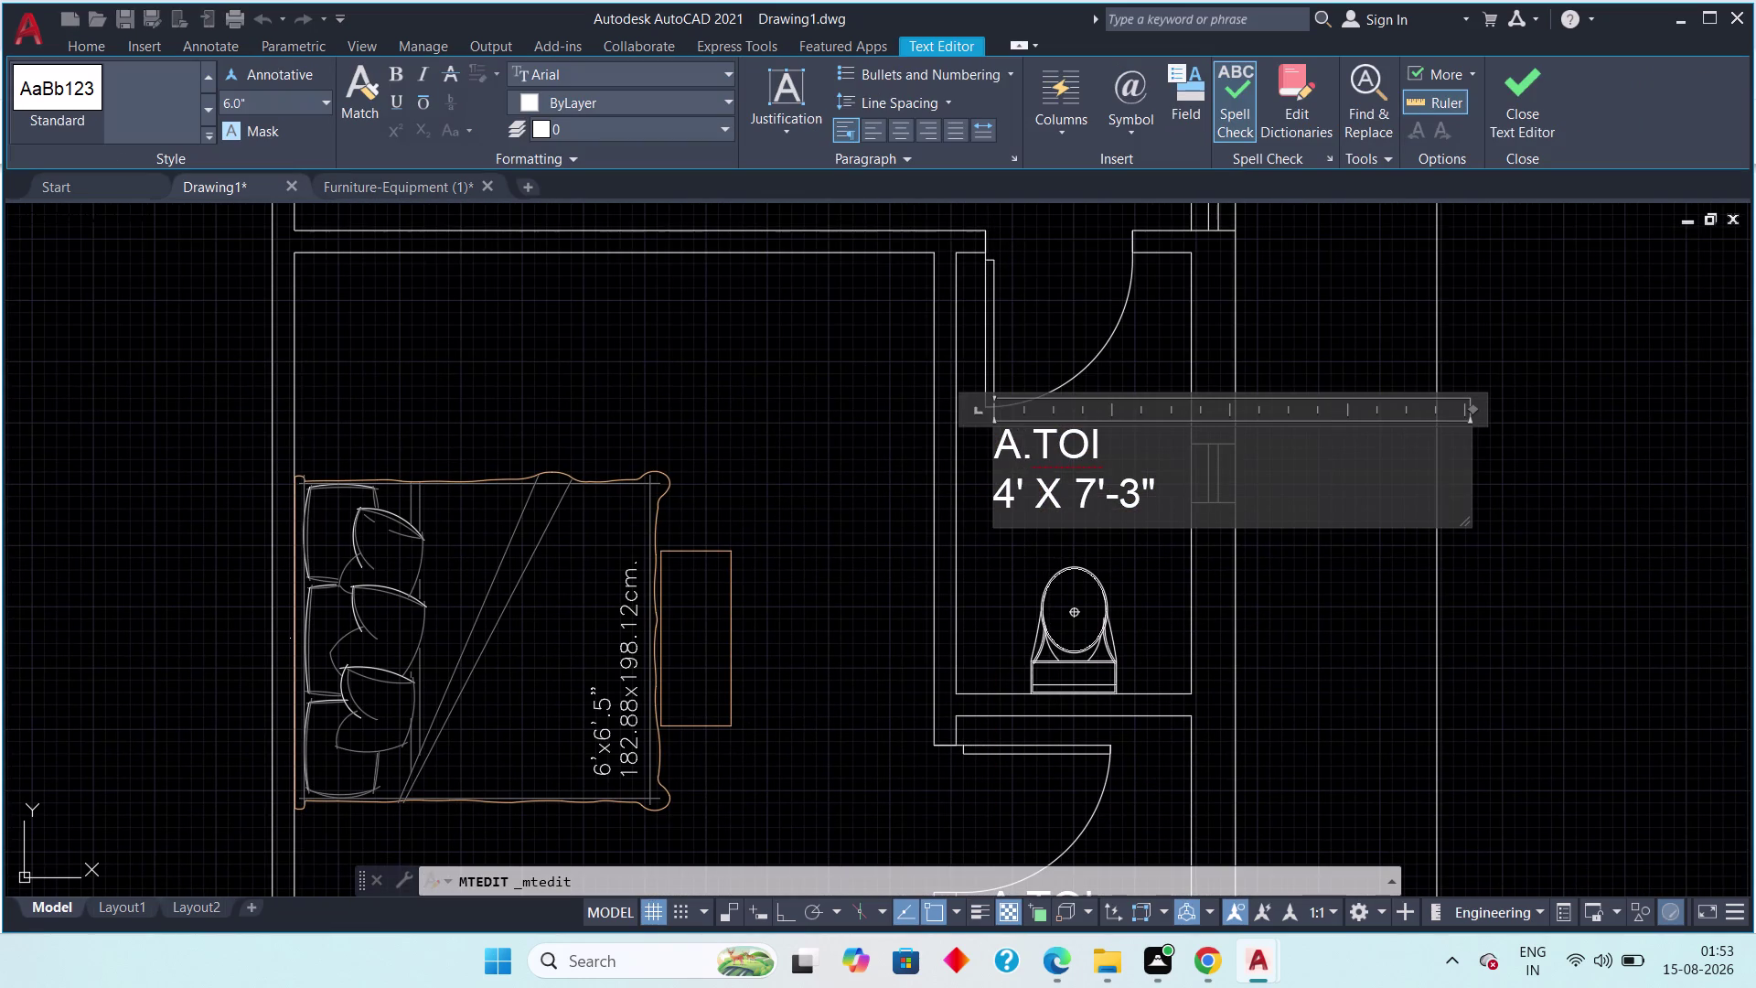
key(BackSpace)
key(shift+c)
click(1514, 101)
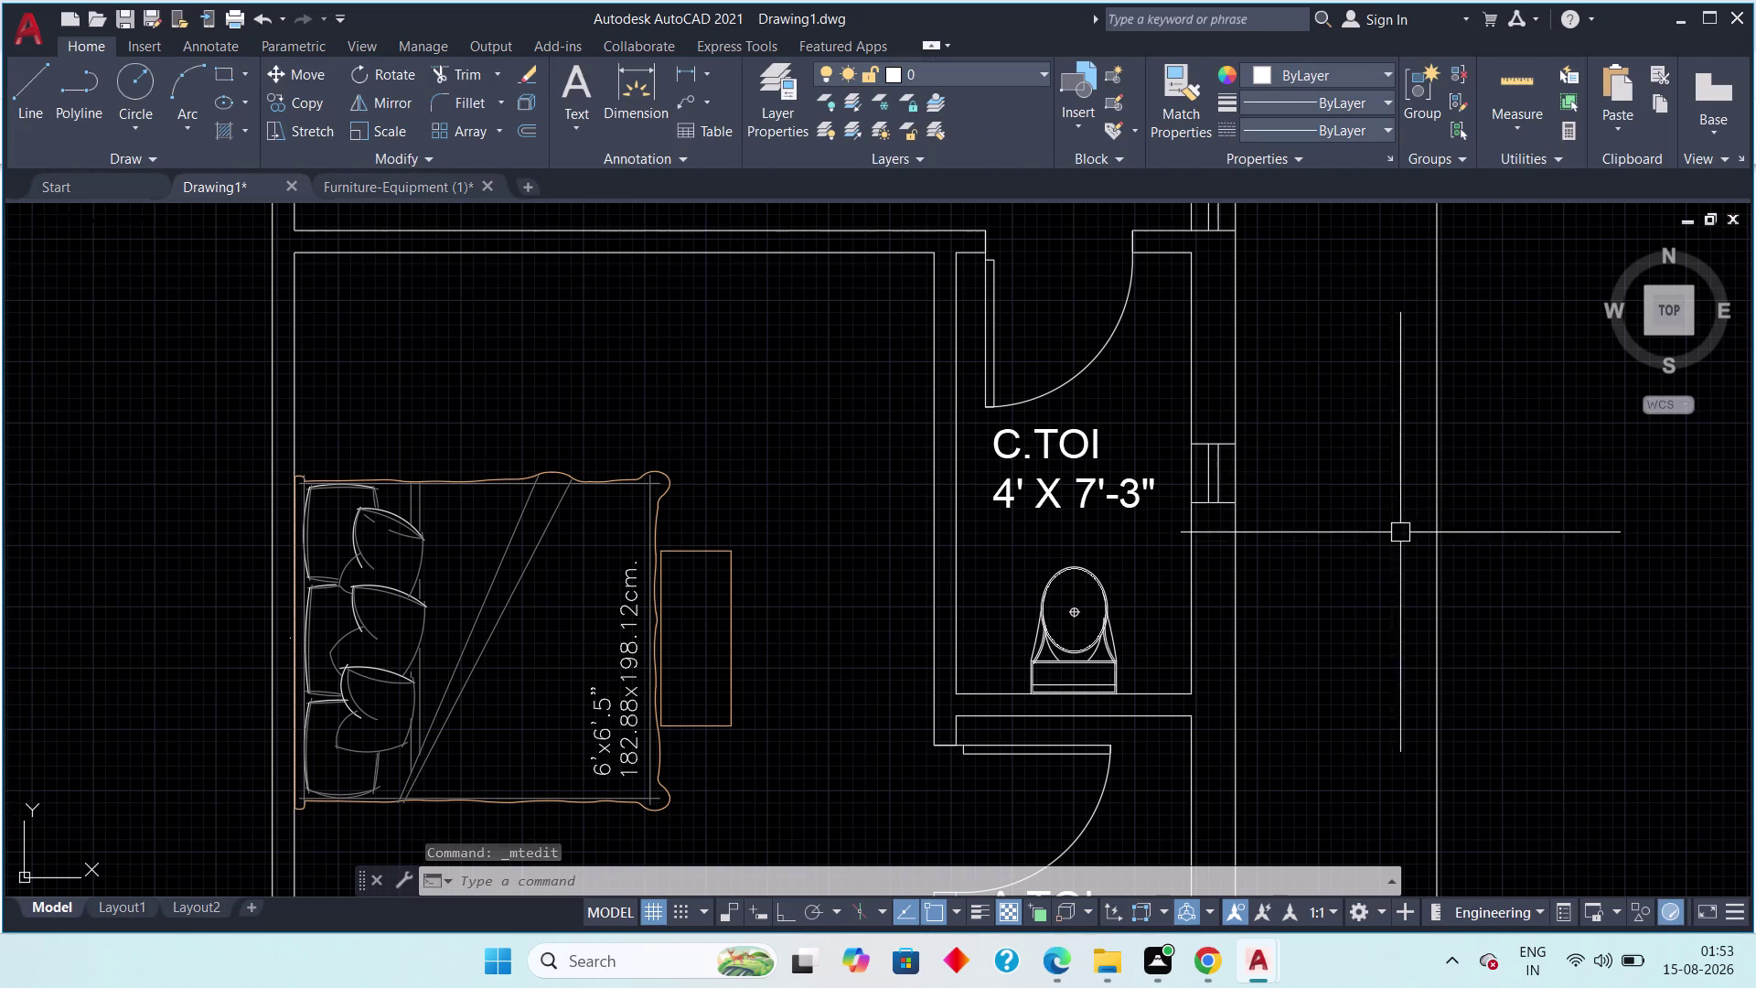
scroll(down, 3)
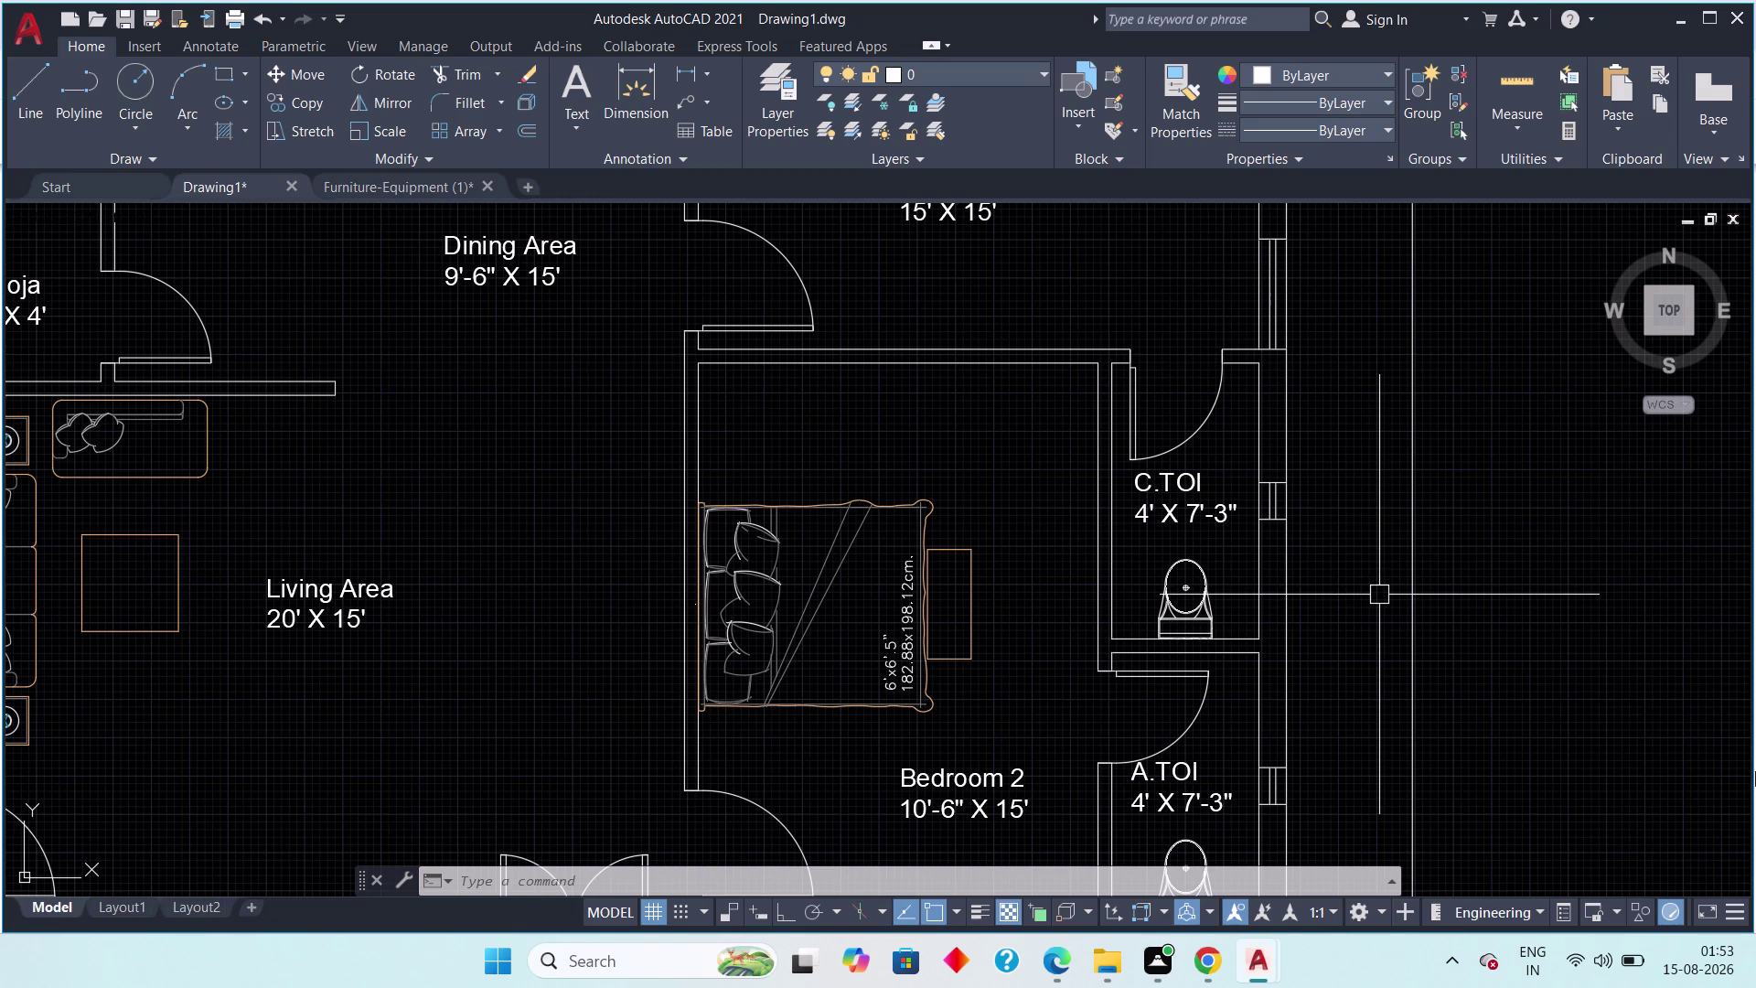
key(space)
key(space)
key(space)
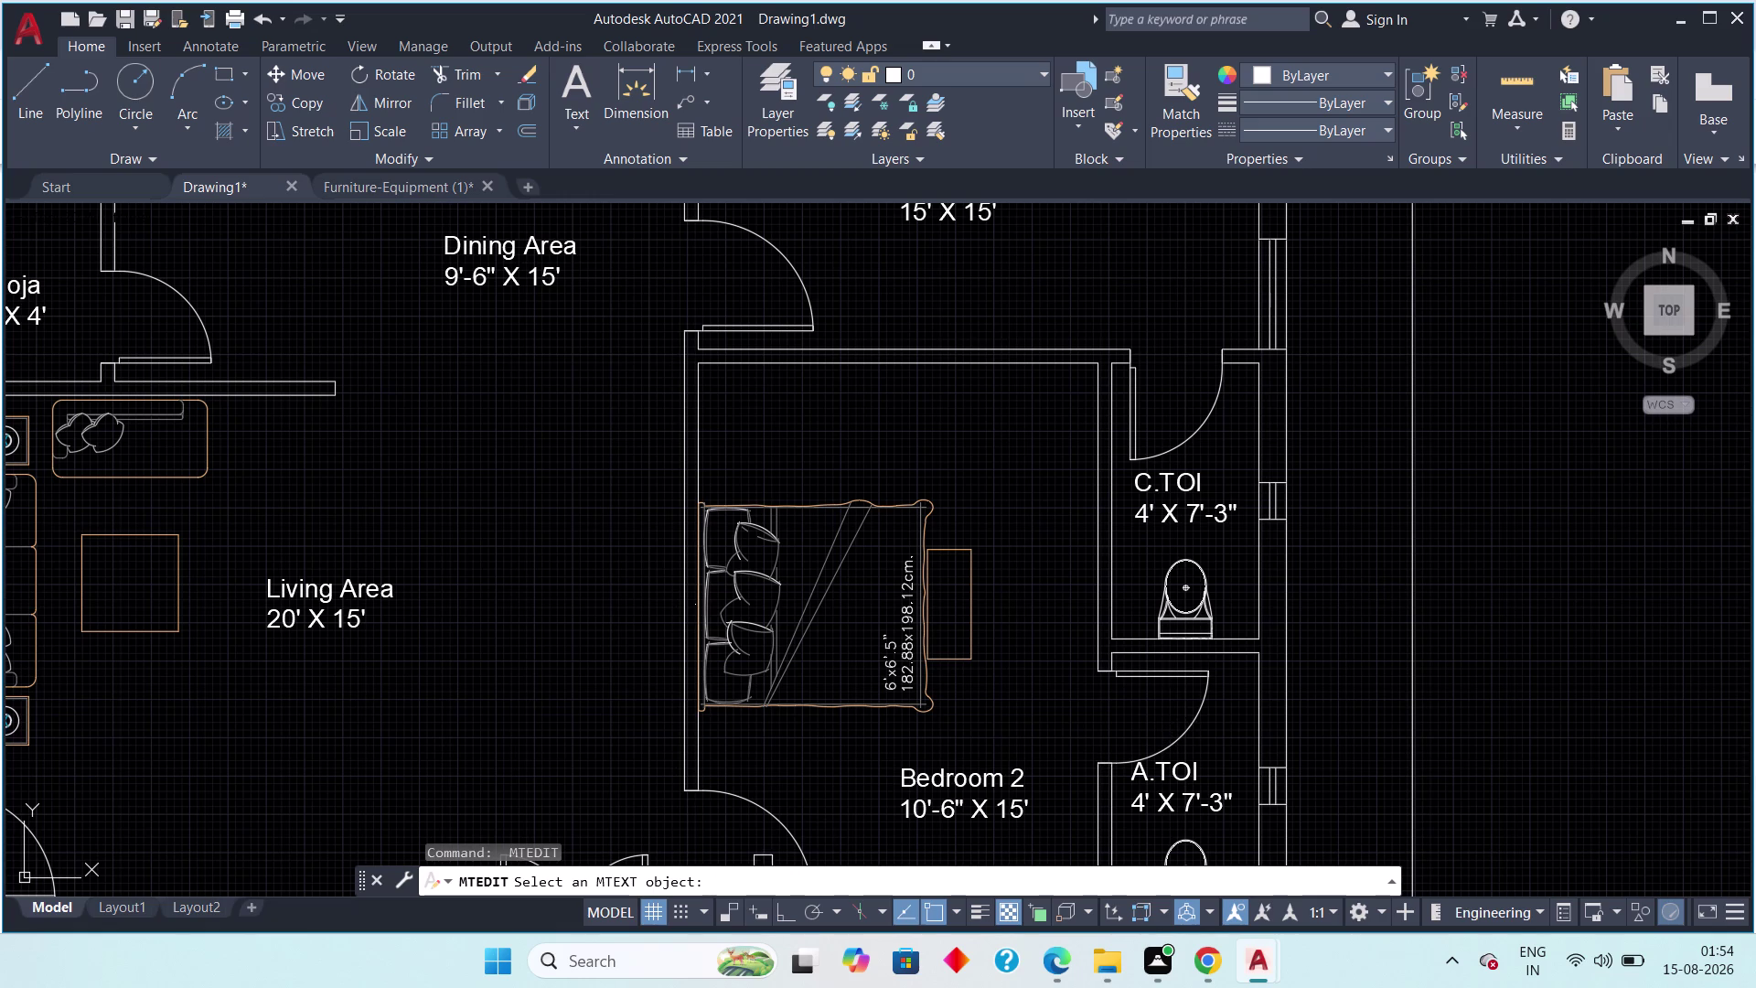
Cancel the pending text edit and pan across the floor plan.
scroll(down, 3)
middle_drag(586, 676, 552, 603)
key(Escape)
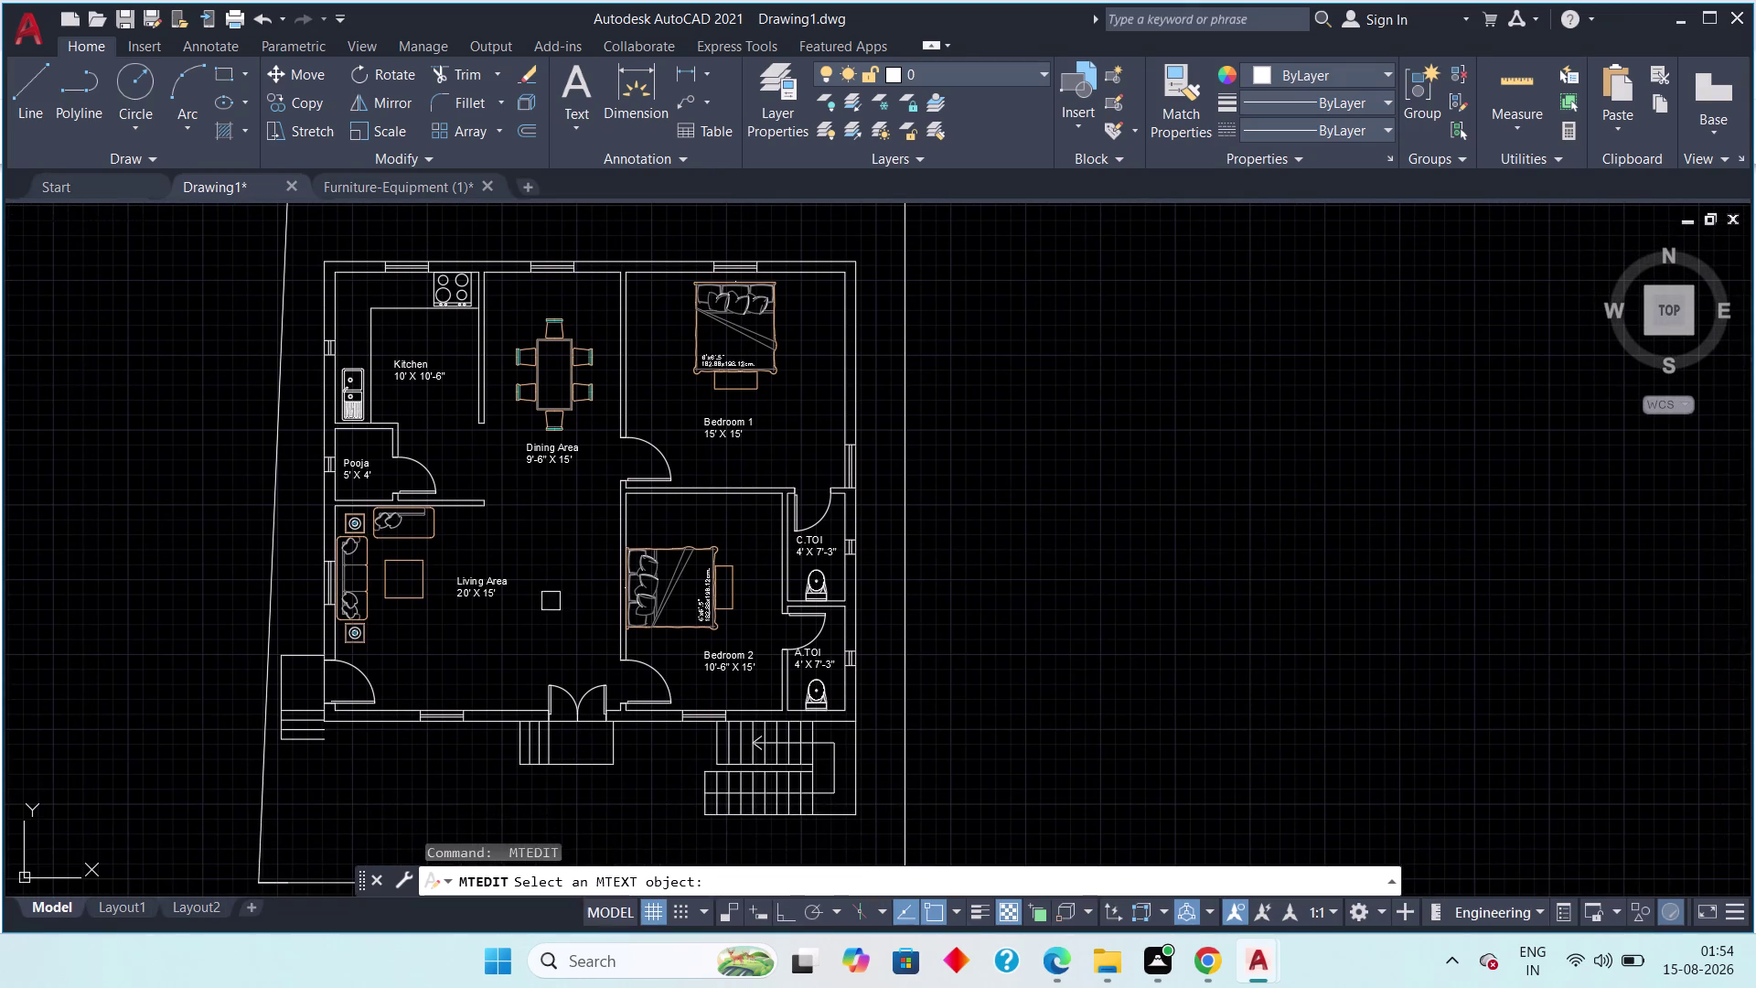
key(Escape)
middle_drag(567, 630, 589, 581)
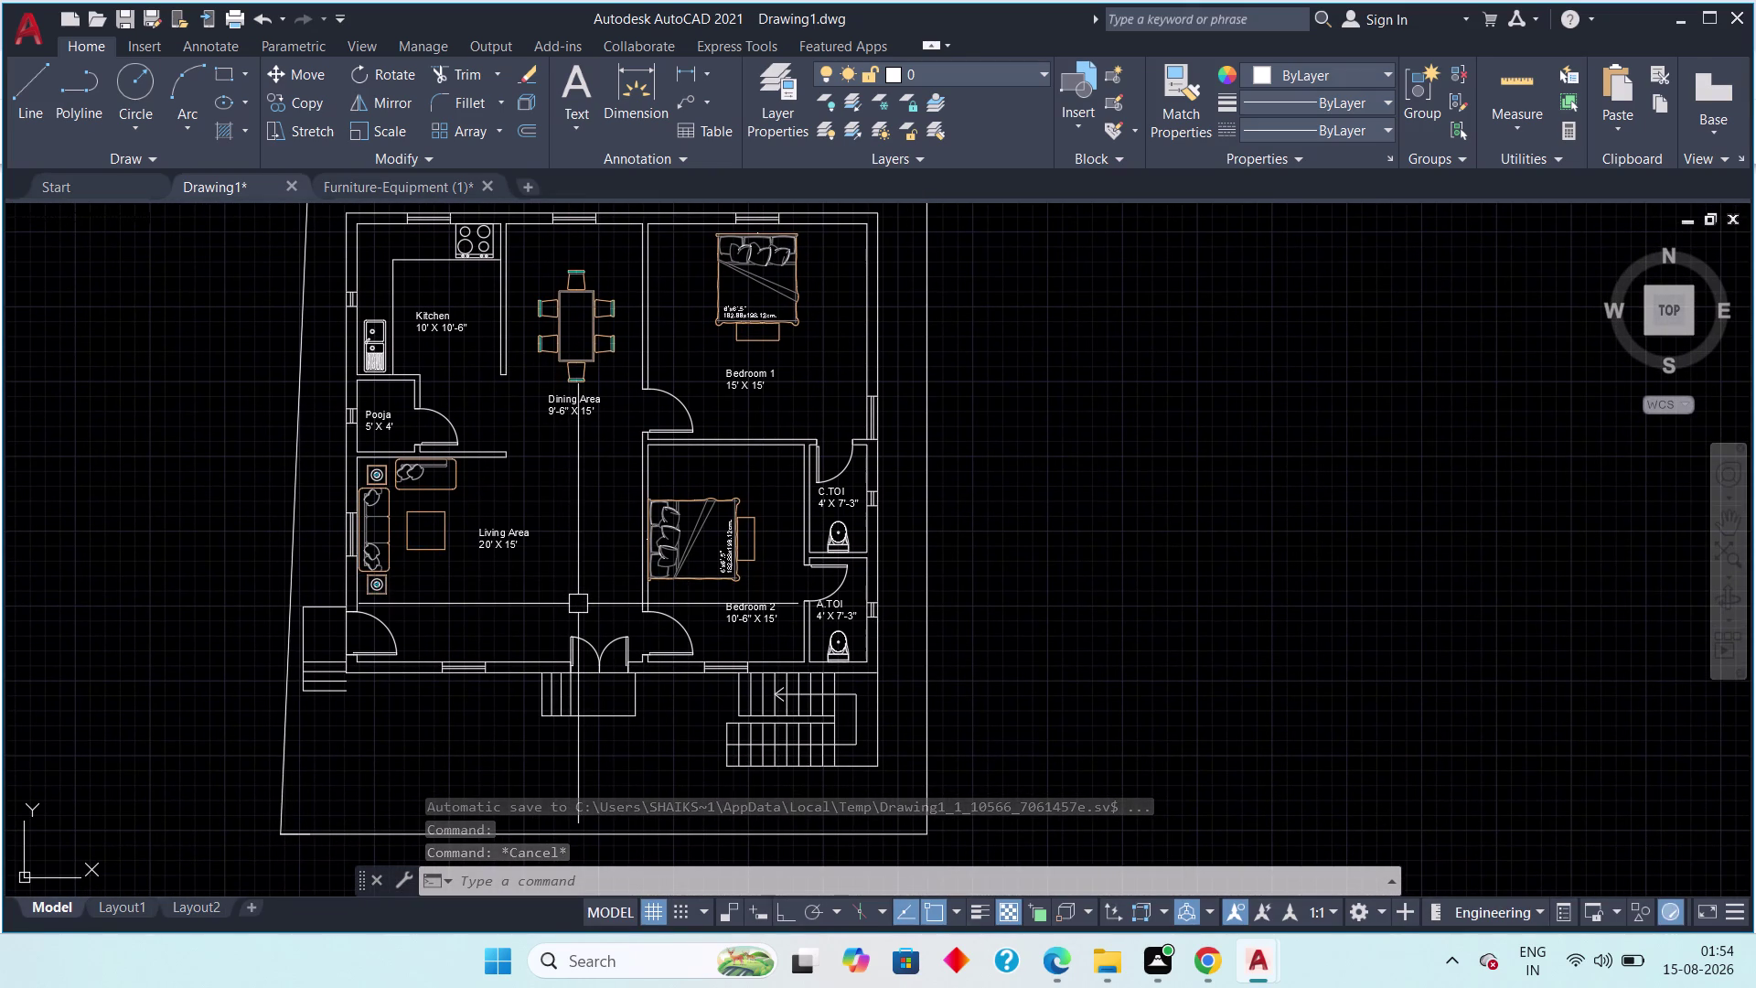
Select the Living Area label and copy it beside the front entrance steps.
click(546, 519)
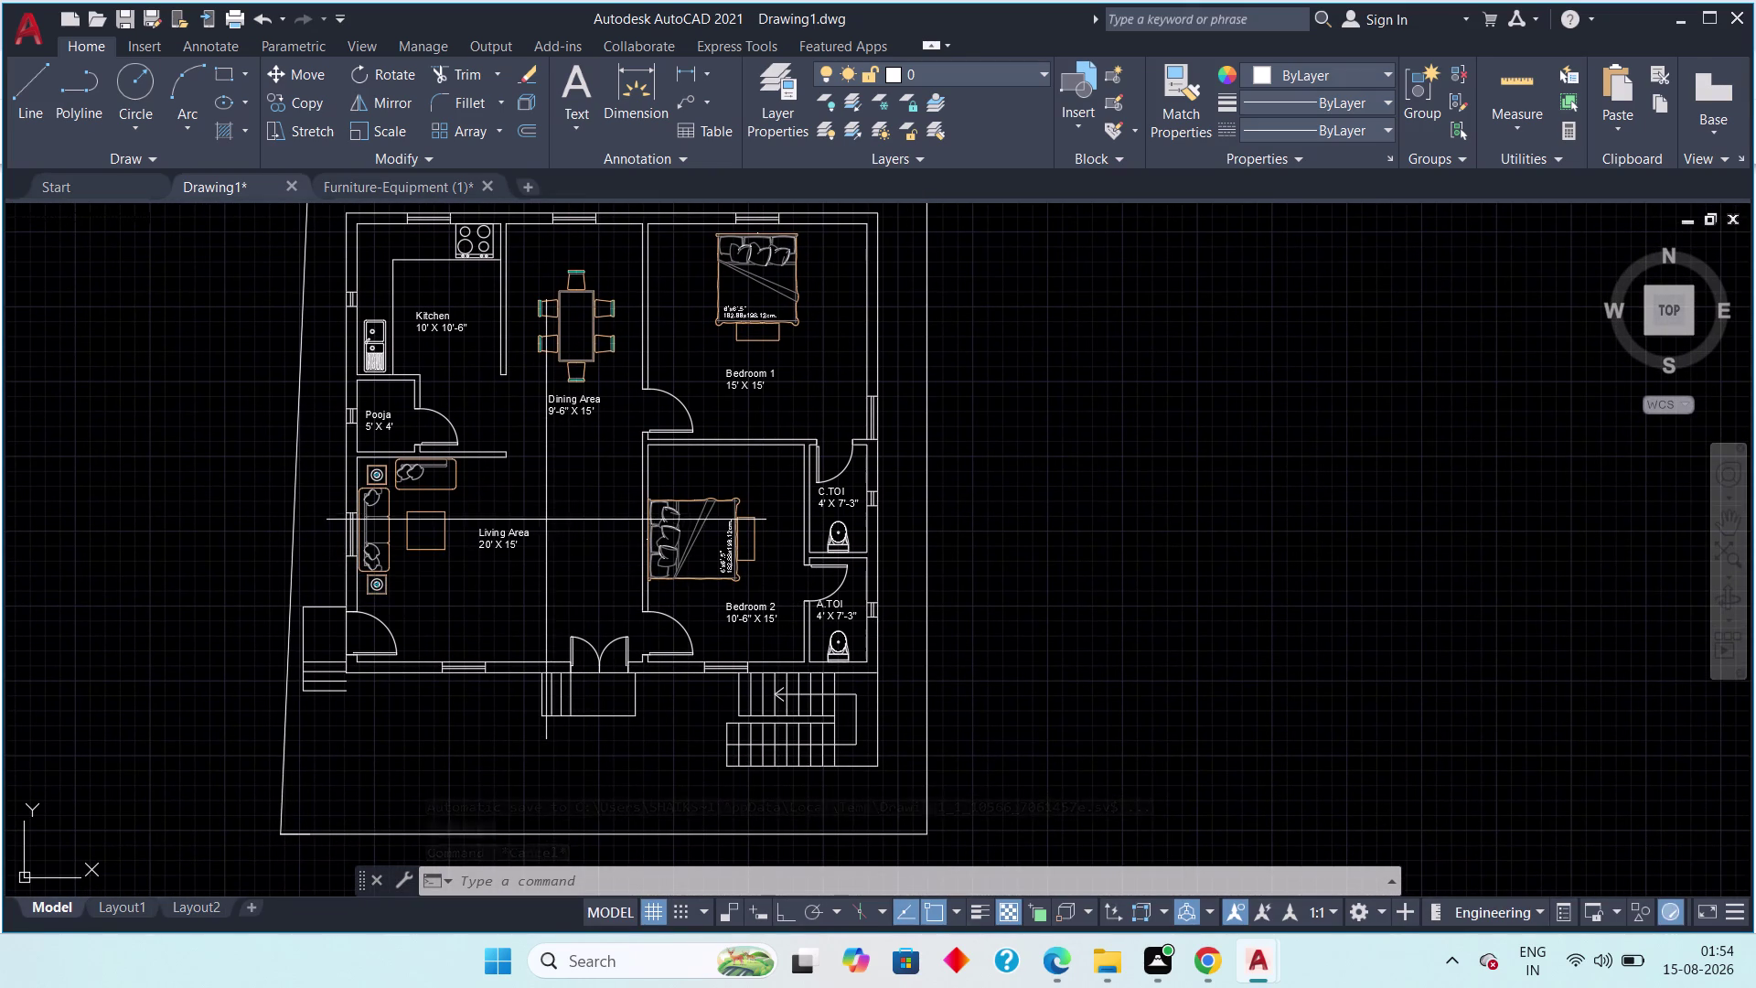
click(470, 570)
scroll(up, 3)
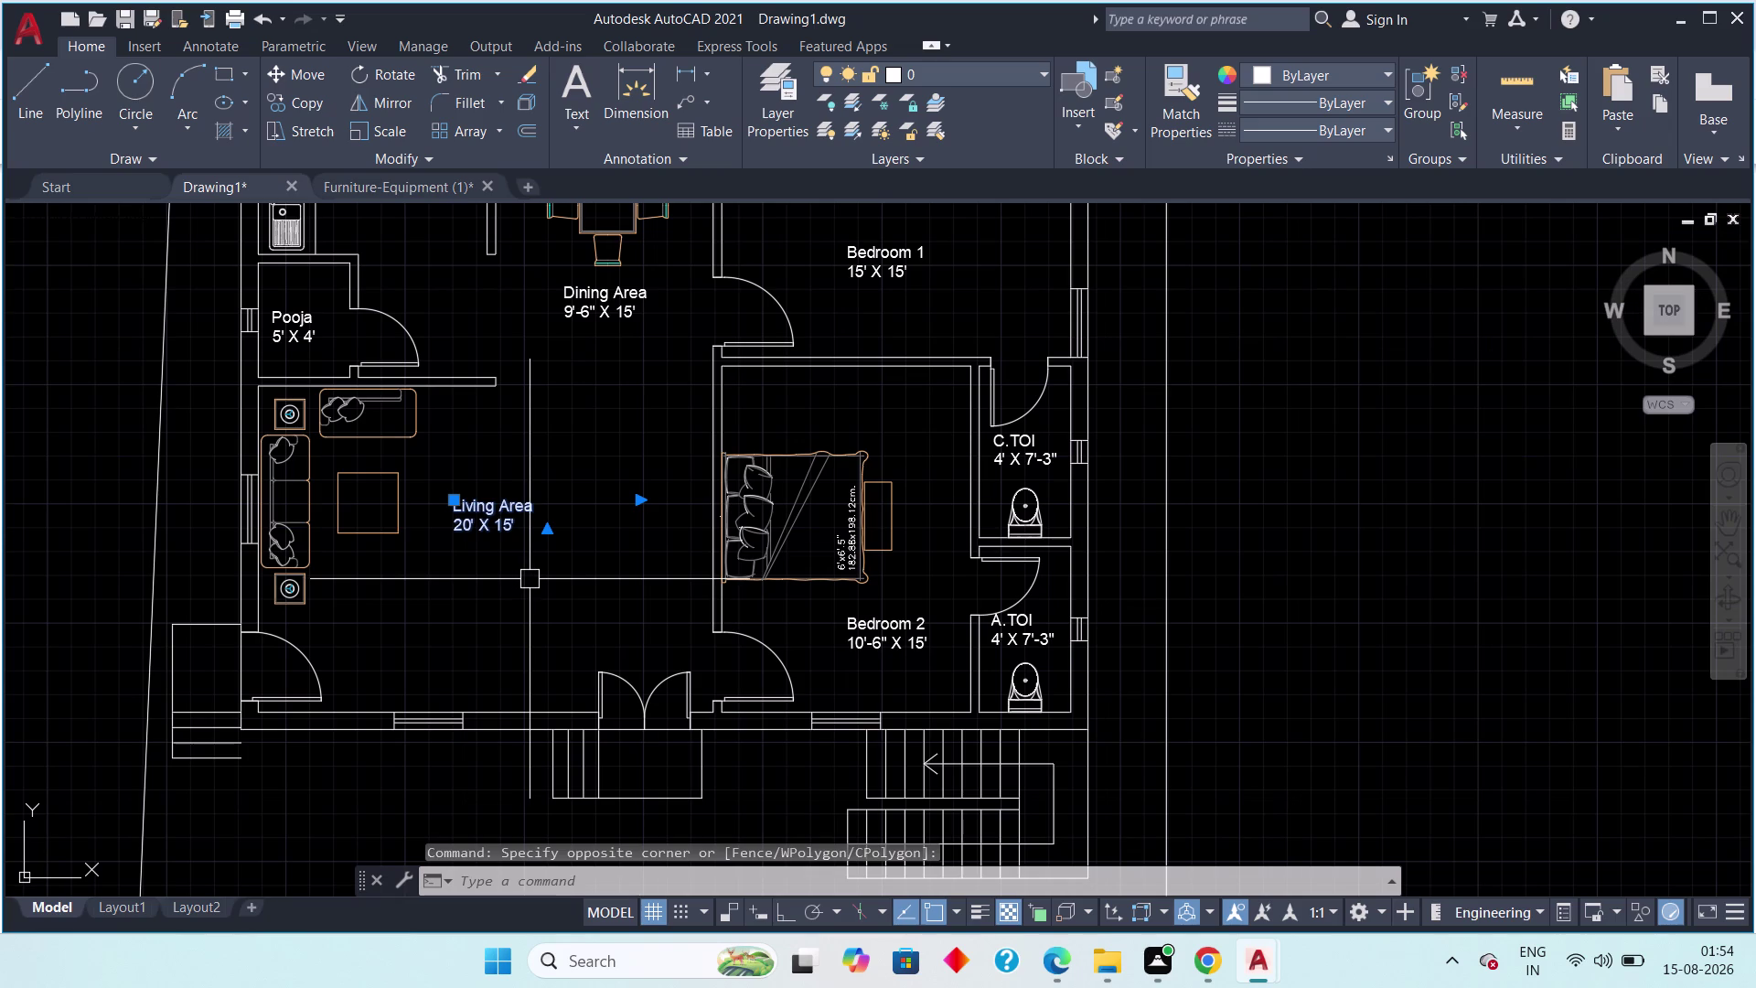
key(c)
key(o)
key(space)
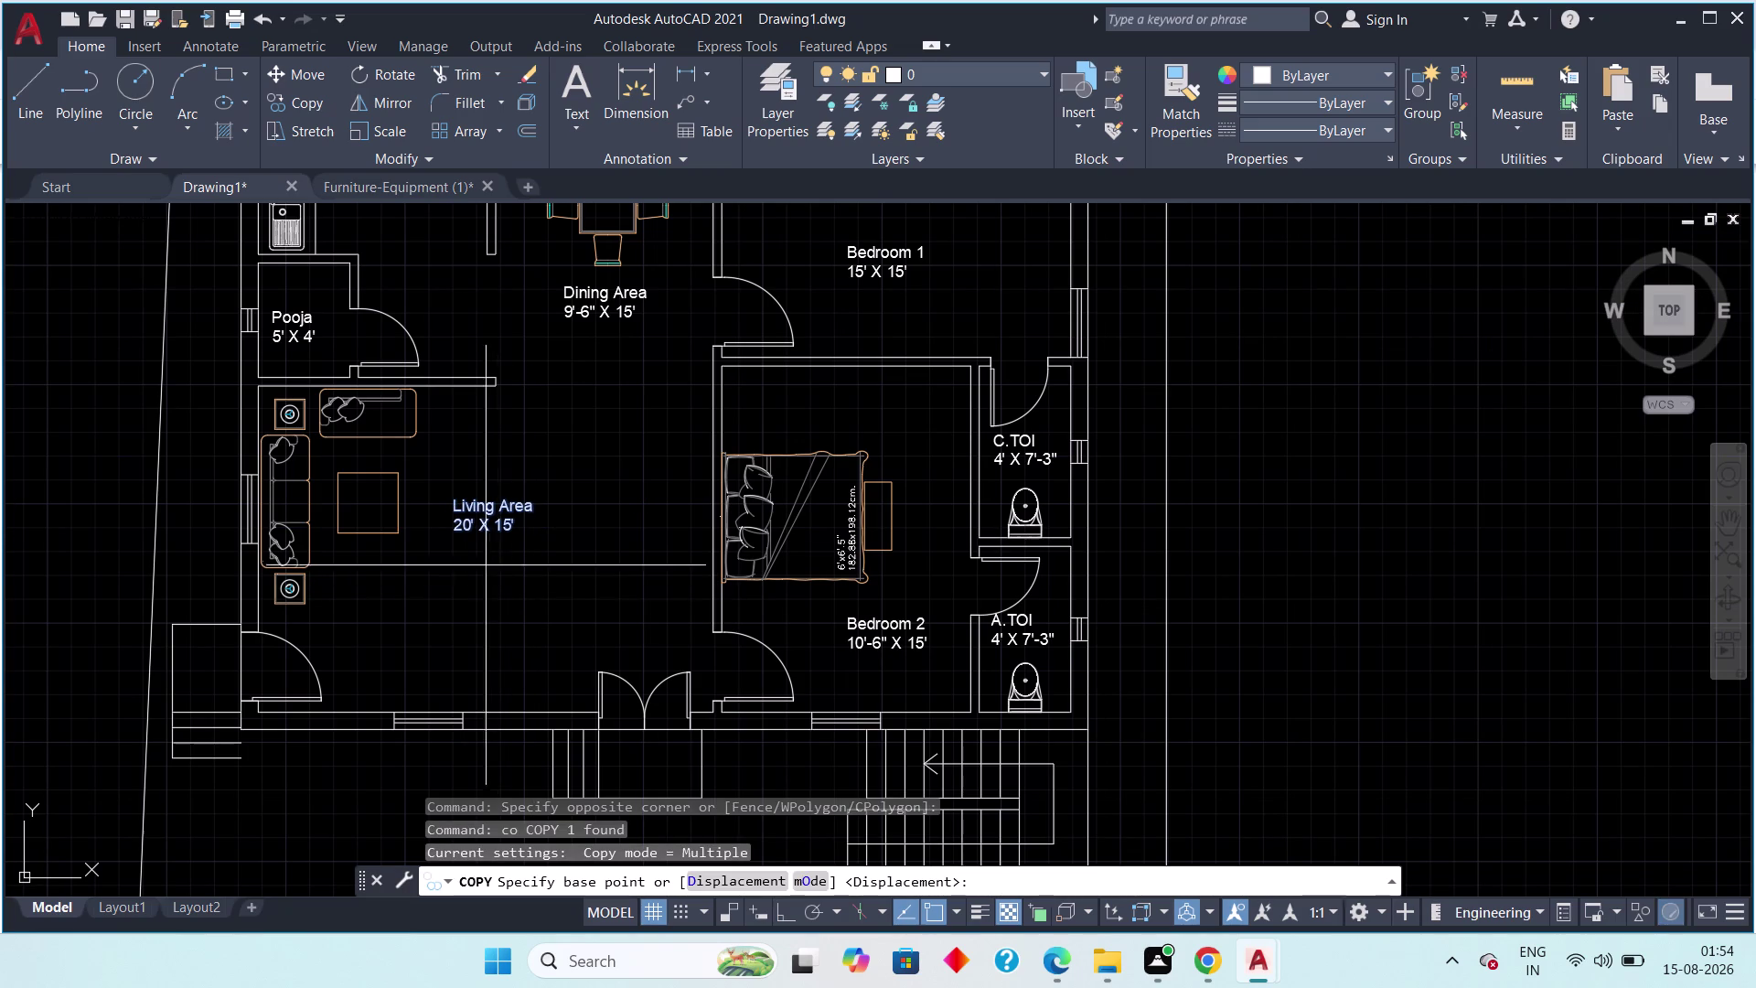
click(457, 531)
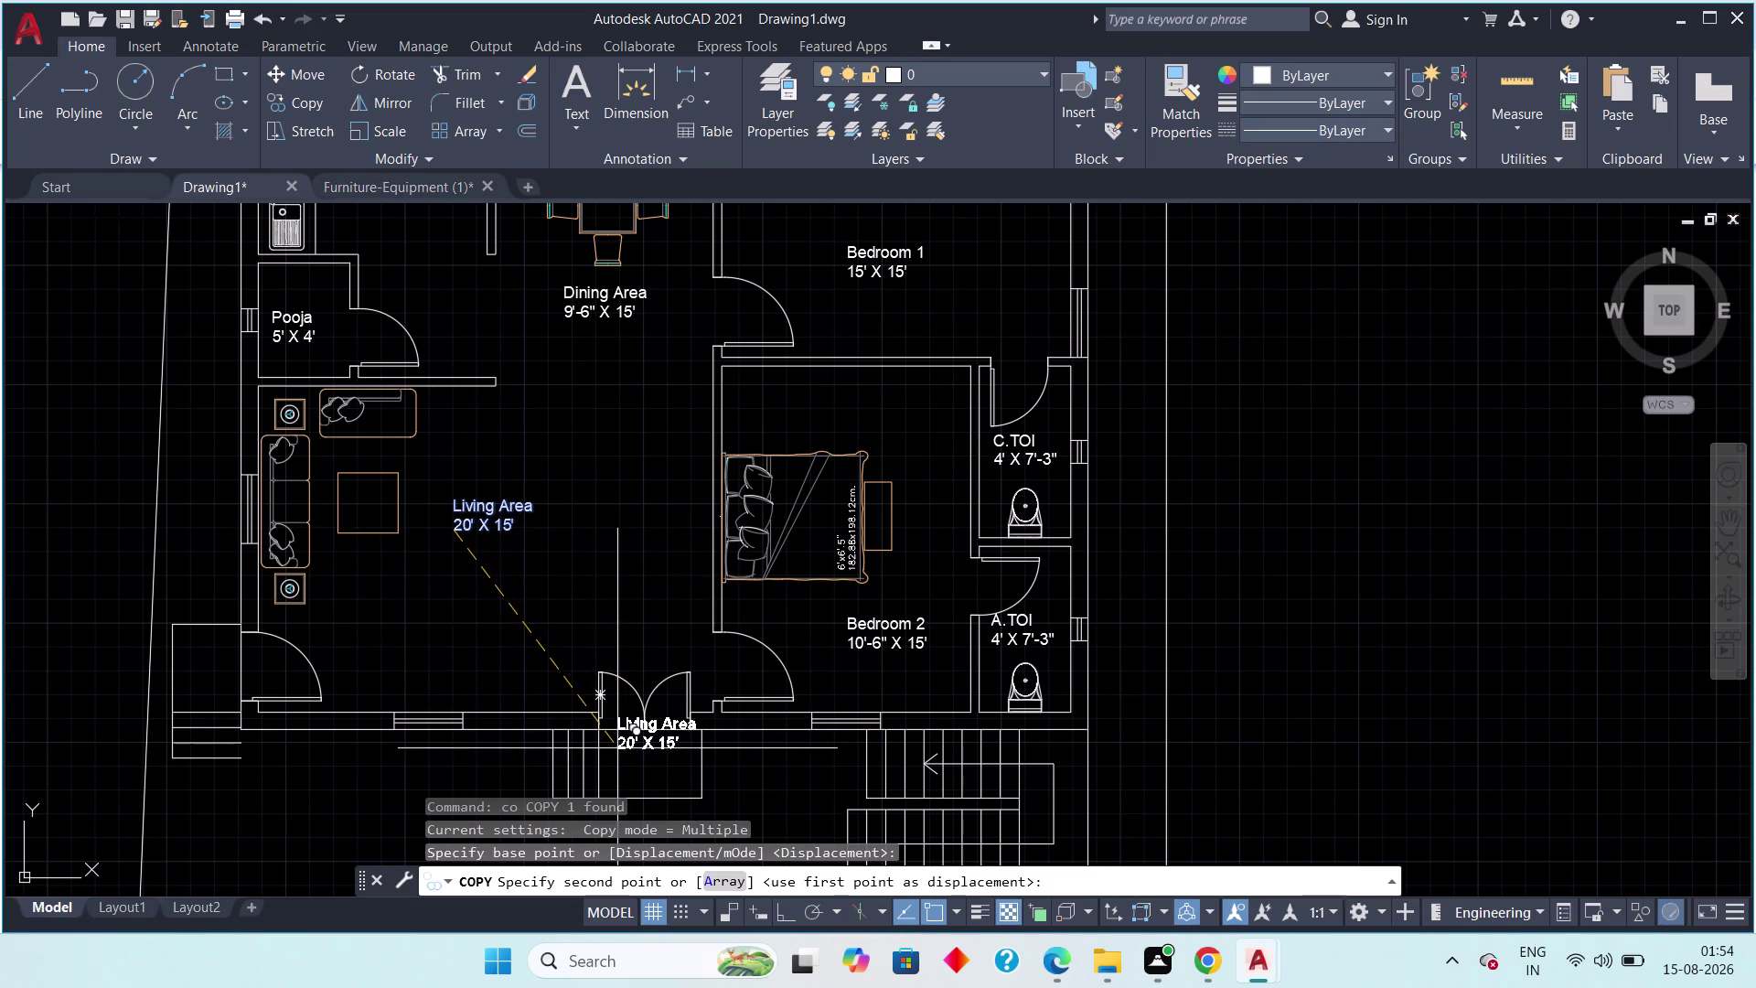
click(614, 767)
key(Escape)
Replace the entrance label's room name and size text with the single tag 'D1'.
key(Escape)
middle_drag(655, 757, 636, 704)
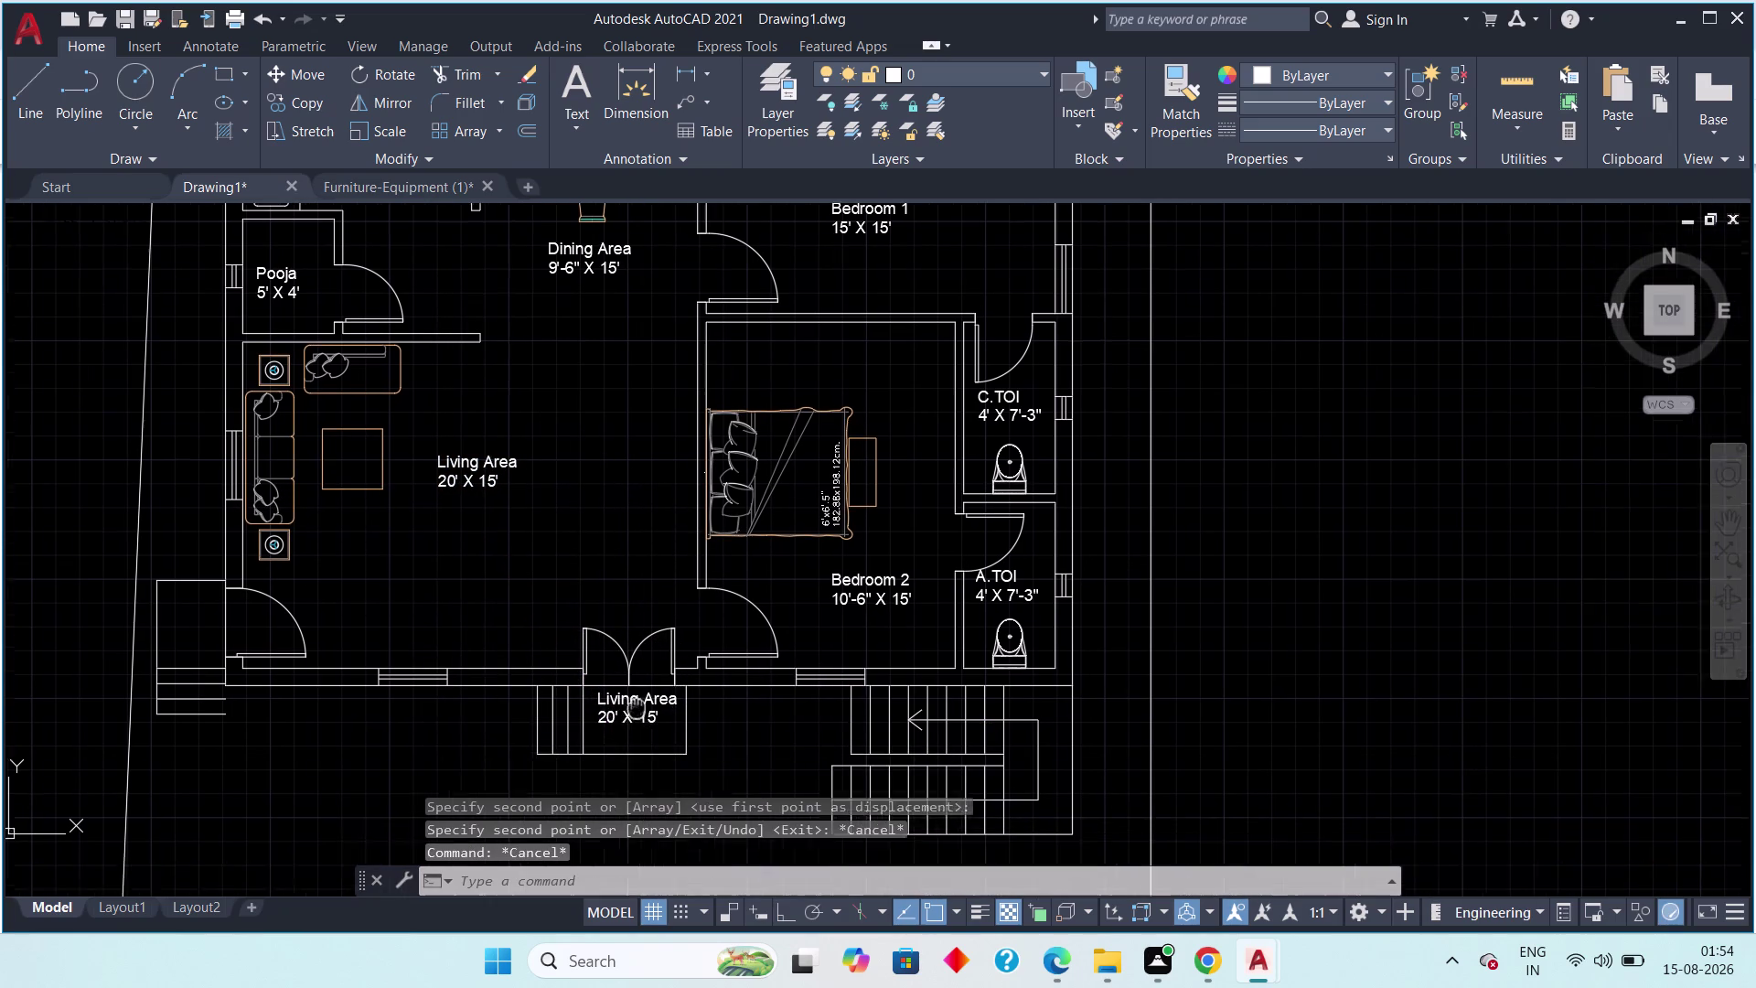
middle_drag(636, 704, 629, 685)
double_click(621, 685)
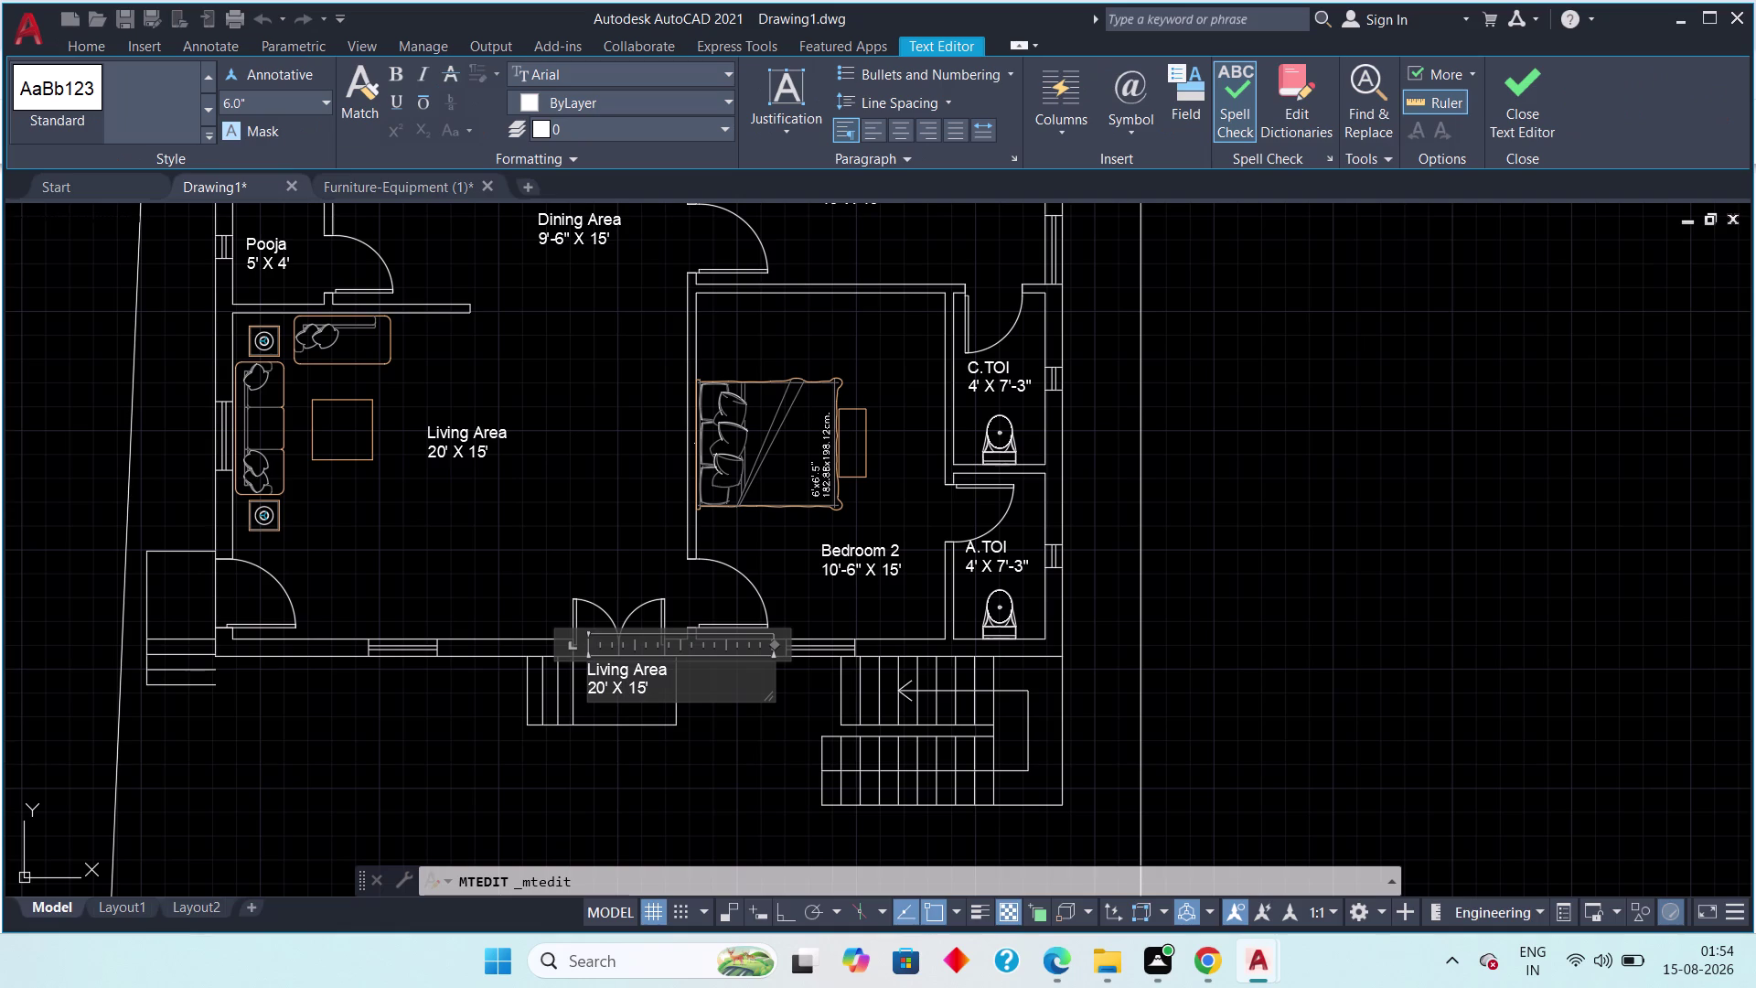
drag(661, 683, 586, 670)
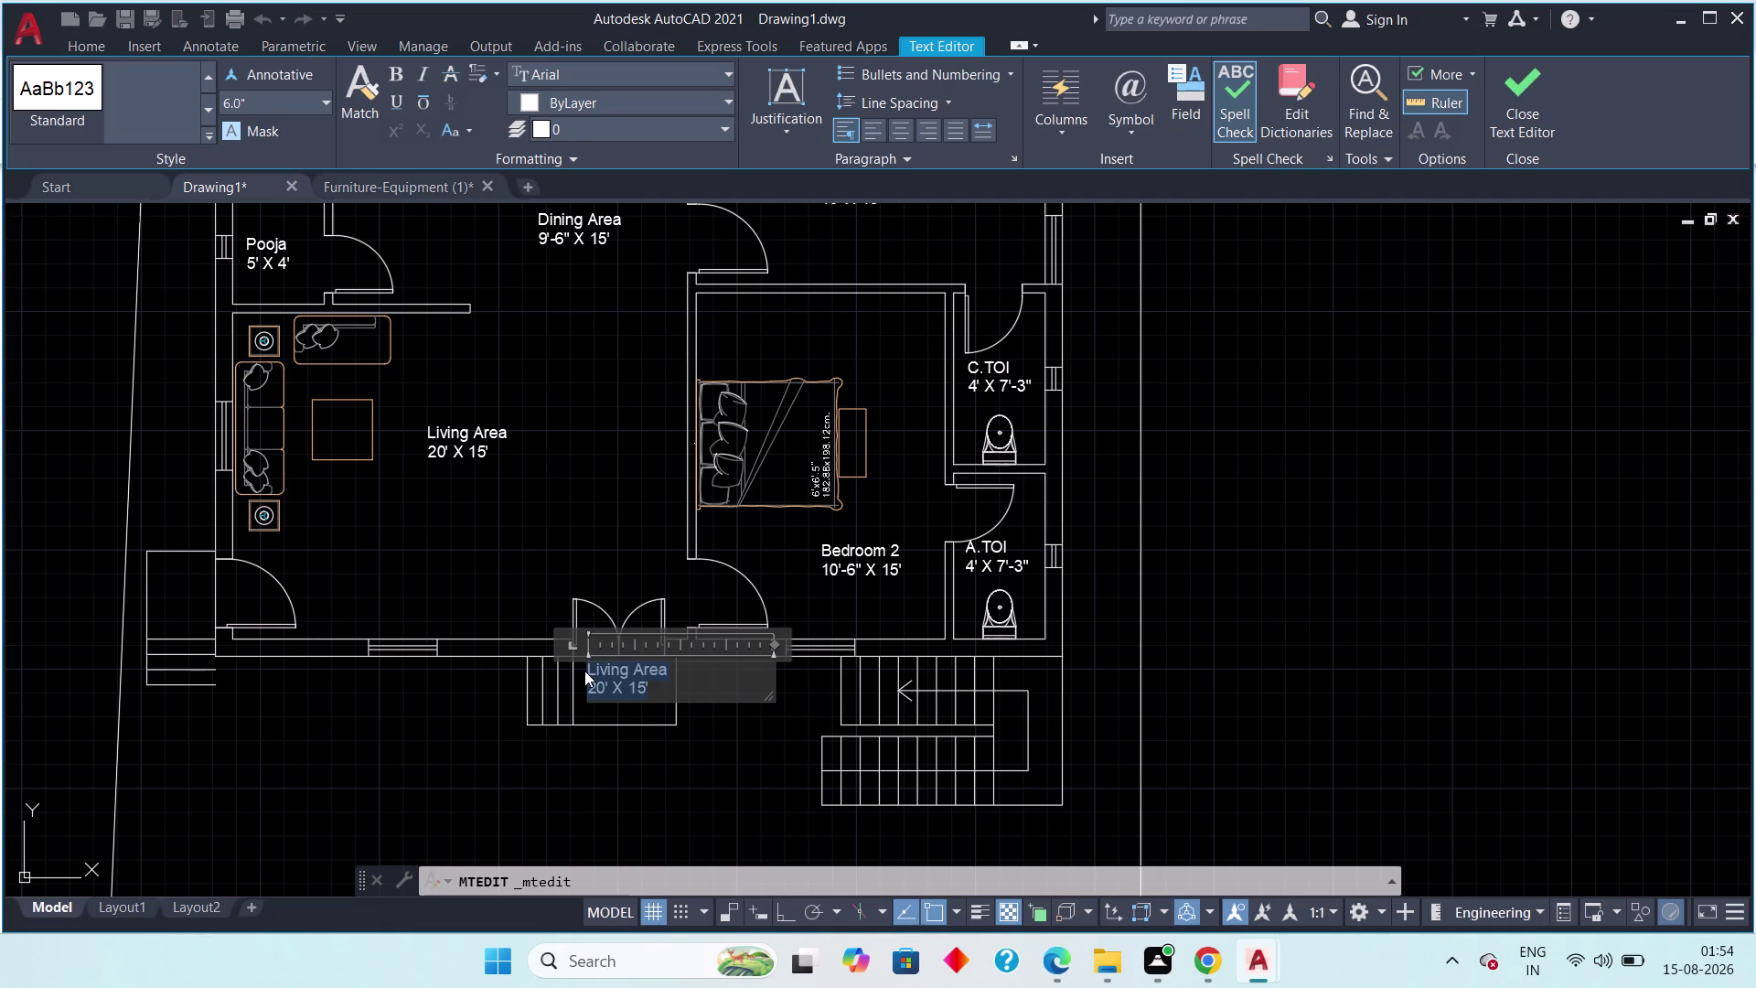
key(Delete)
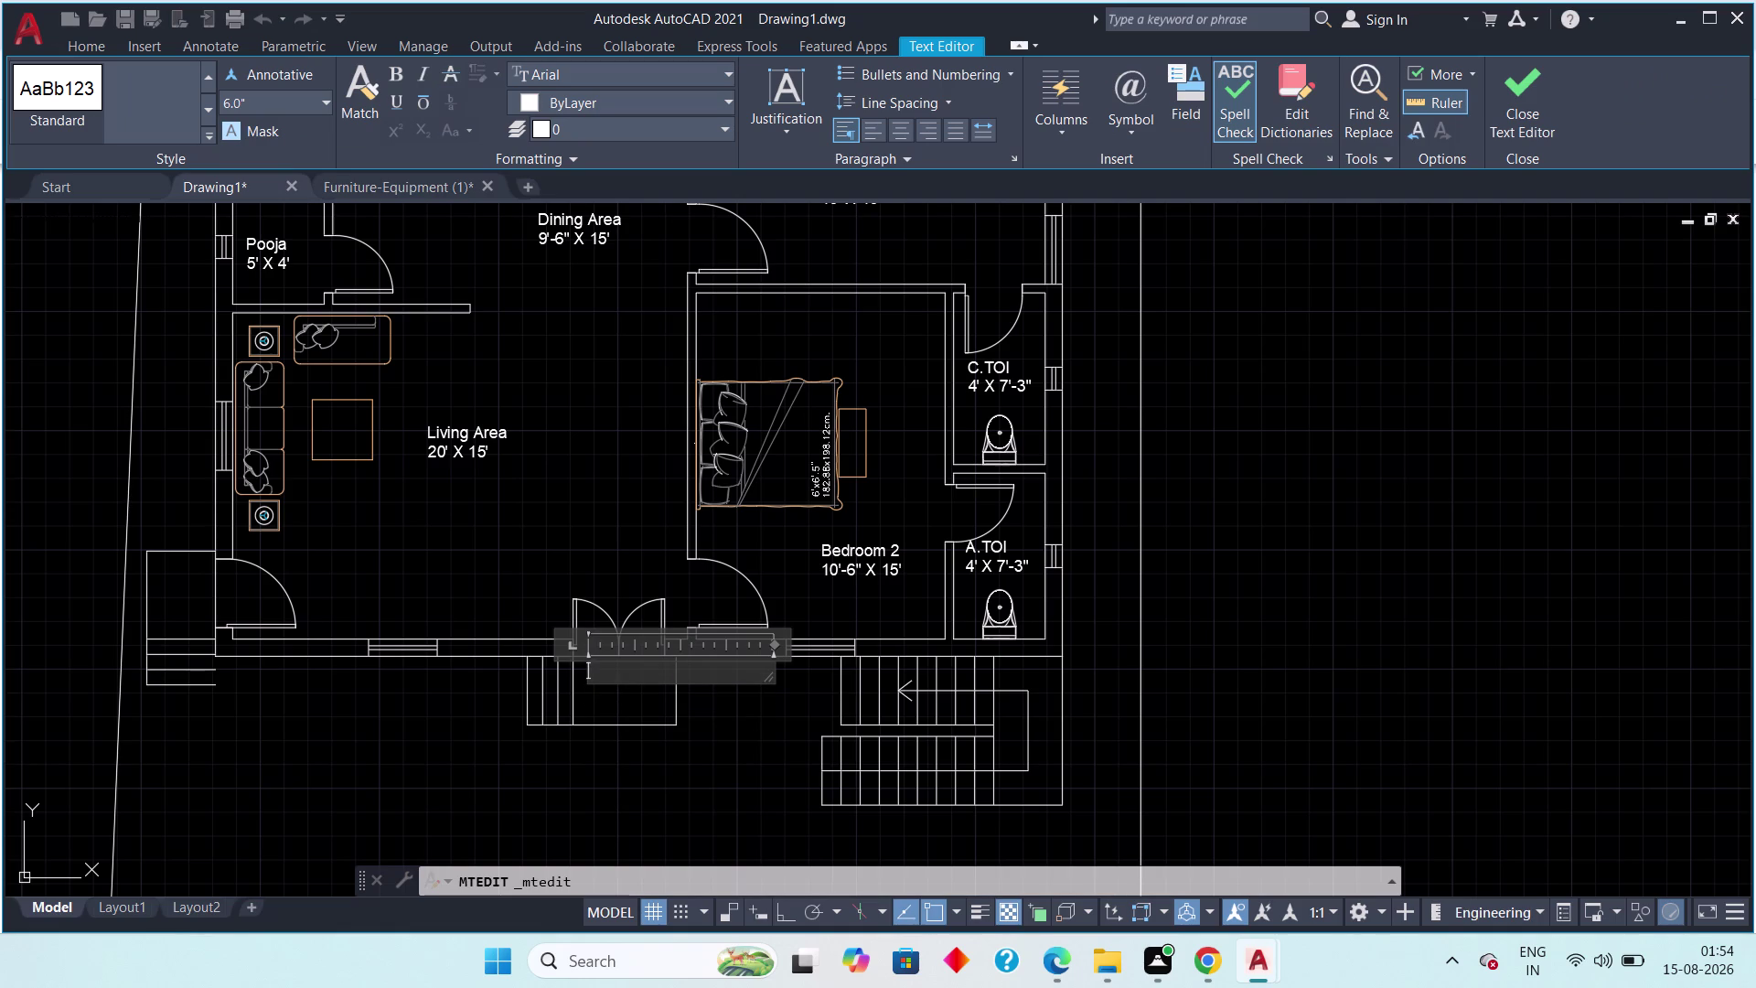
key(shift+d)
key(1)
key(Return)
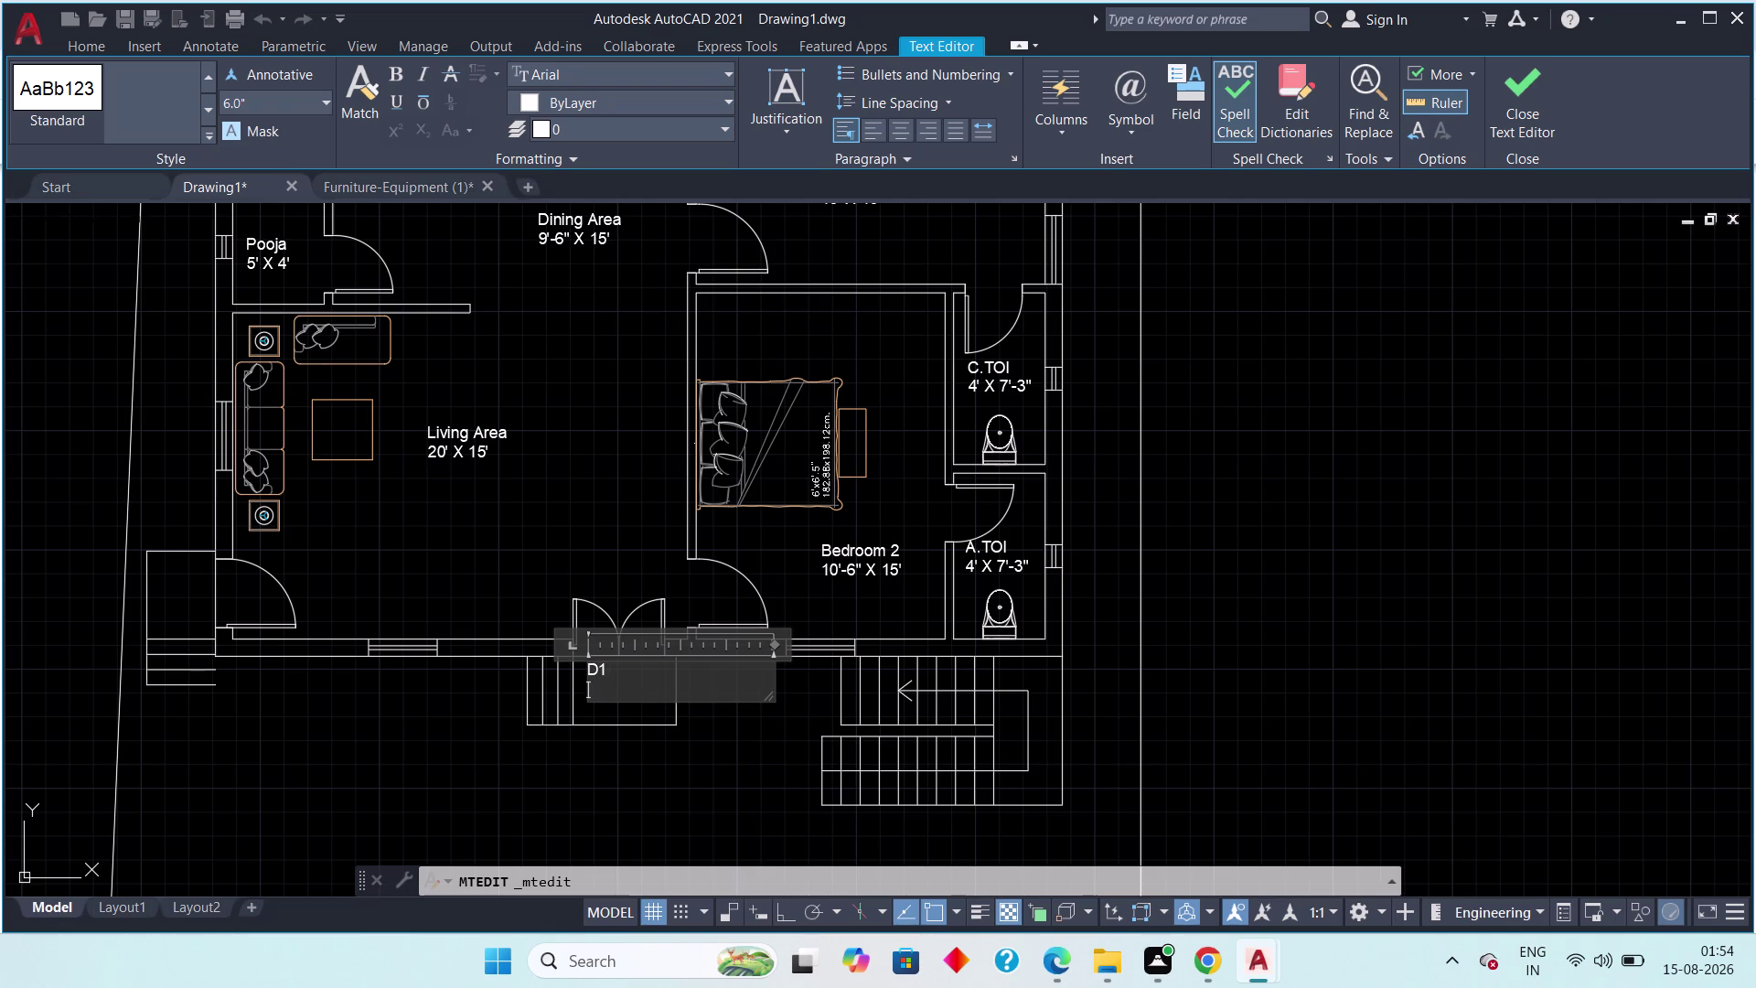
key(BackSpace)
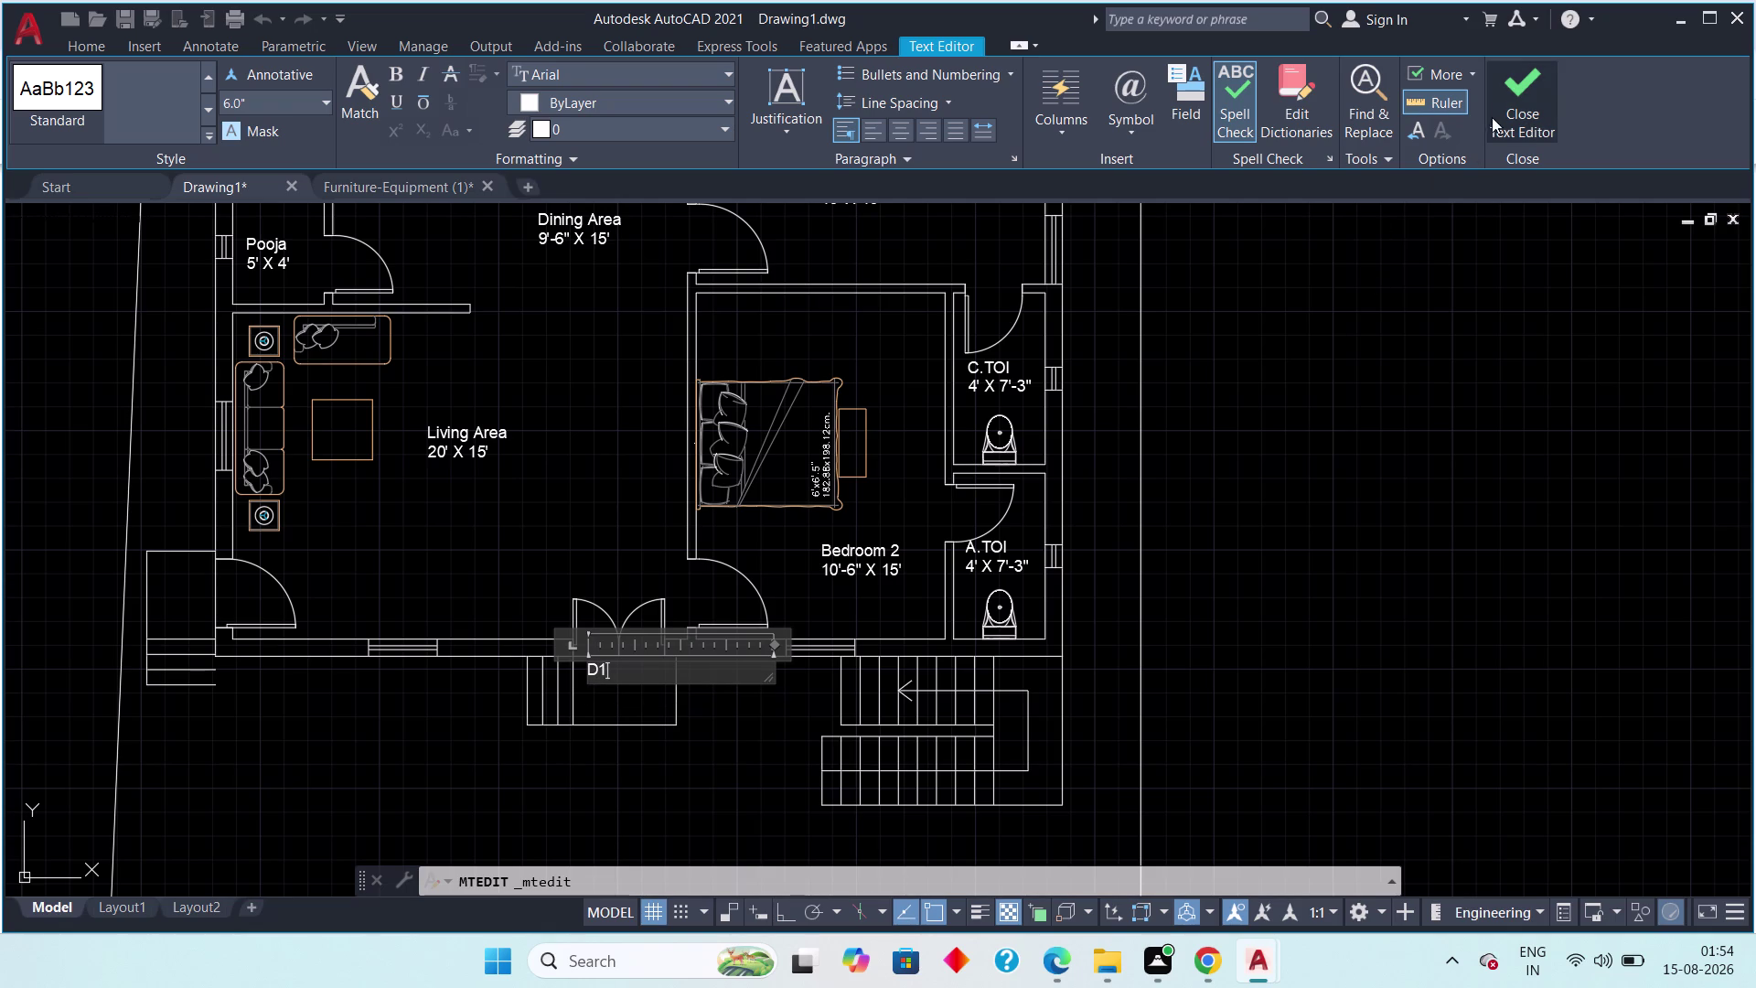
click(1509, 86)
scroll(up, 3)
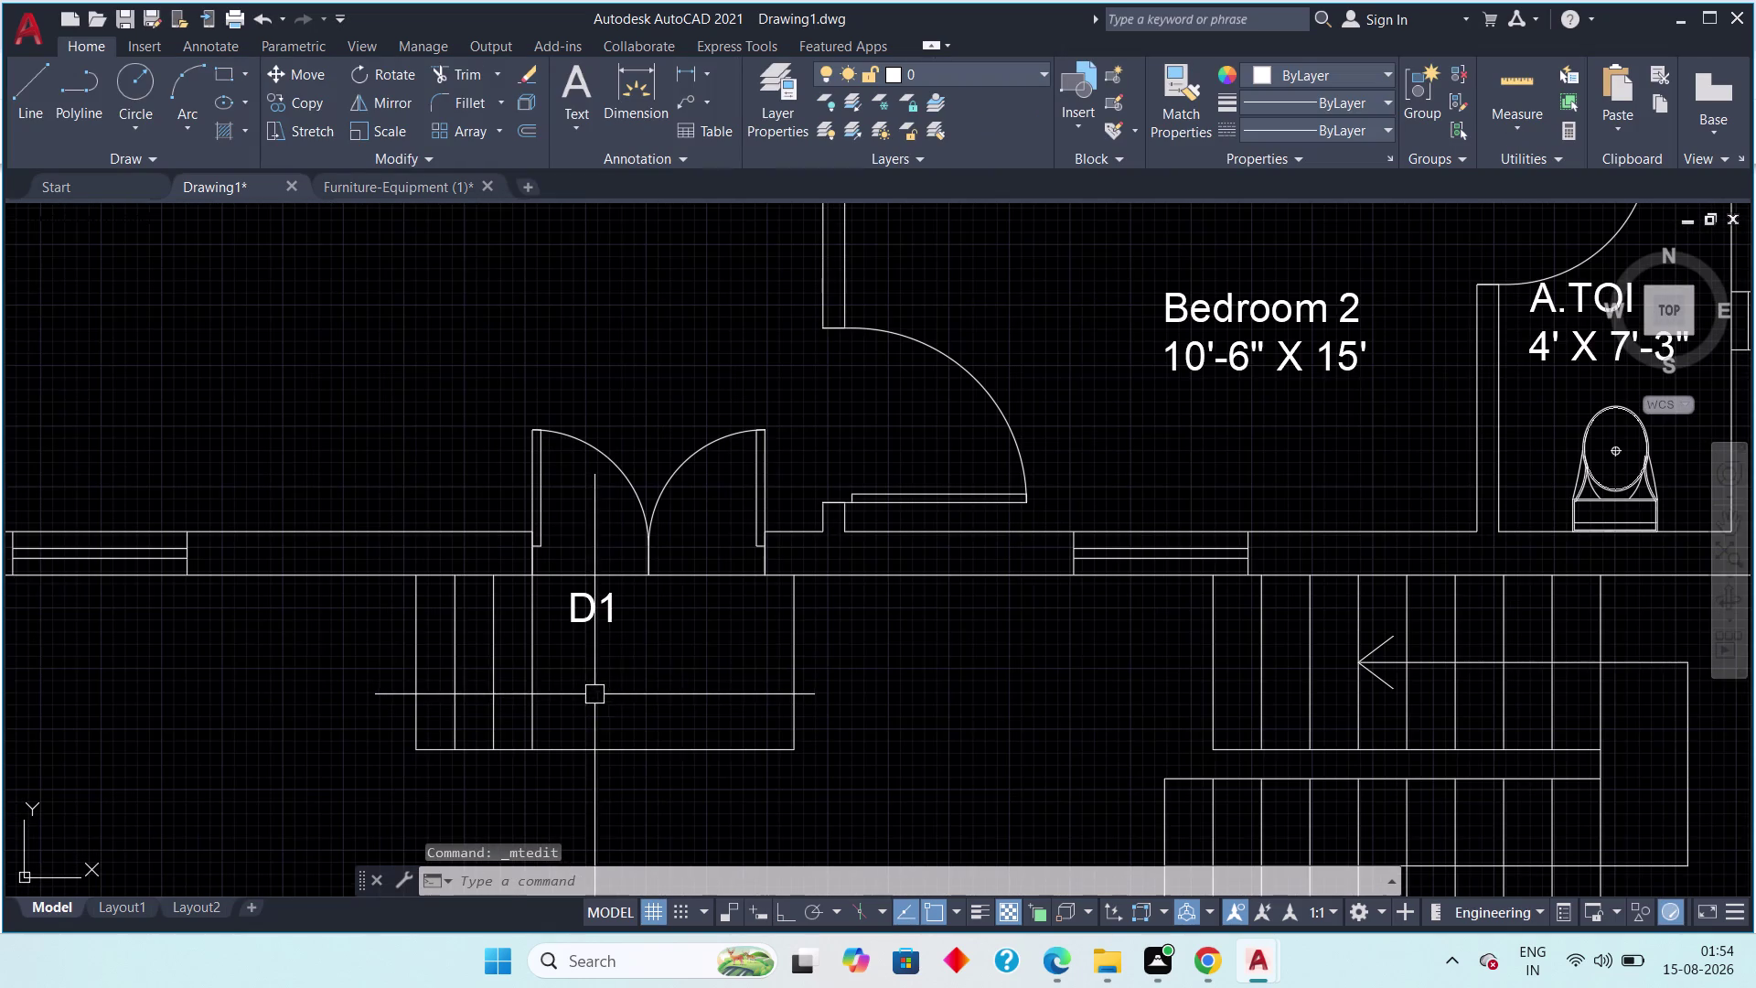
Try stretching the D1 tag by its grip, then cancel the stretch.
click(616, 609)
click(592, 629)
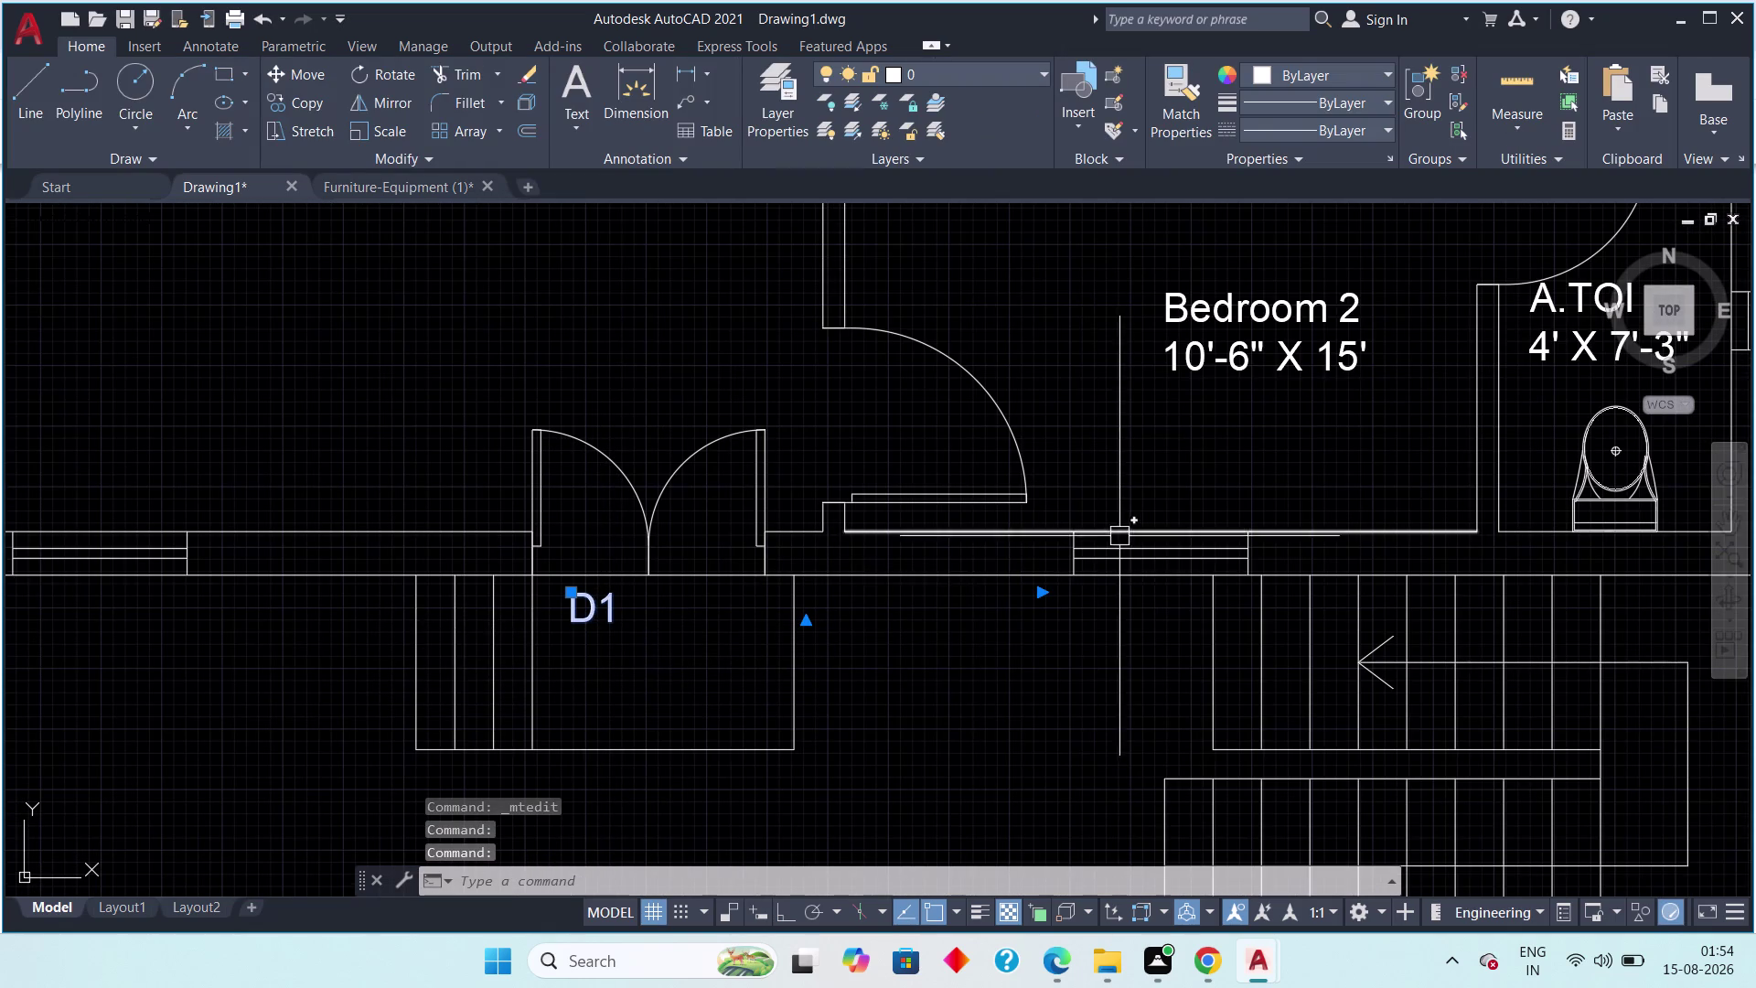
click(1043, 592)
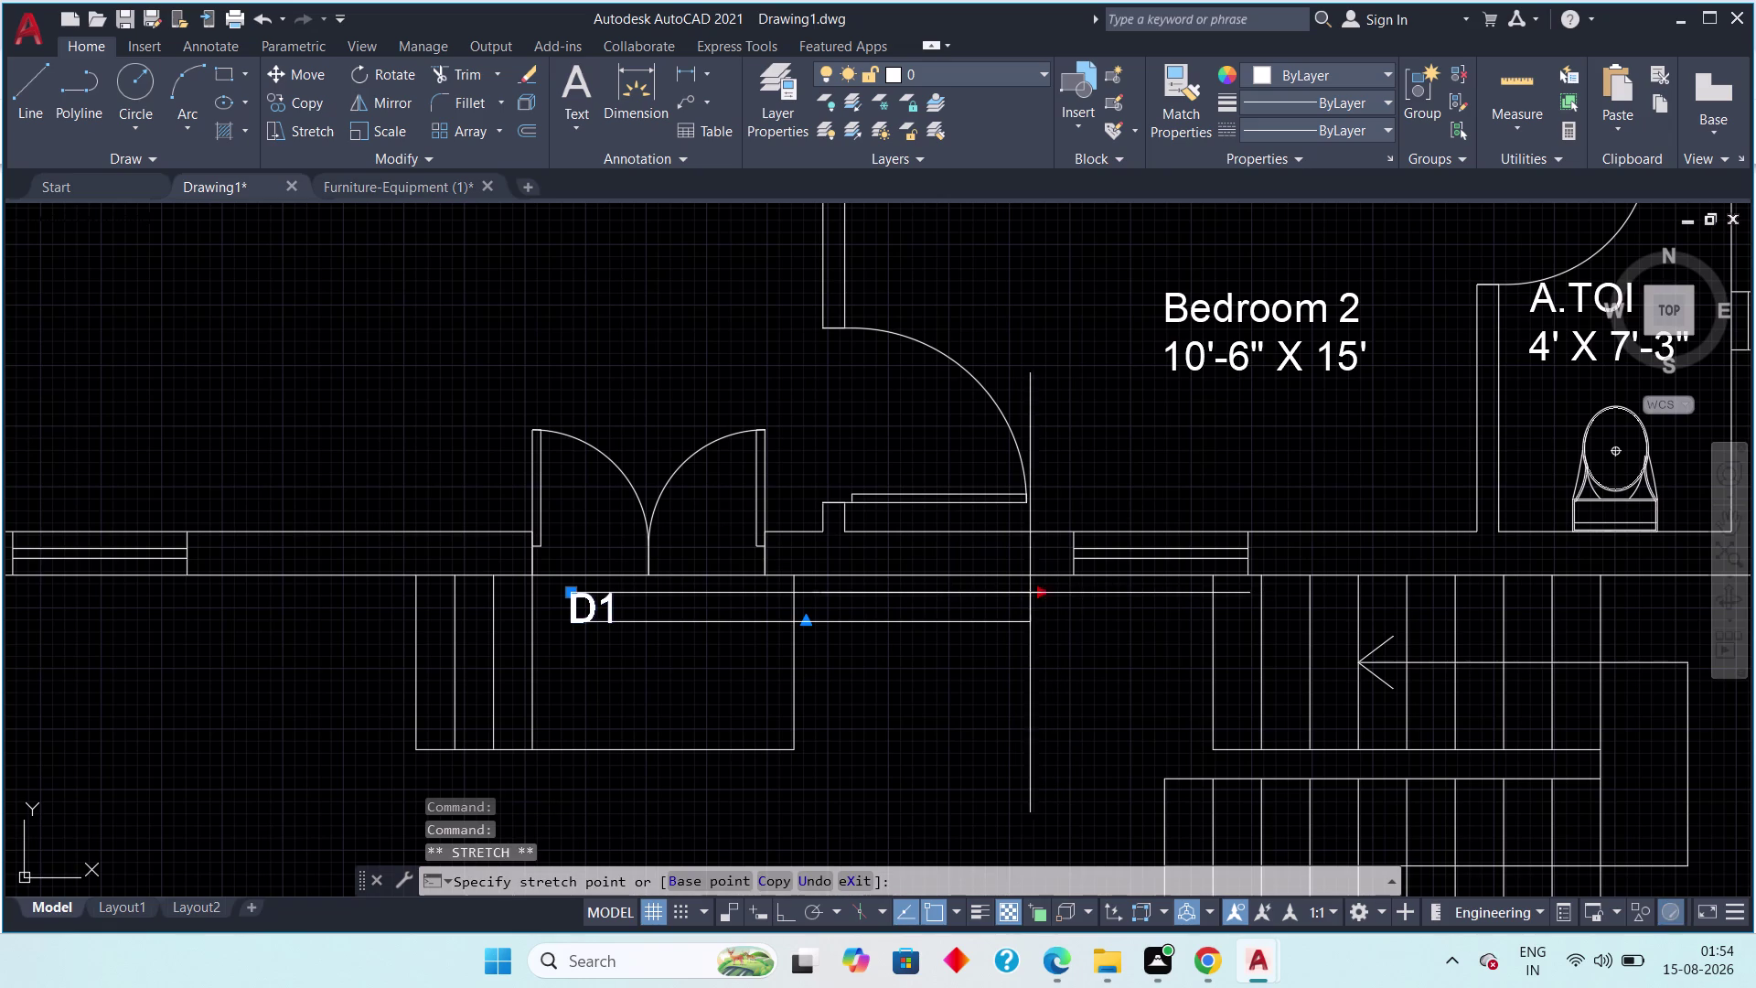
click(642, 622)
key(Escape)
Move the D1 tag up from the entrance steps into the double front door opening.
middle_drag(670, 650, 852, 691)
drag(829, 644, 796, 663)
click(755, 671)
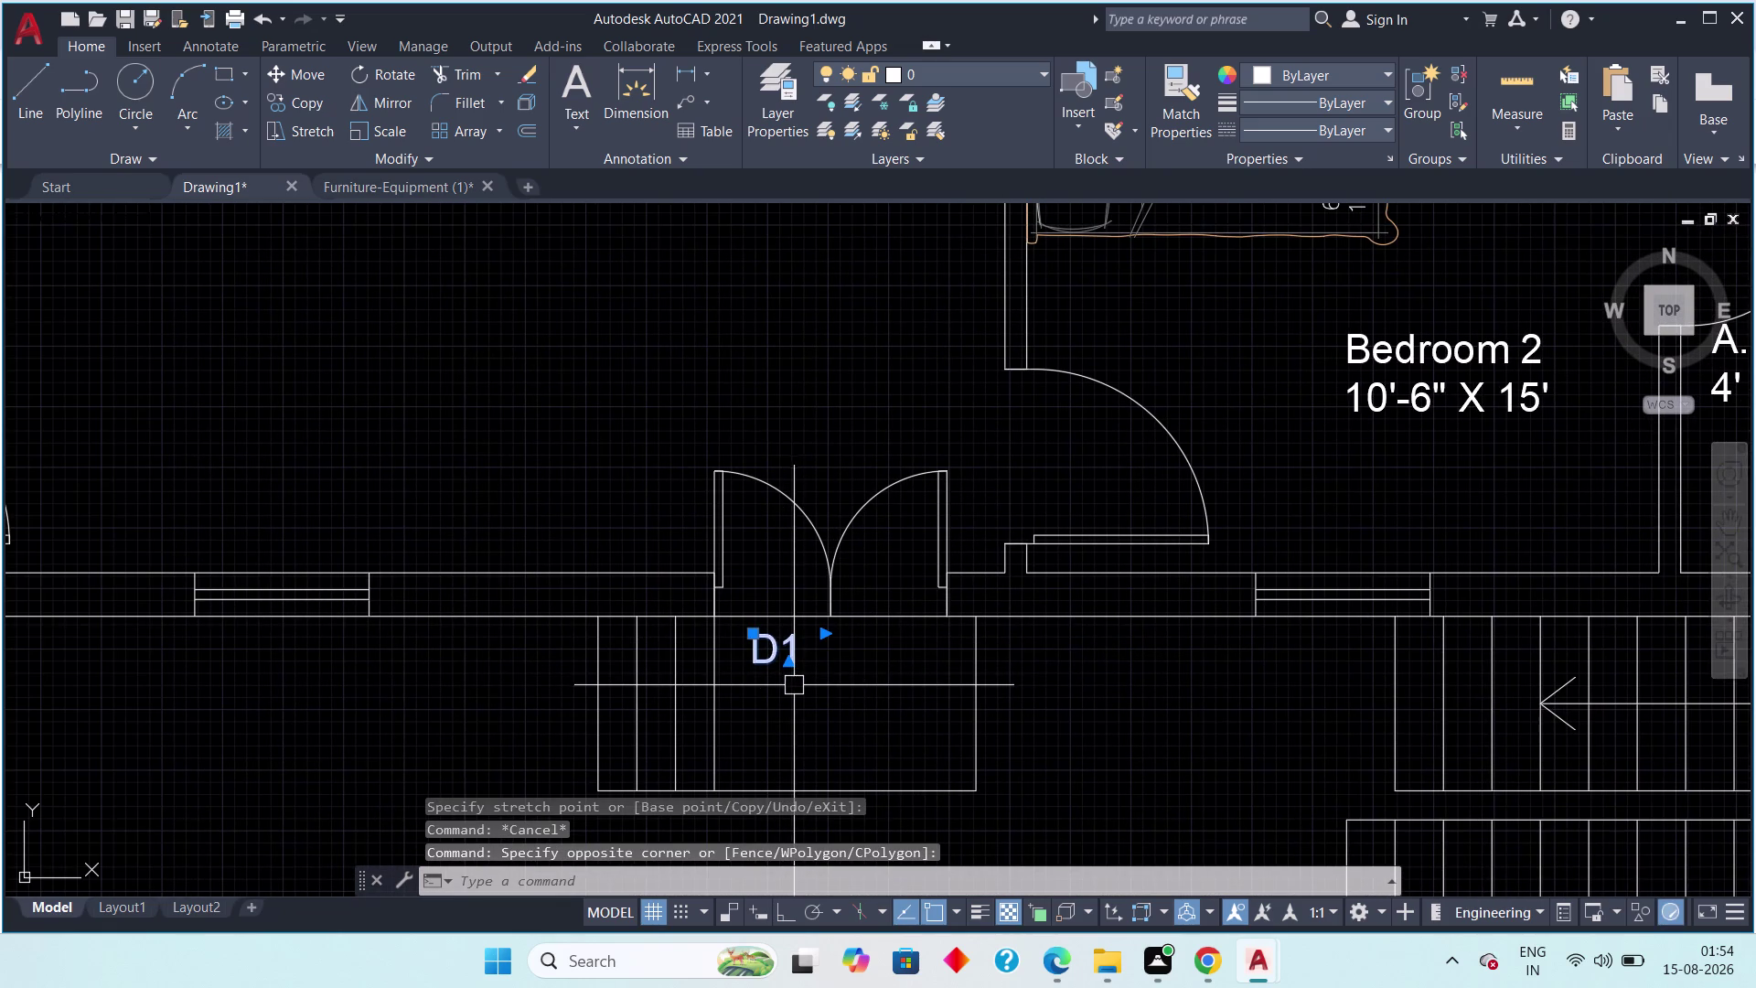
key(m)
key(space)
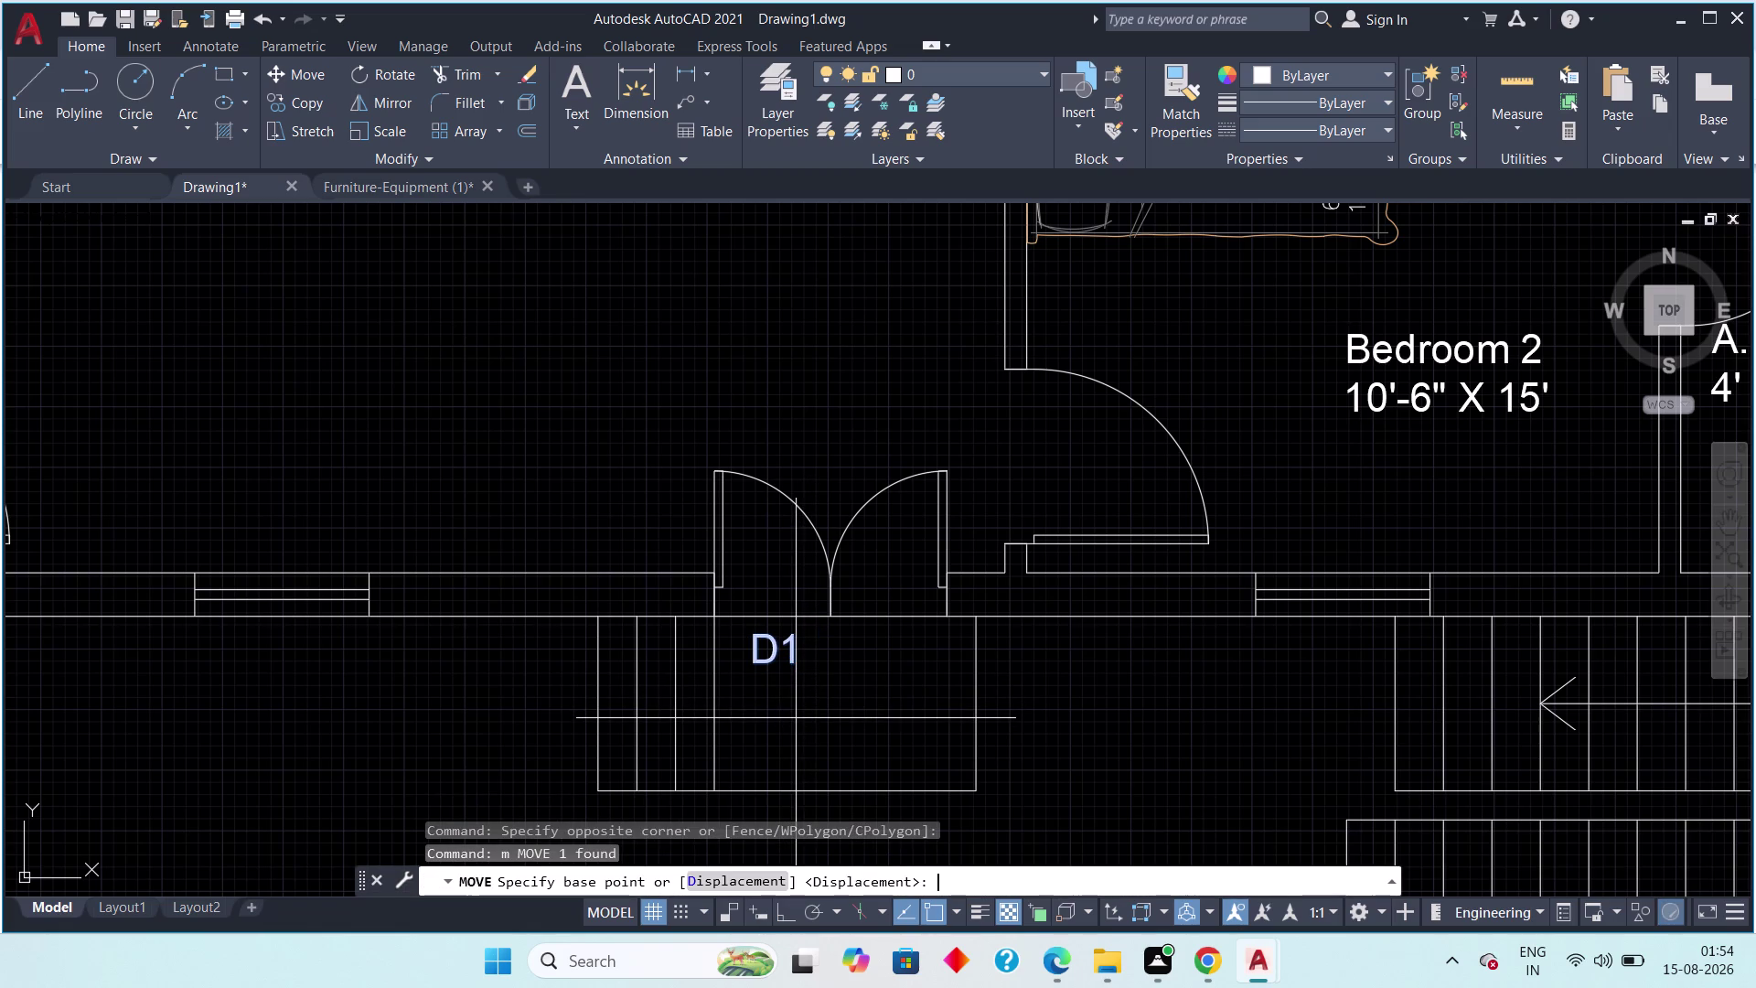
drag(770, 650, 769, 645)
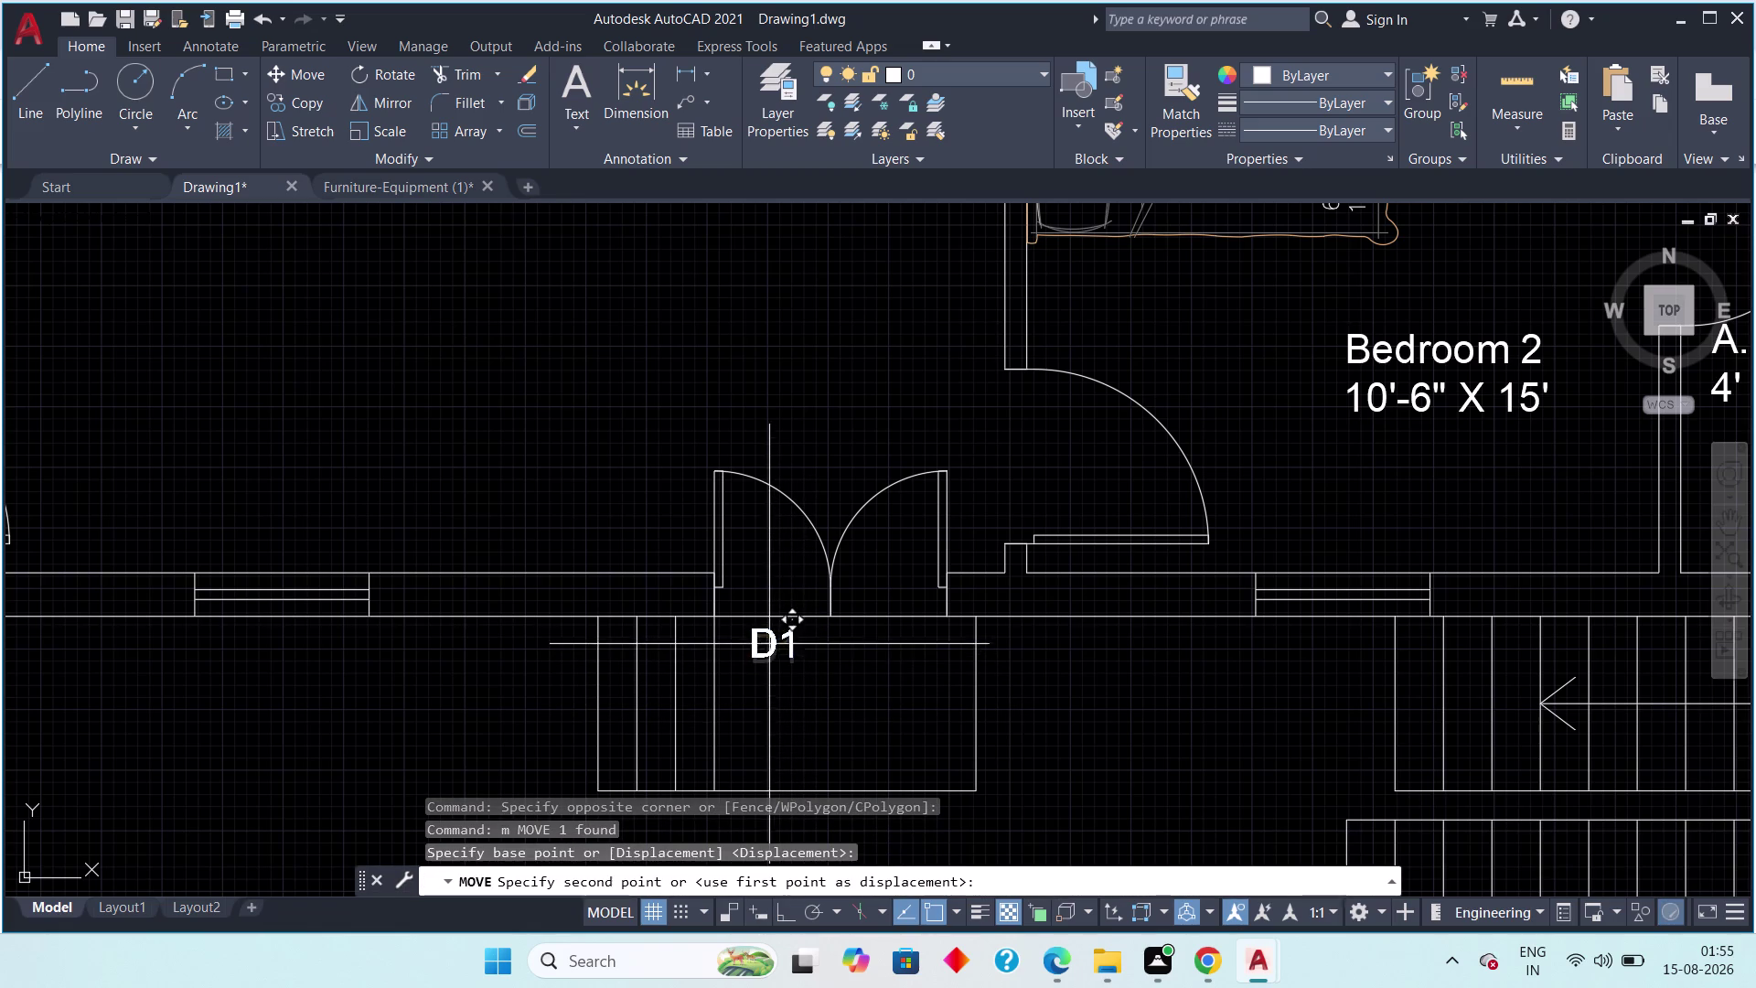
drag(769, 644, 767, 638)
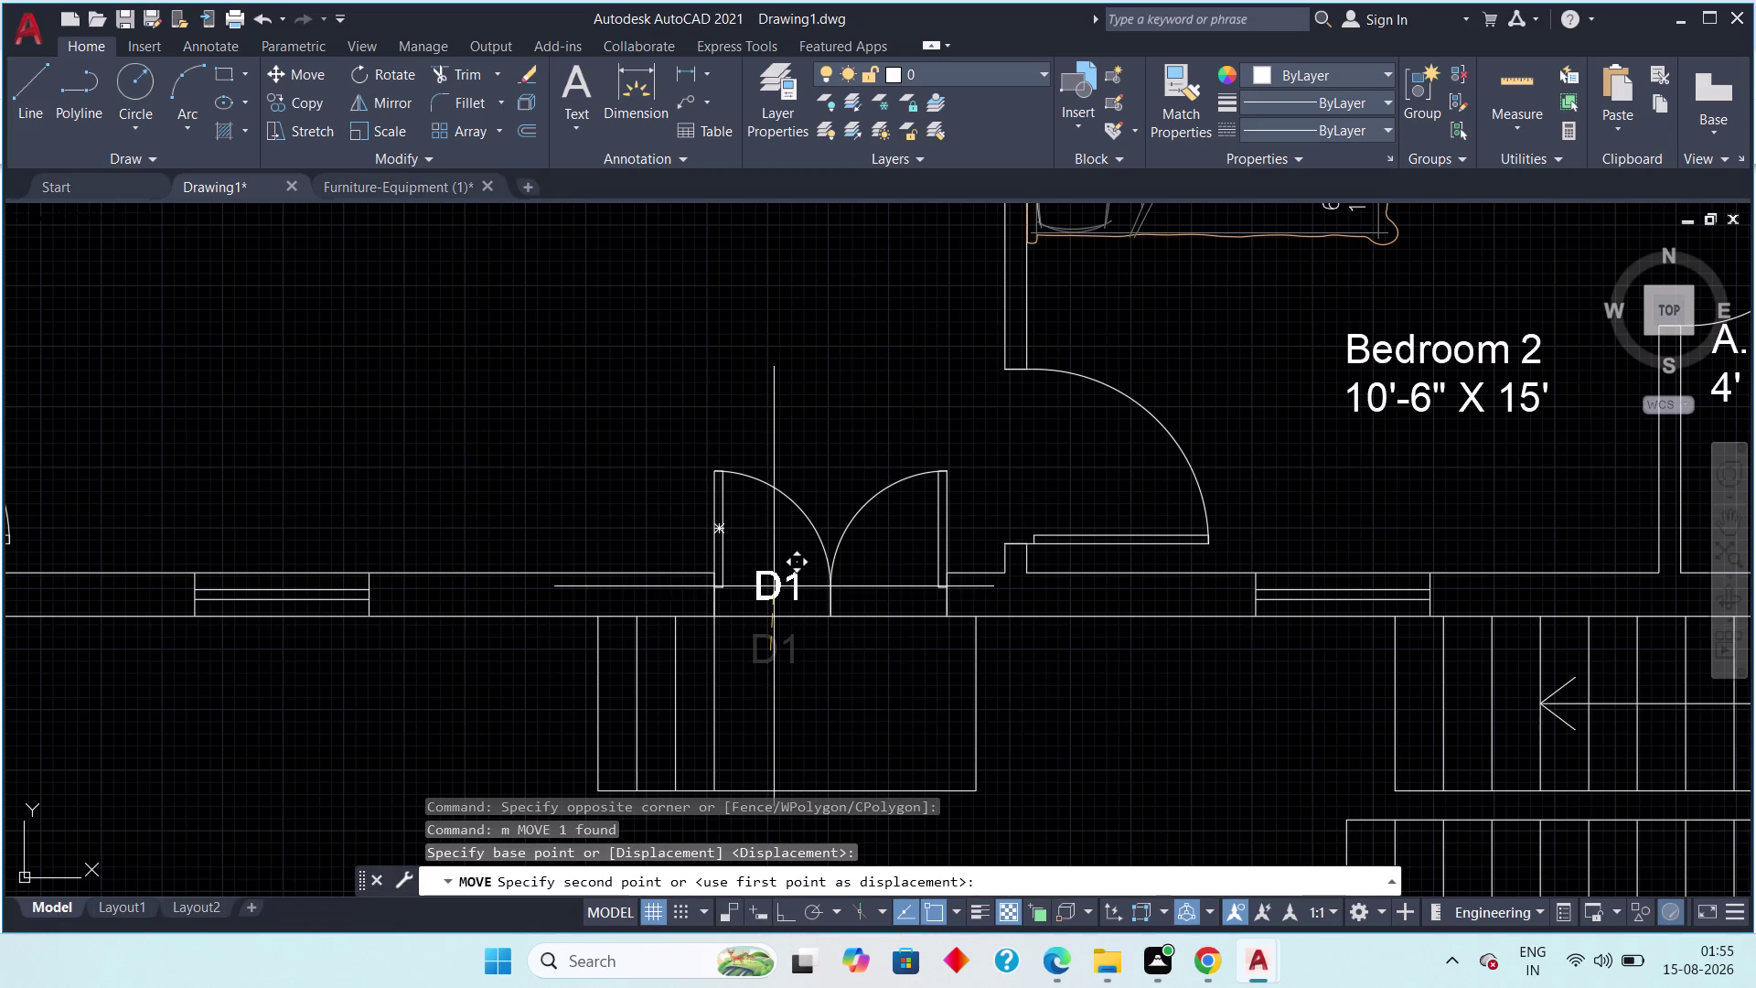
click(770, 588)
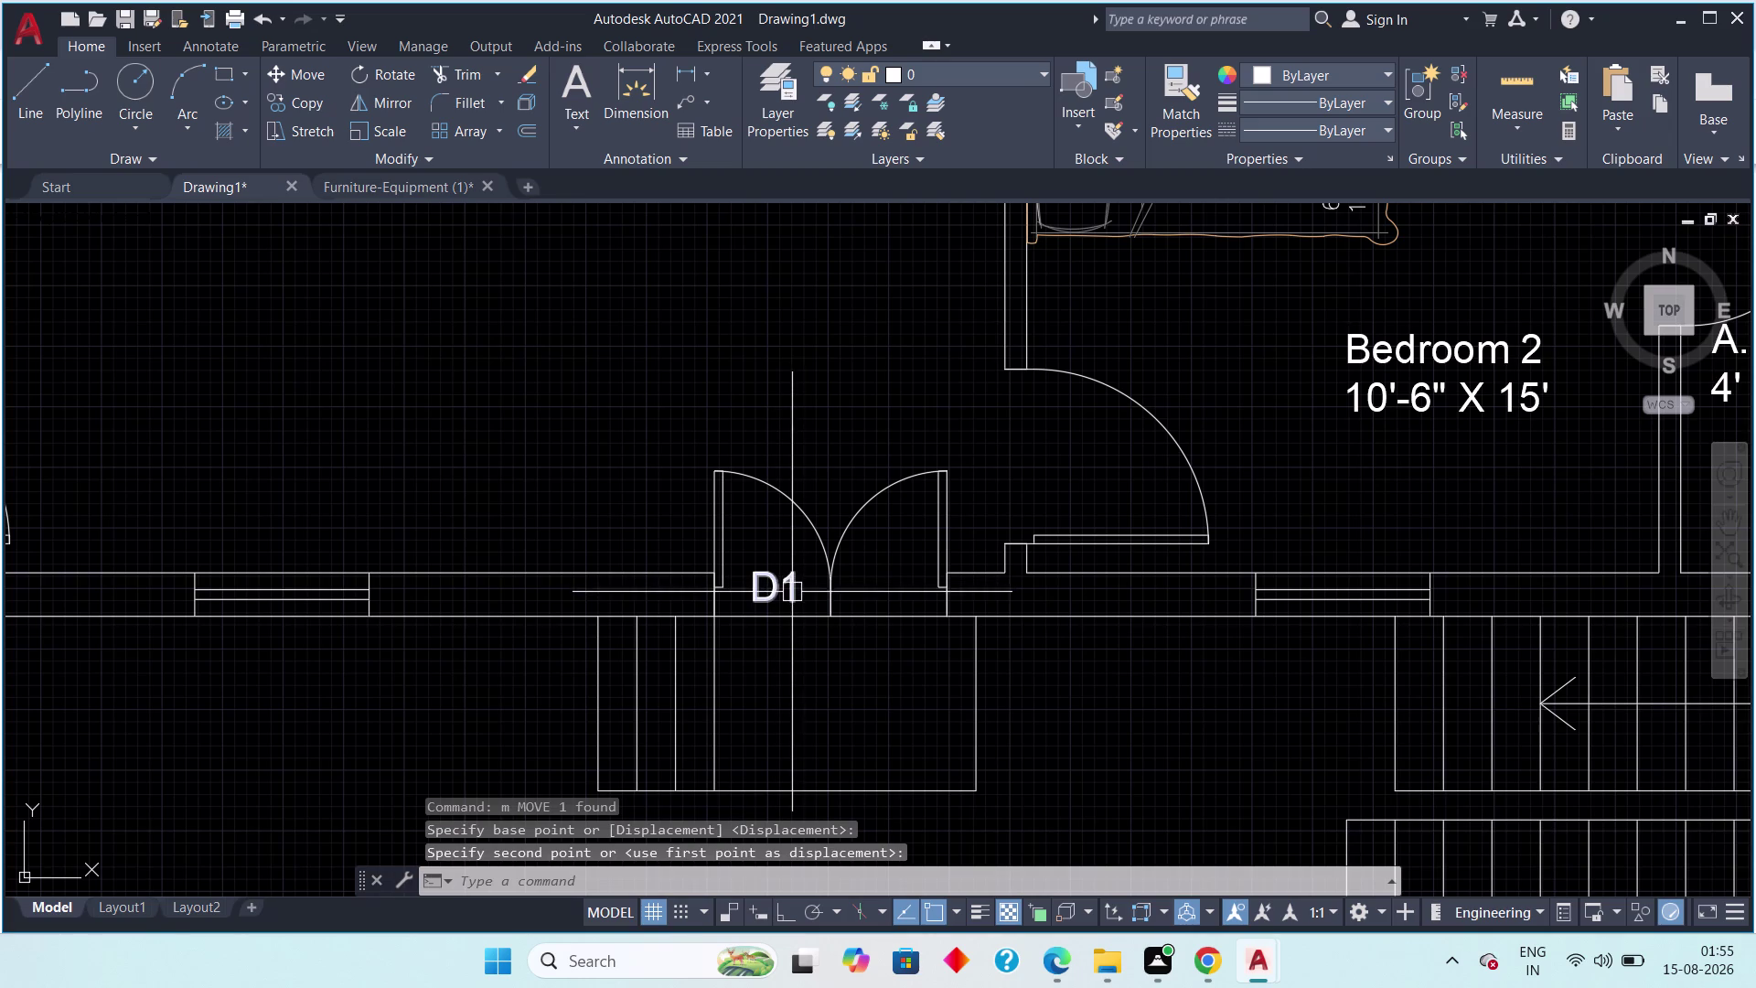
click(789, 567)
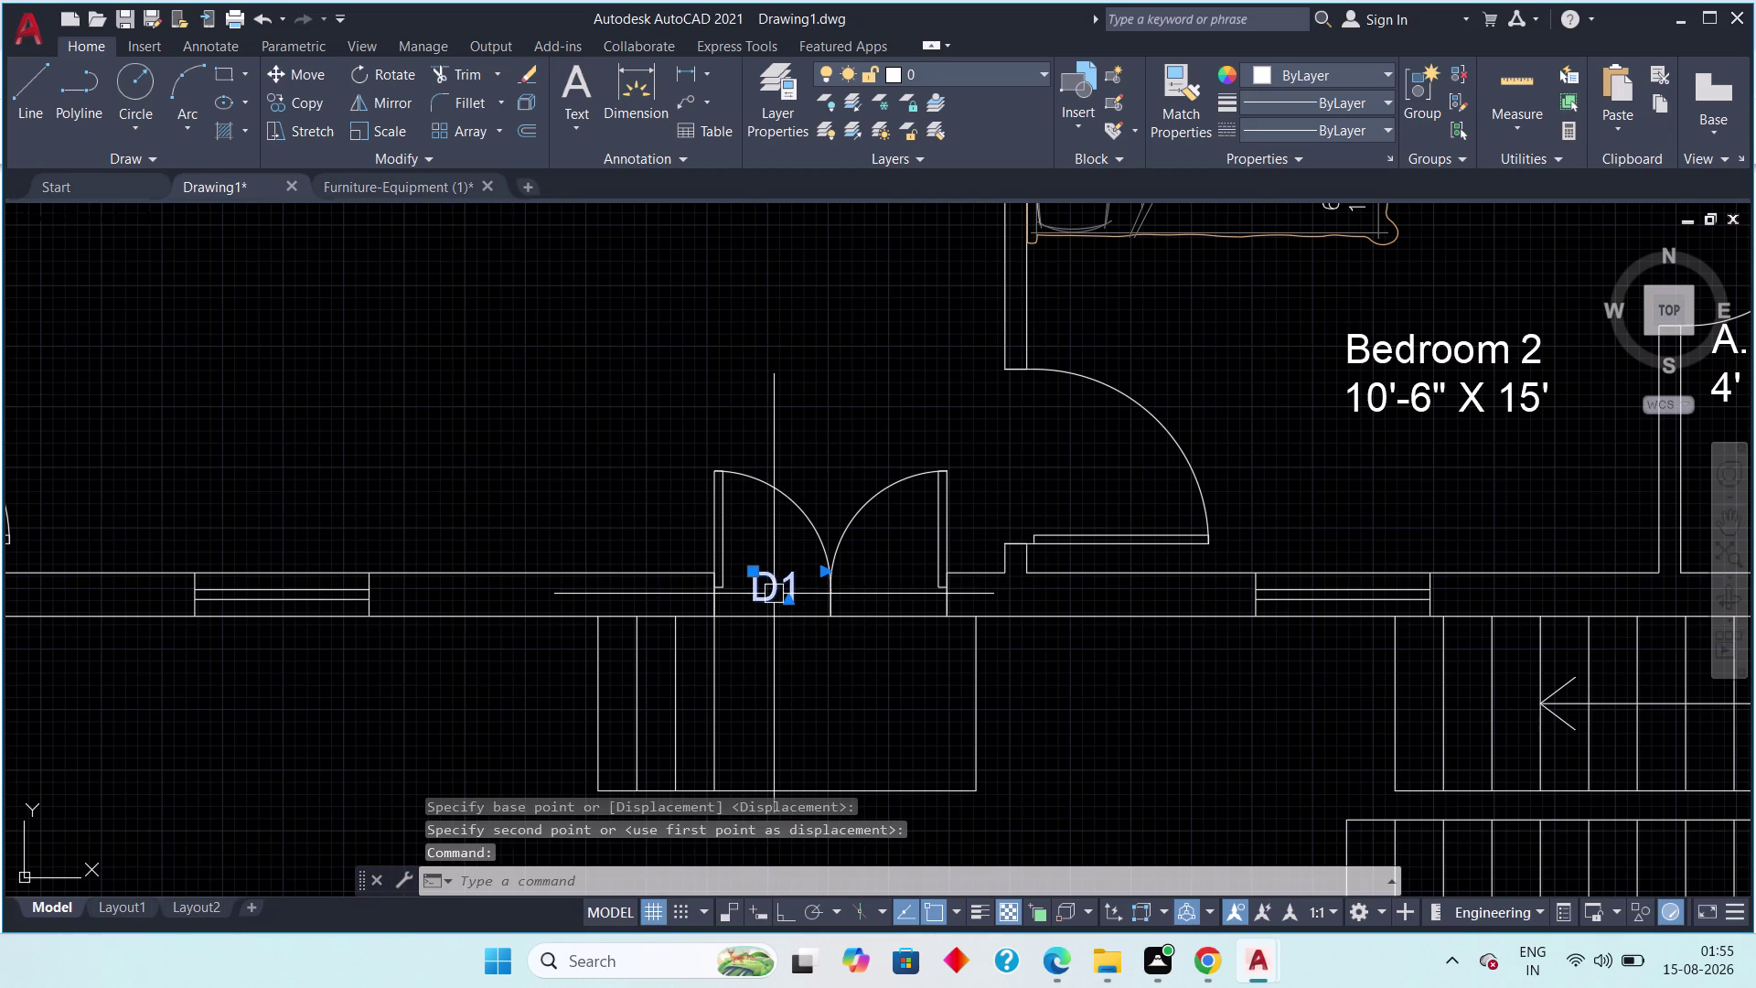
Copy the D1 tag to the left door and Bedroom 2's door.
key(c)
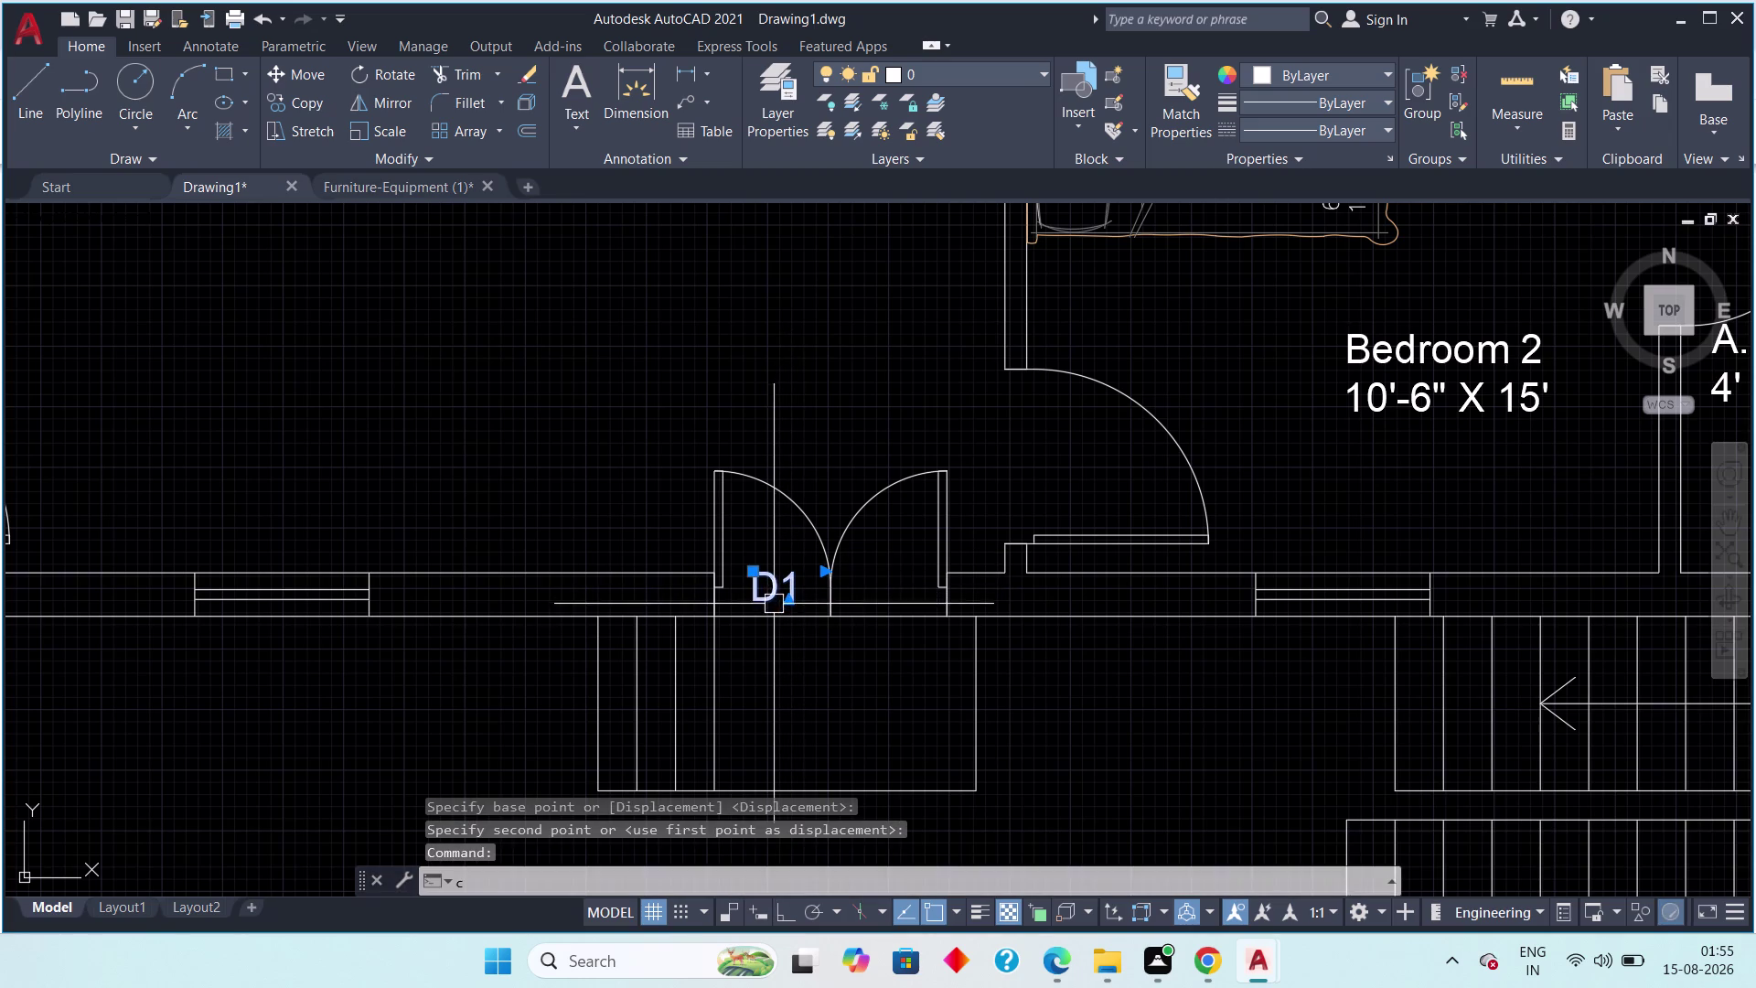
text(o)
key(space)
click(779, 590)
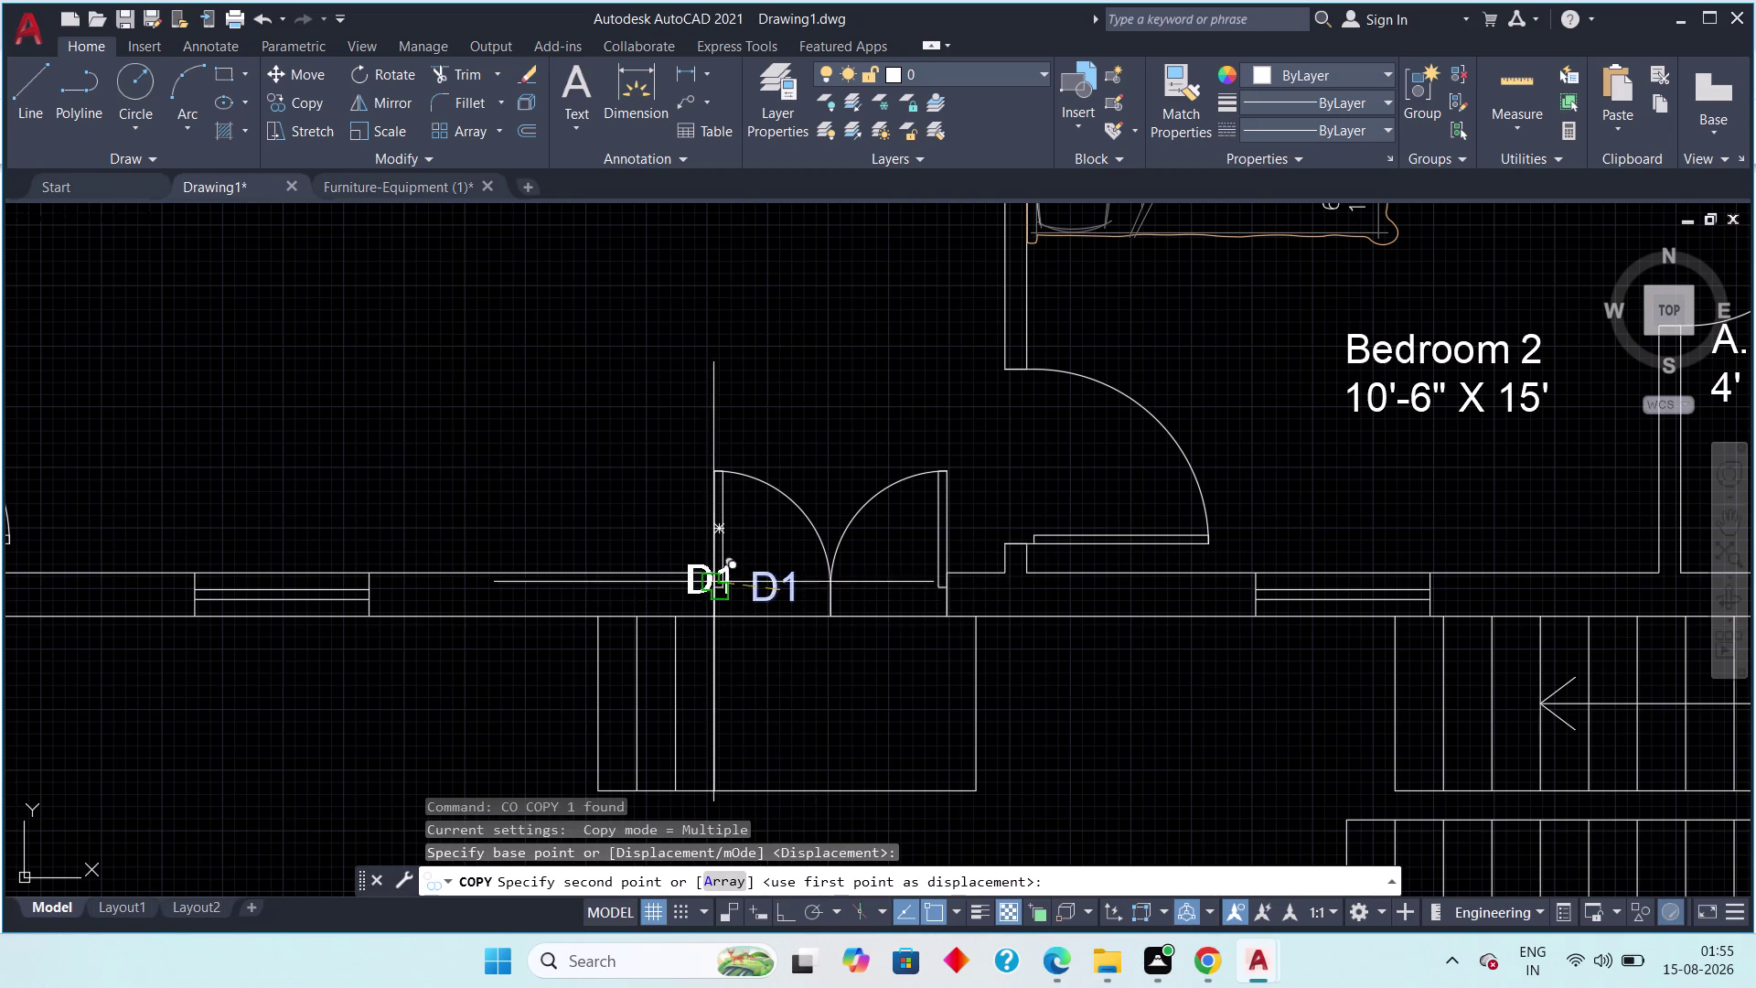
middle_drag(791, 606, 1313, 666)
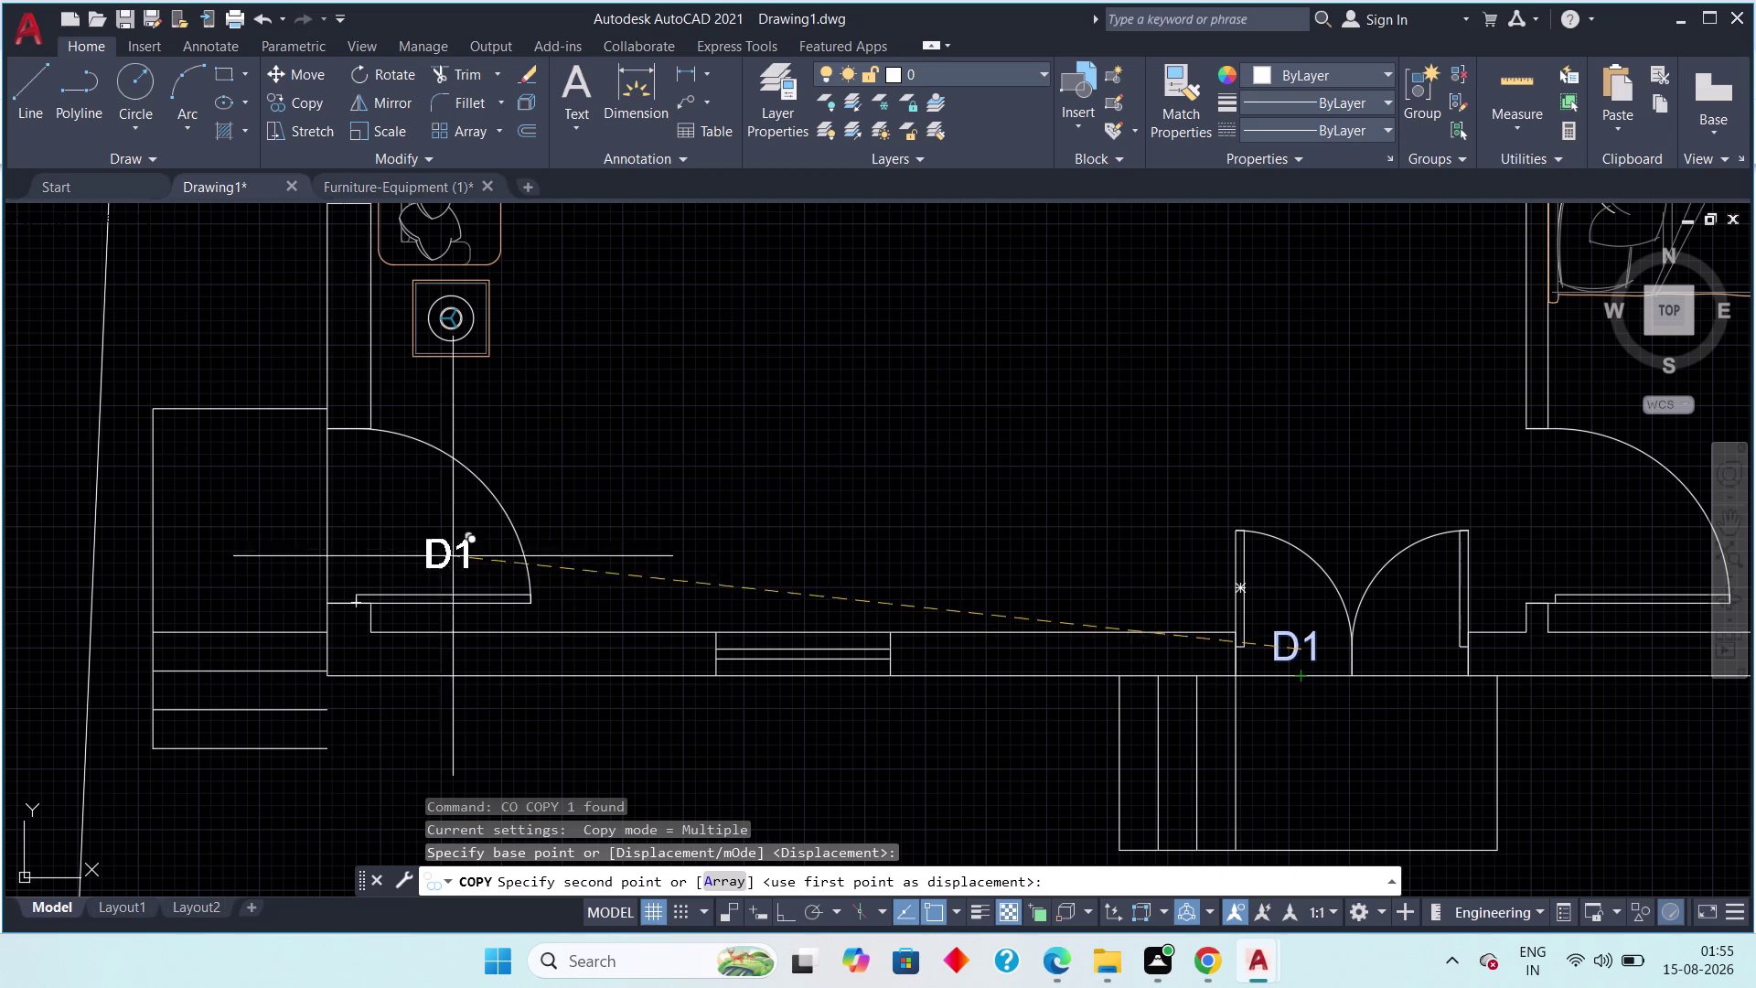
click(361, 523)
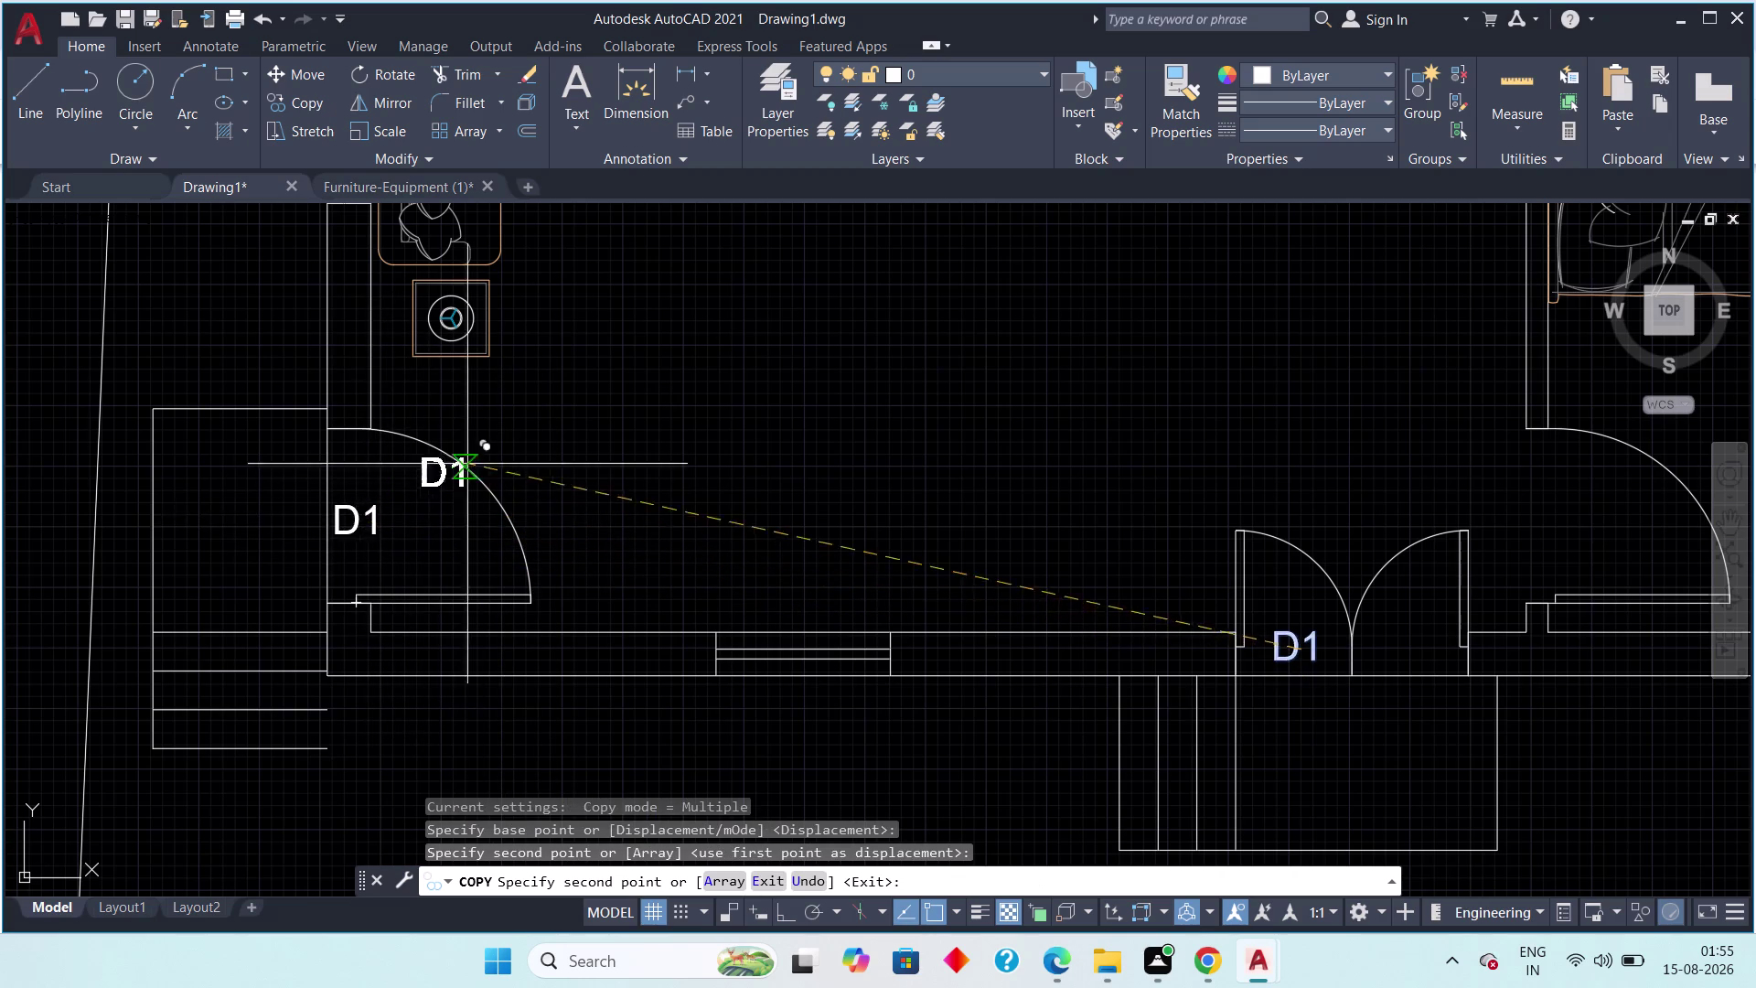
scroll(down, 3)
middle_drag(554, 483, 413, 643)
scroll(up, 3)
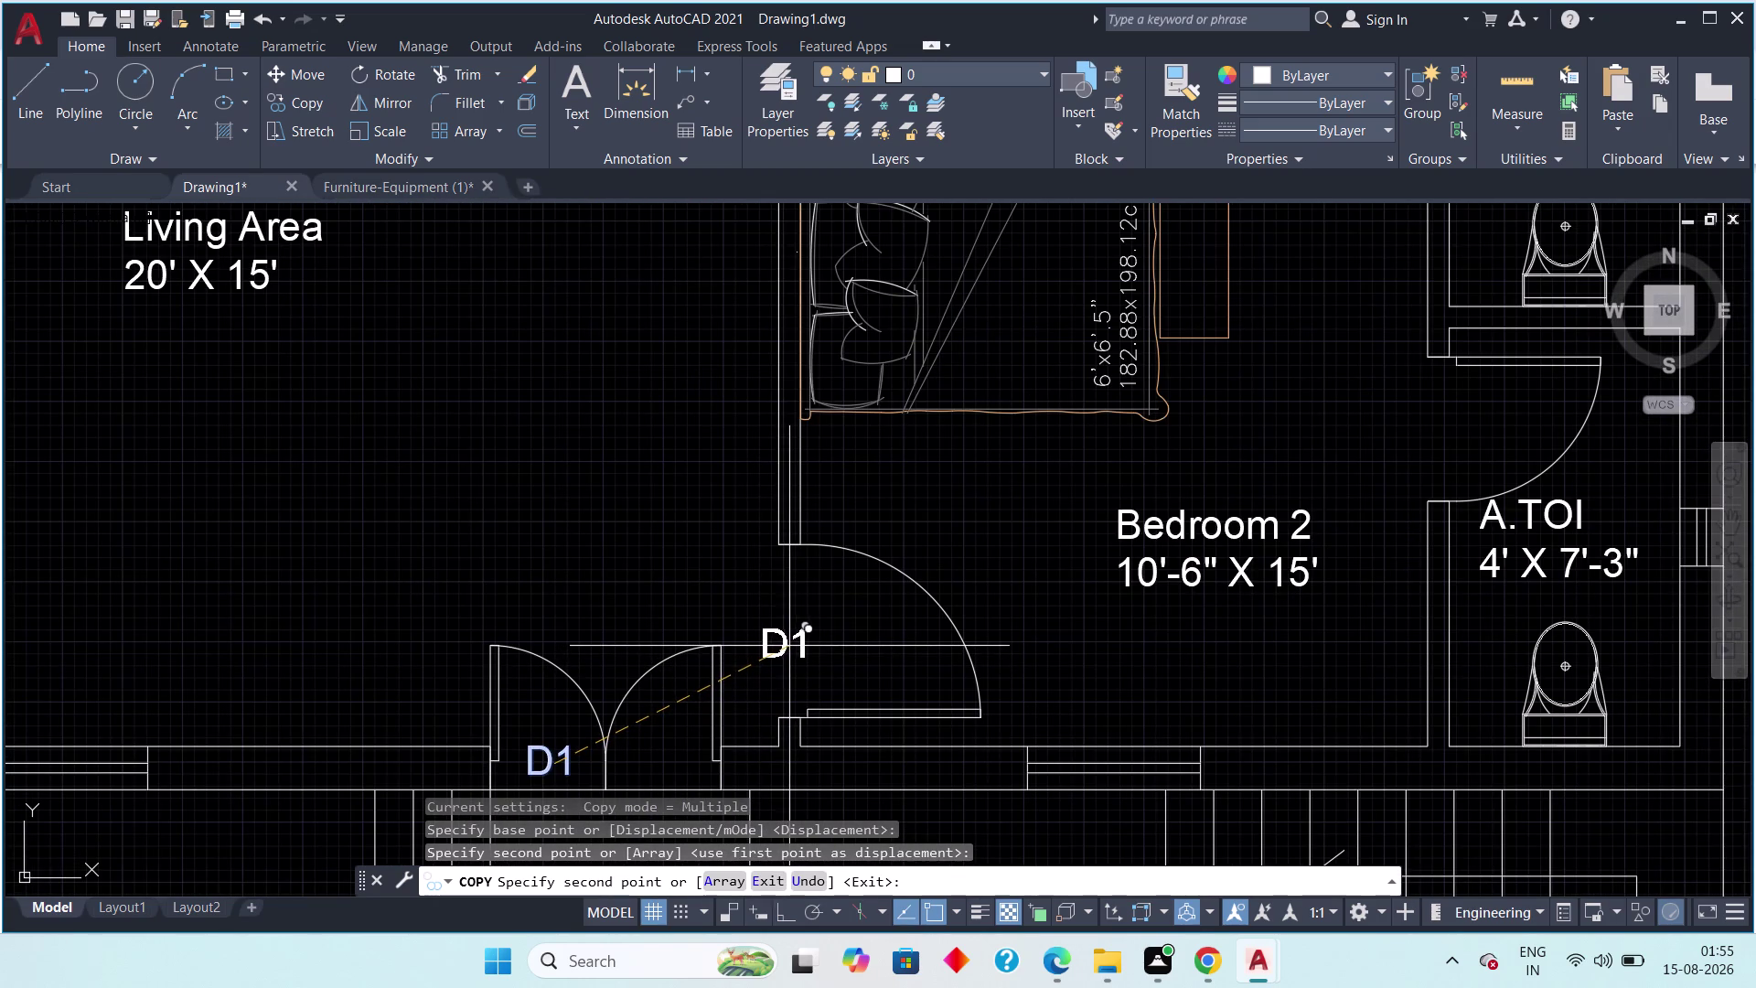
click(789, 646)
Place D1 copies at the A.TOI, C.TOI, Bedroom 1 and Pooja doors.
middle_drag(937, 633, 669, 670)
scroll(down, 3)
middle_drag(834, 638, 540, 619)
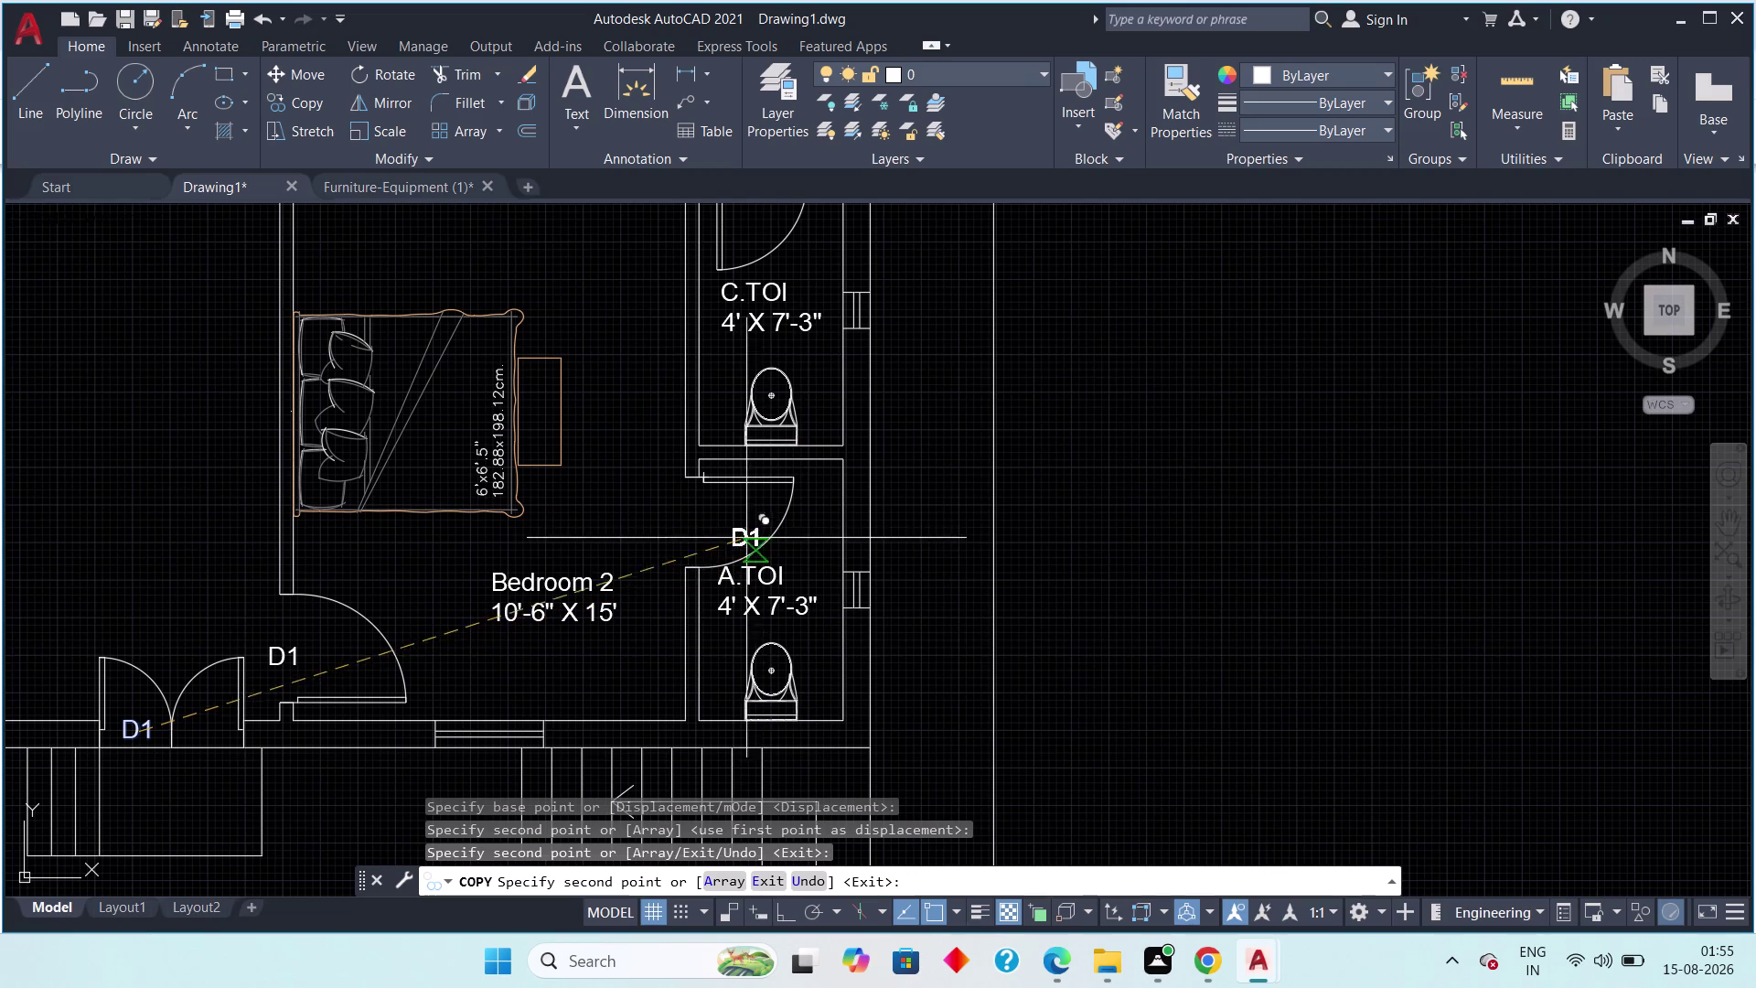
click(690, 537)
middle_drag(699, 484, 644, 728)
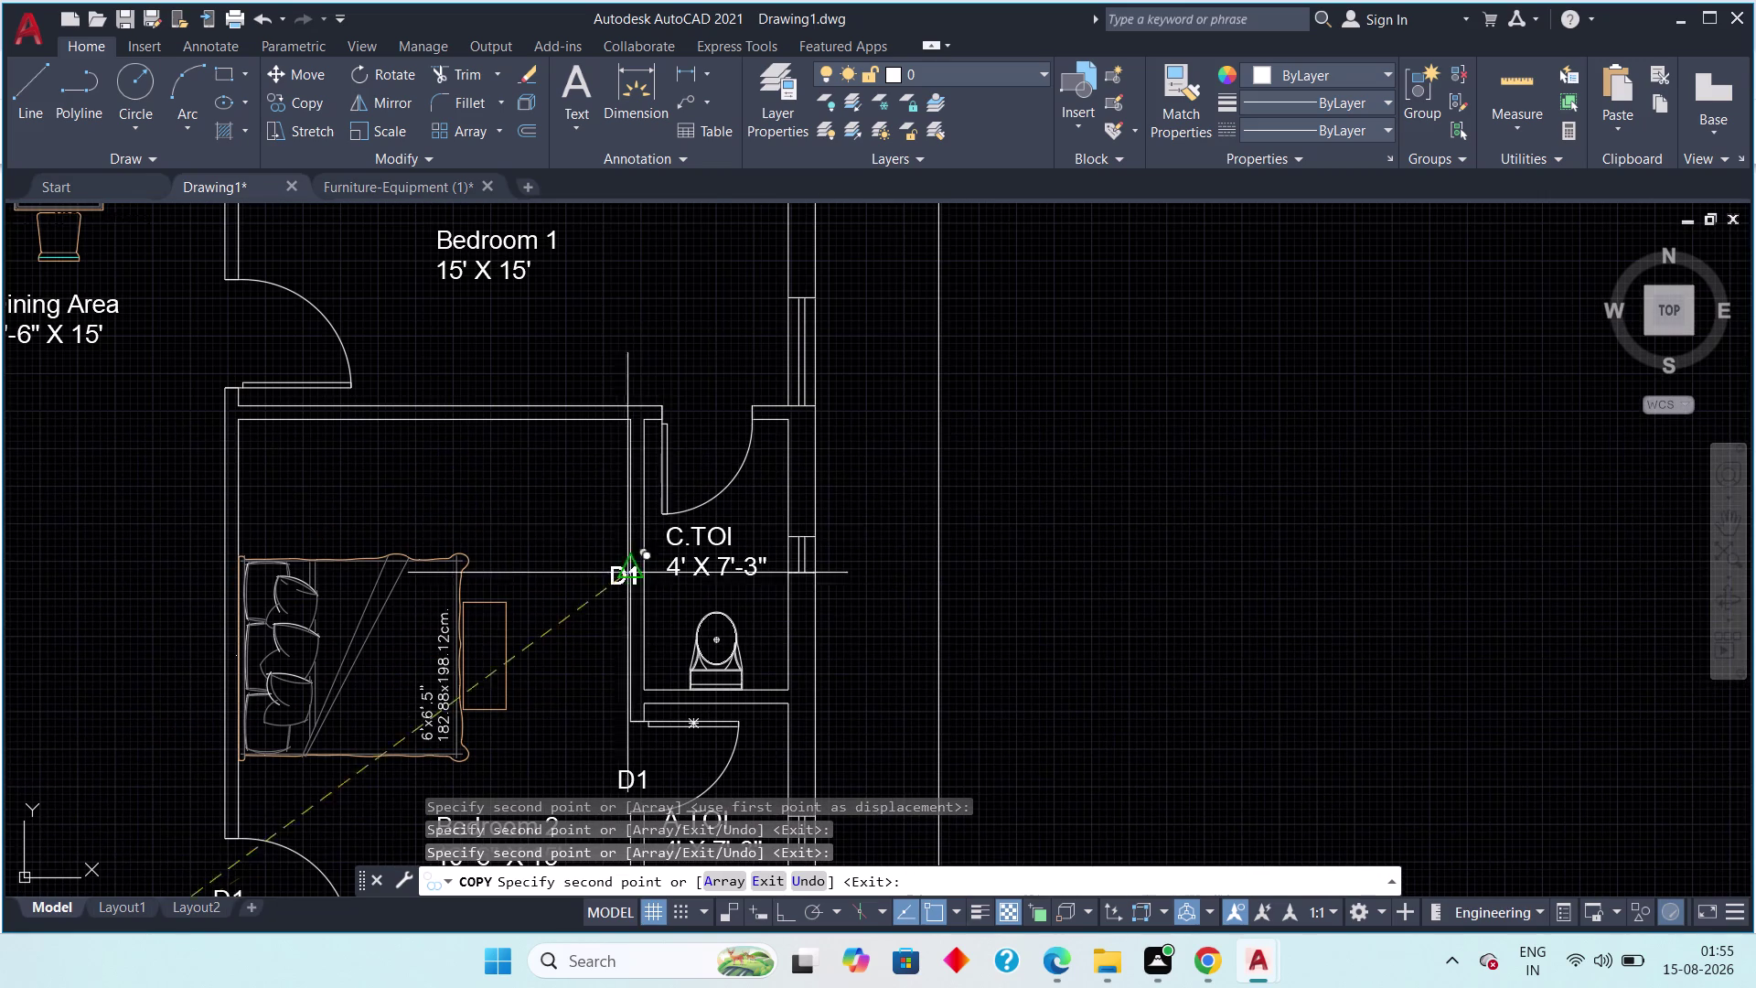
click(705, 418)
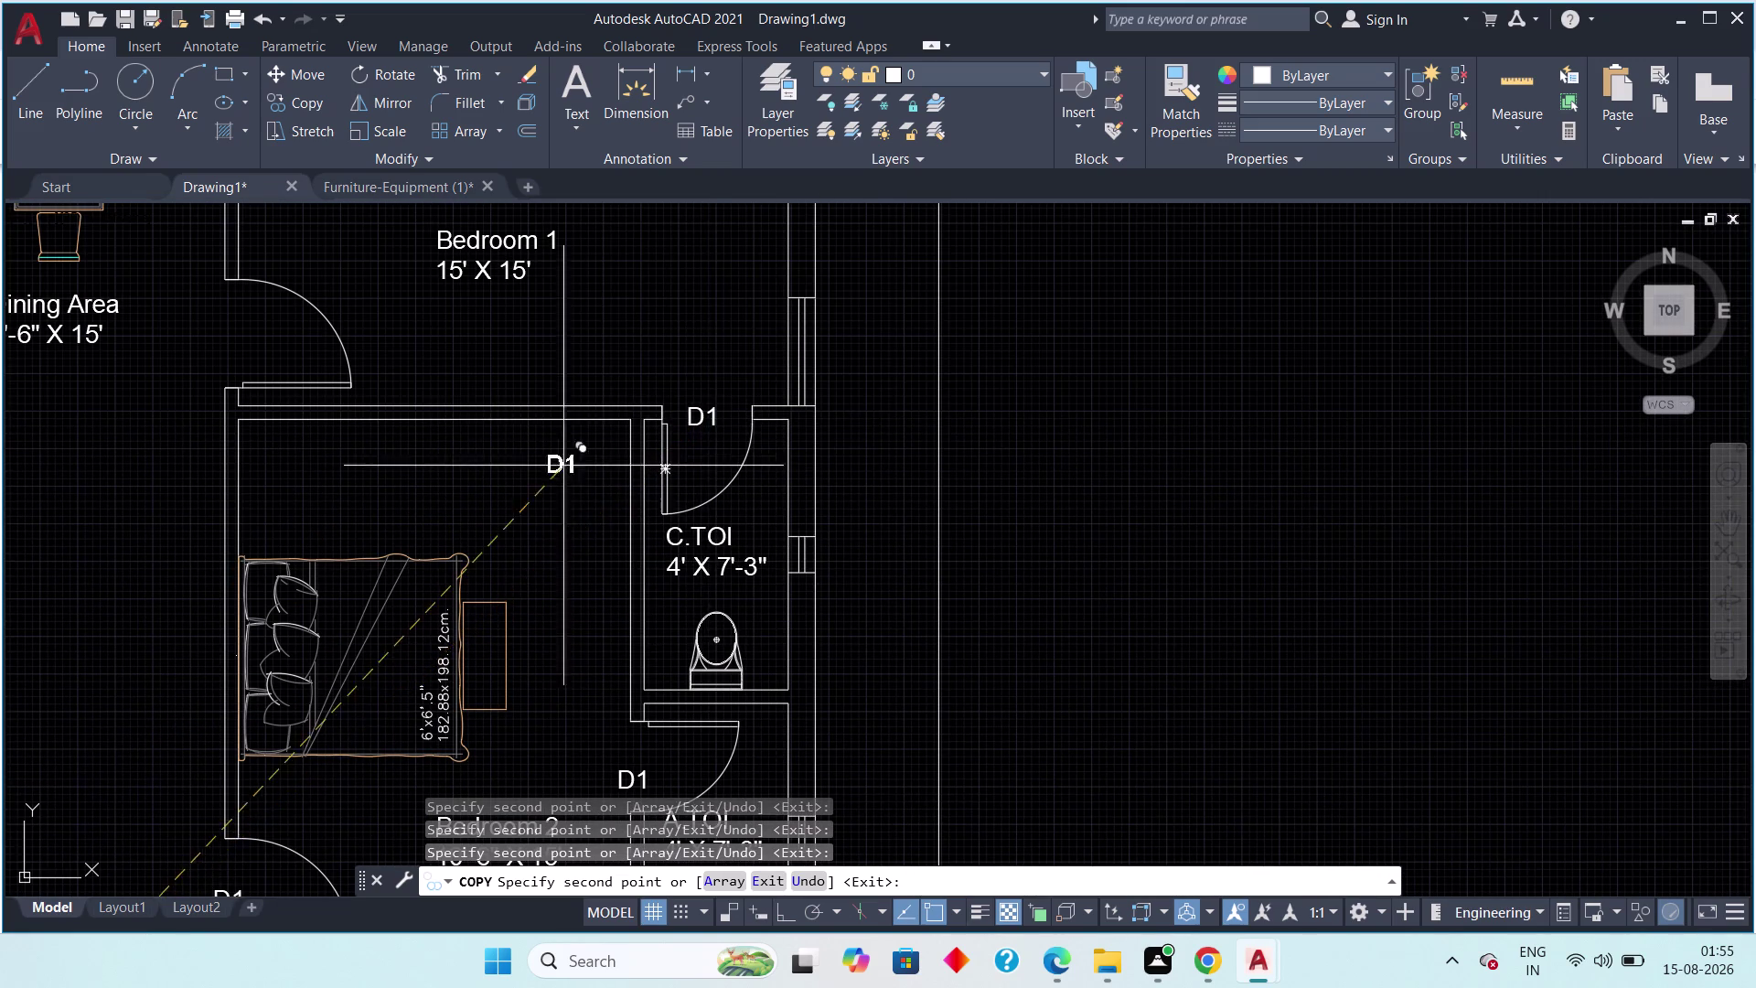
middle_drag(558, 479, 847, 683)
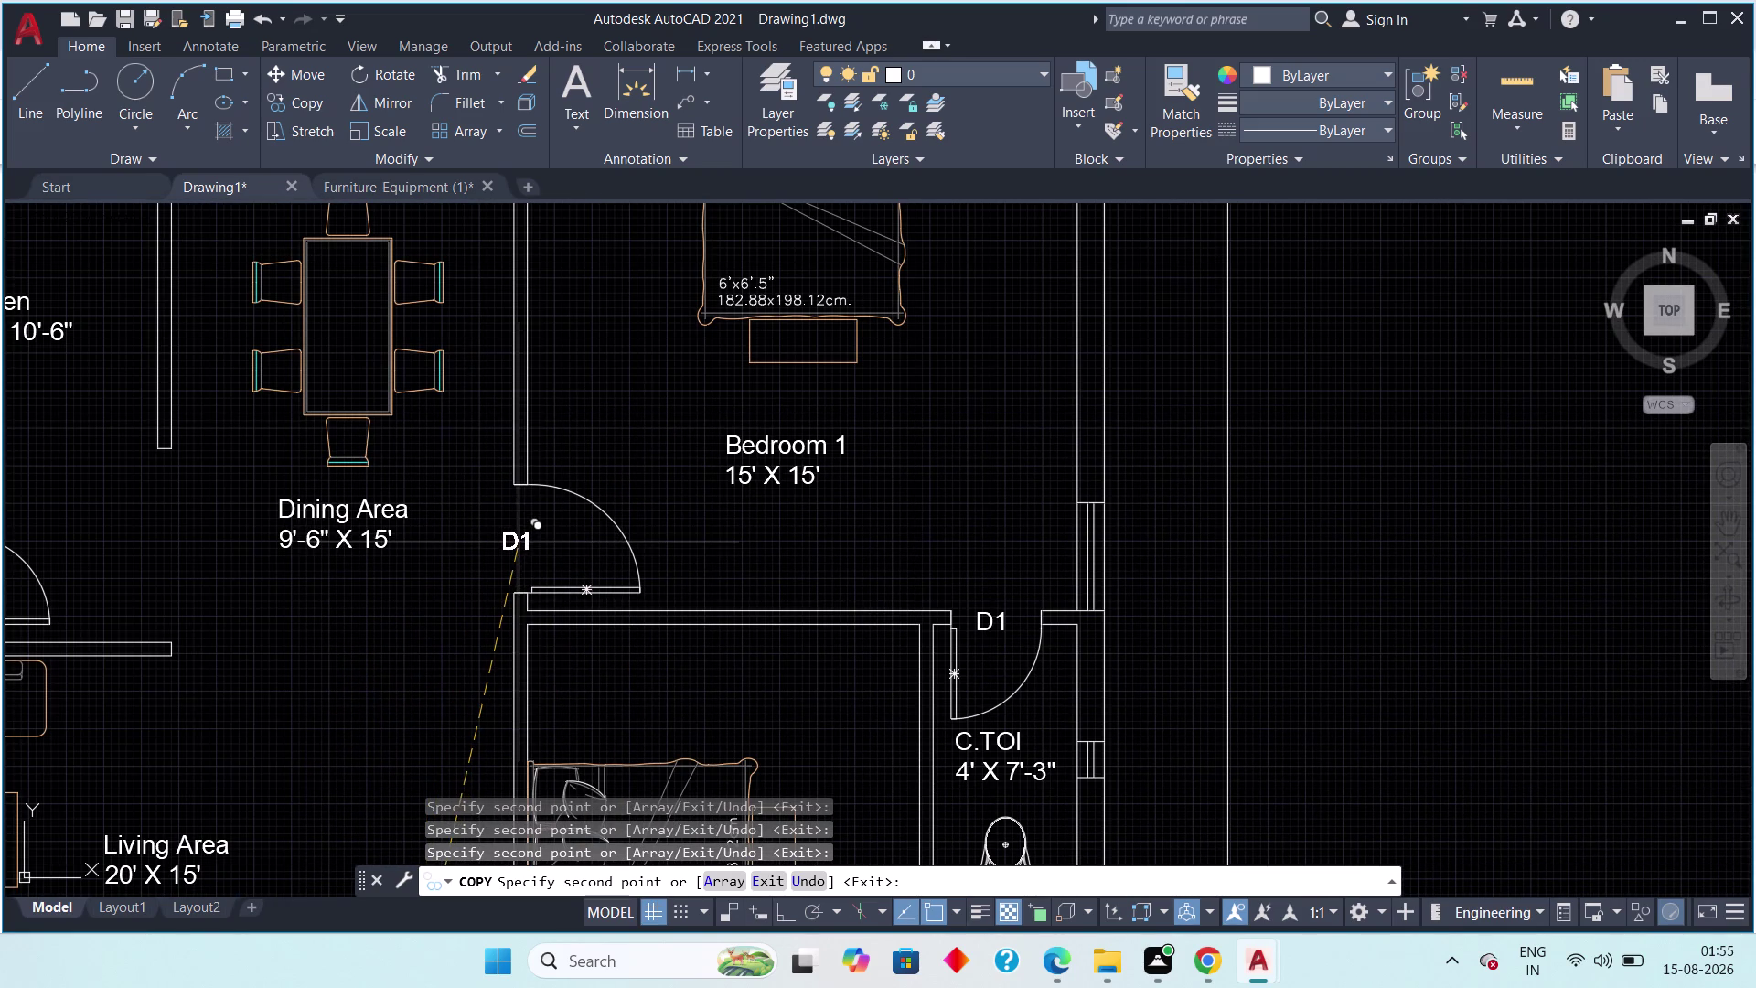
click(520, 543)
middle_drag(331, 641, 825, 646)
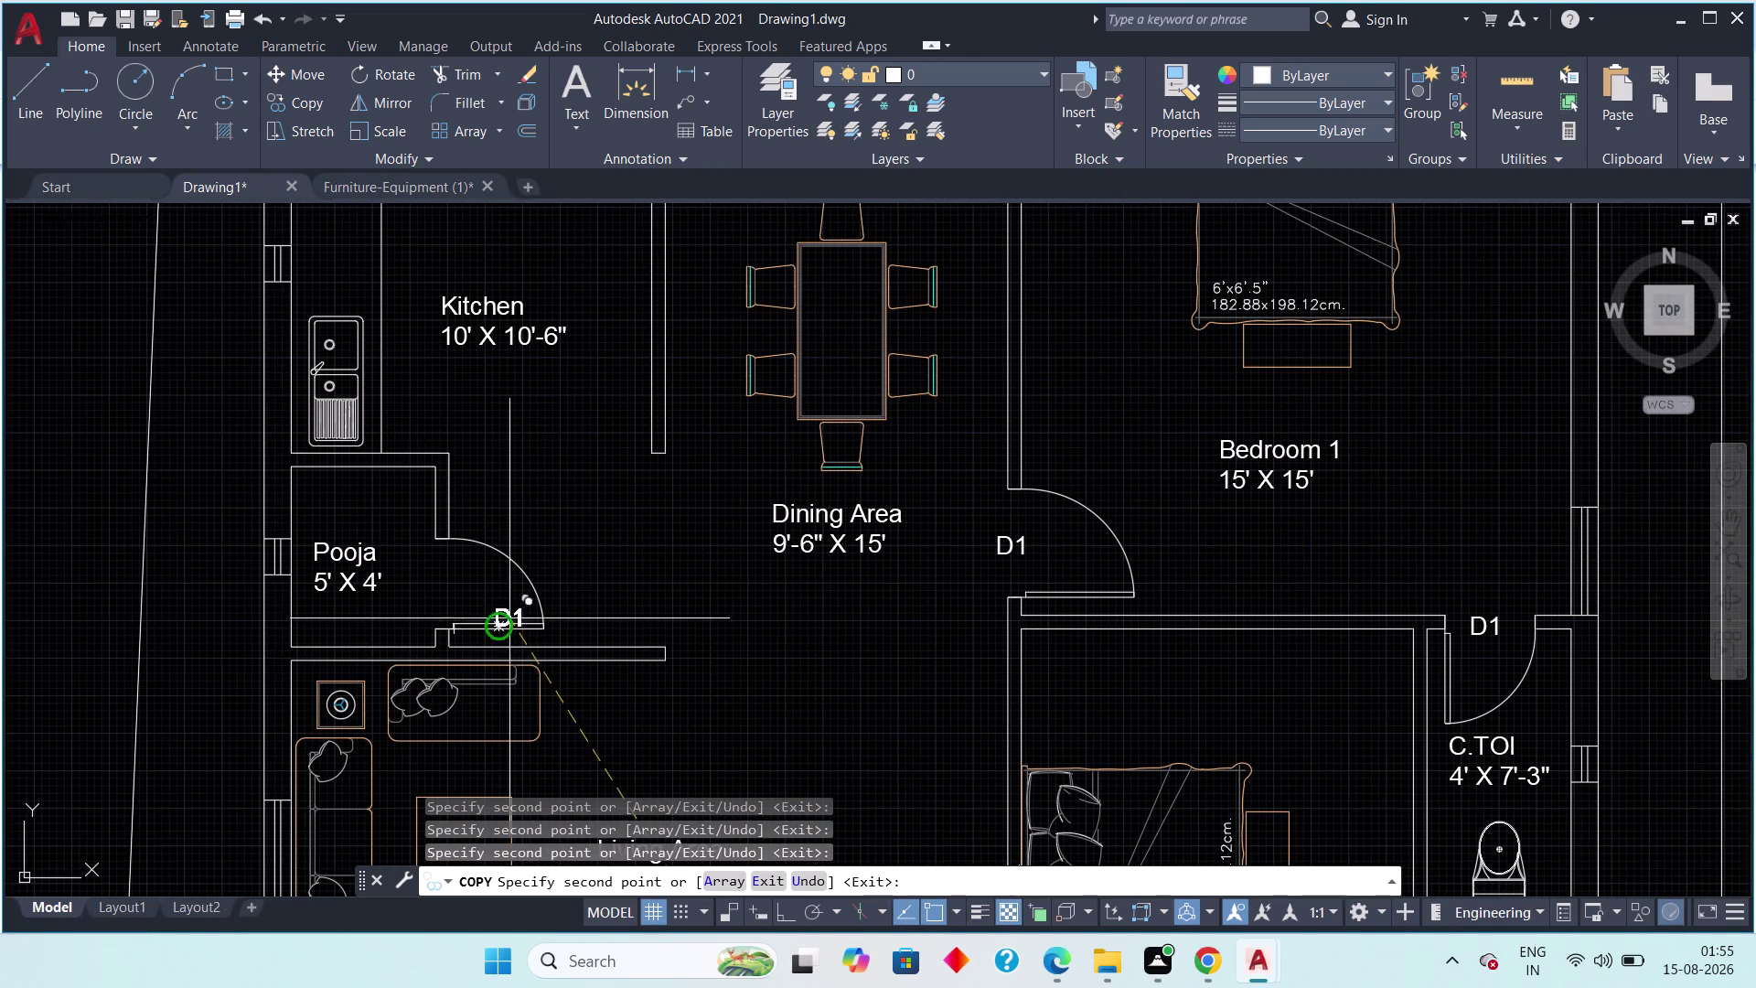
click(449, 584)
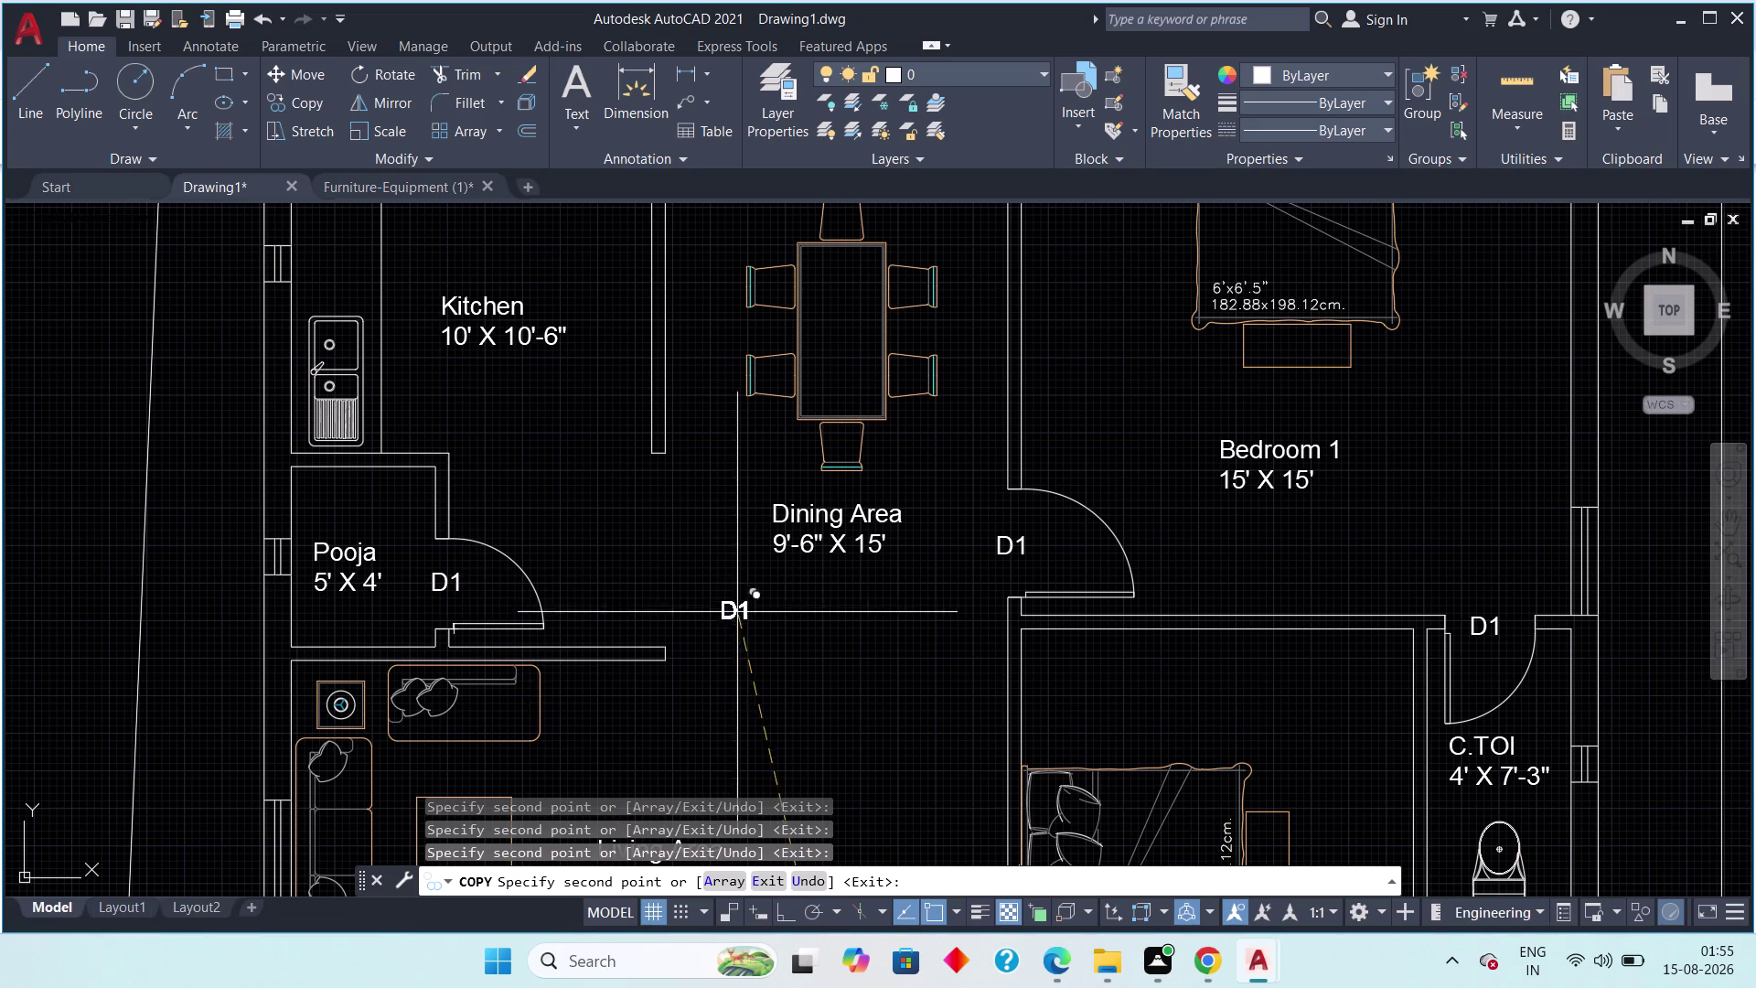
Pan around the whole plan to review the copied tags and end the copy command.
scroll(down, 3)
middle_drag(917, 675, 904, 639)
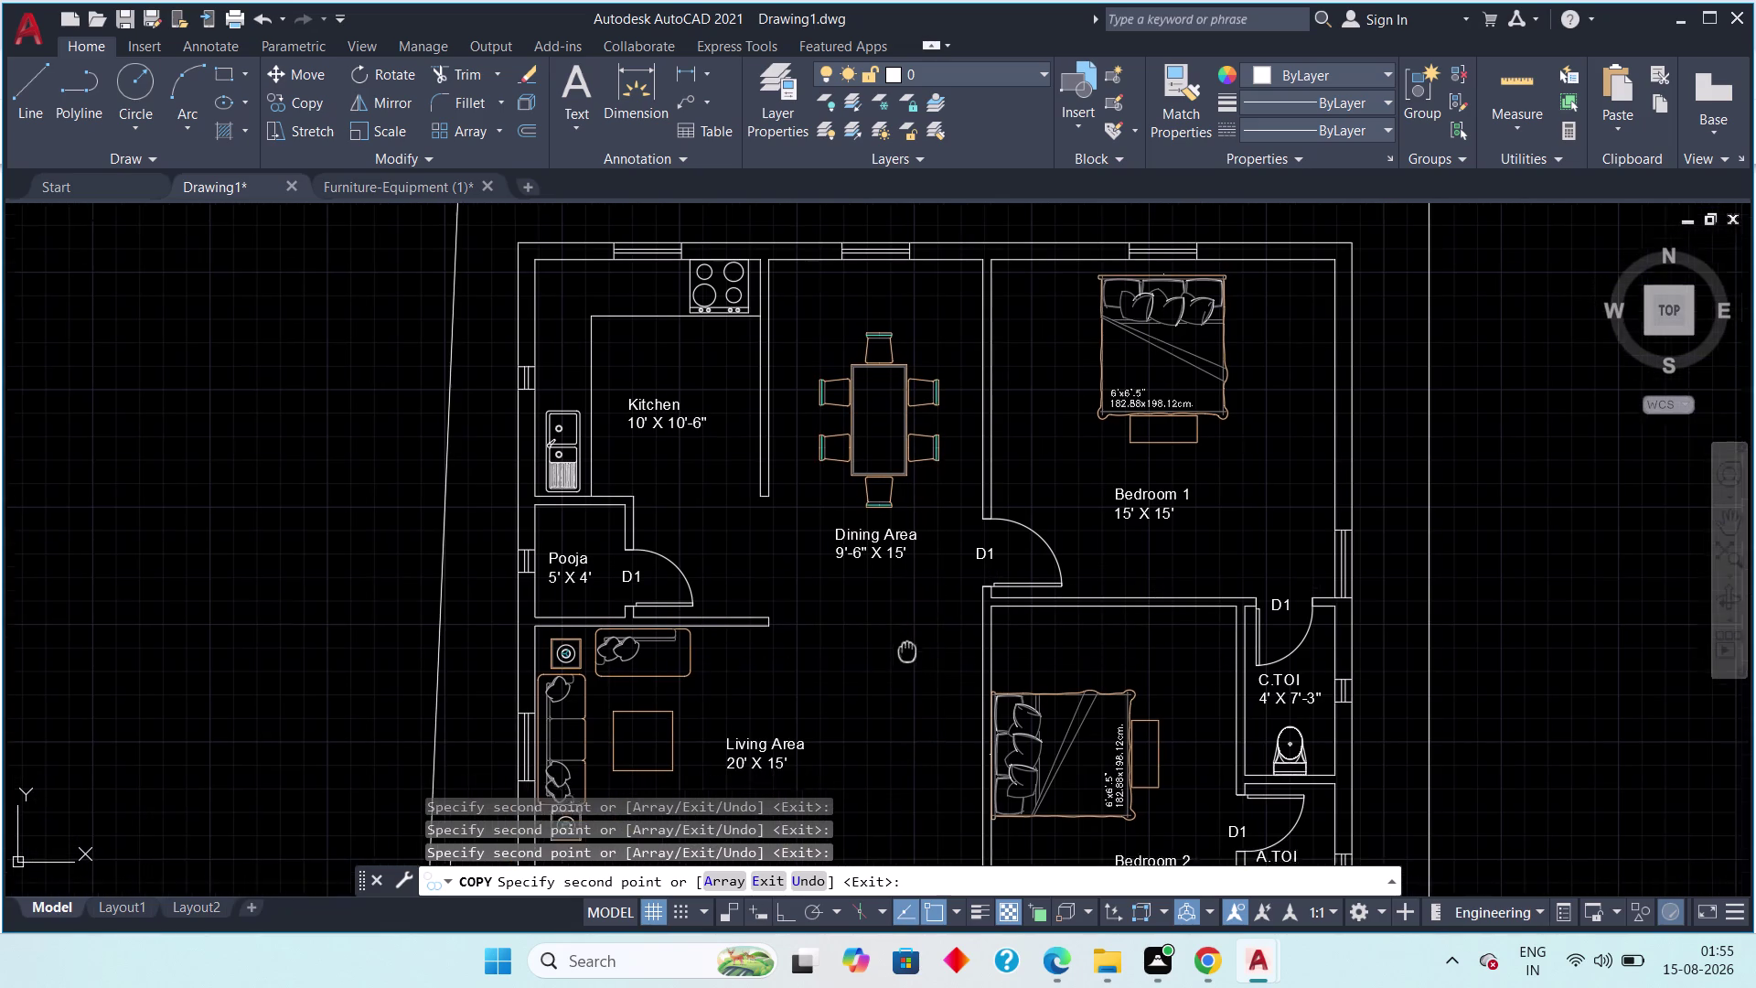
middle_drag(903, 639, 832, 430)
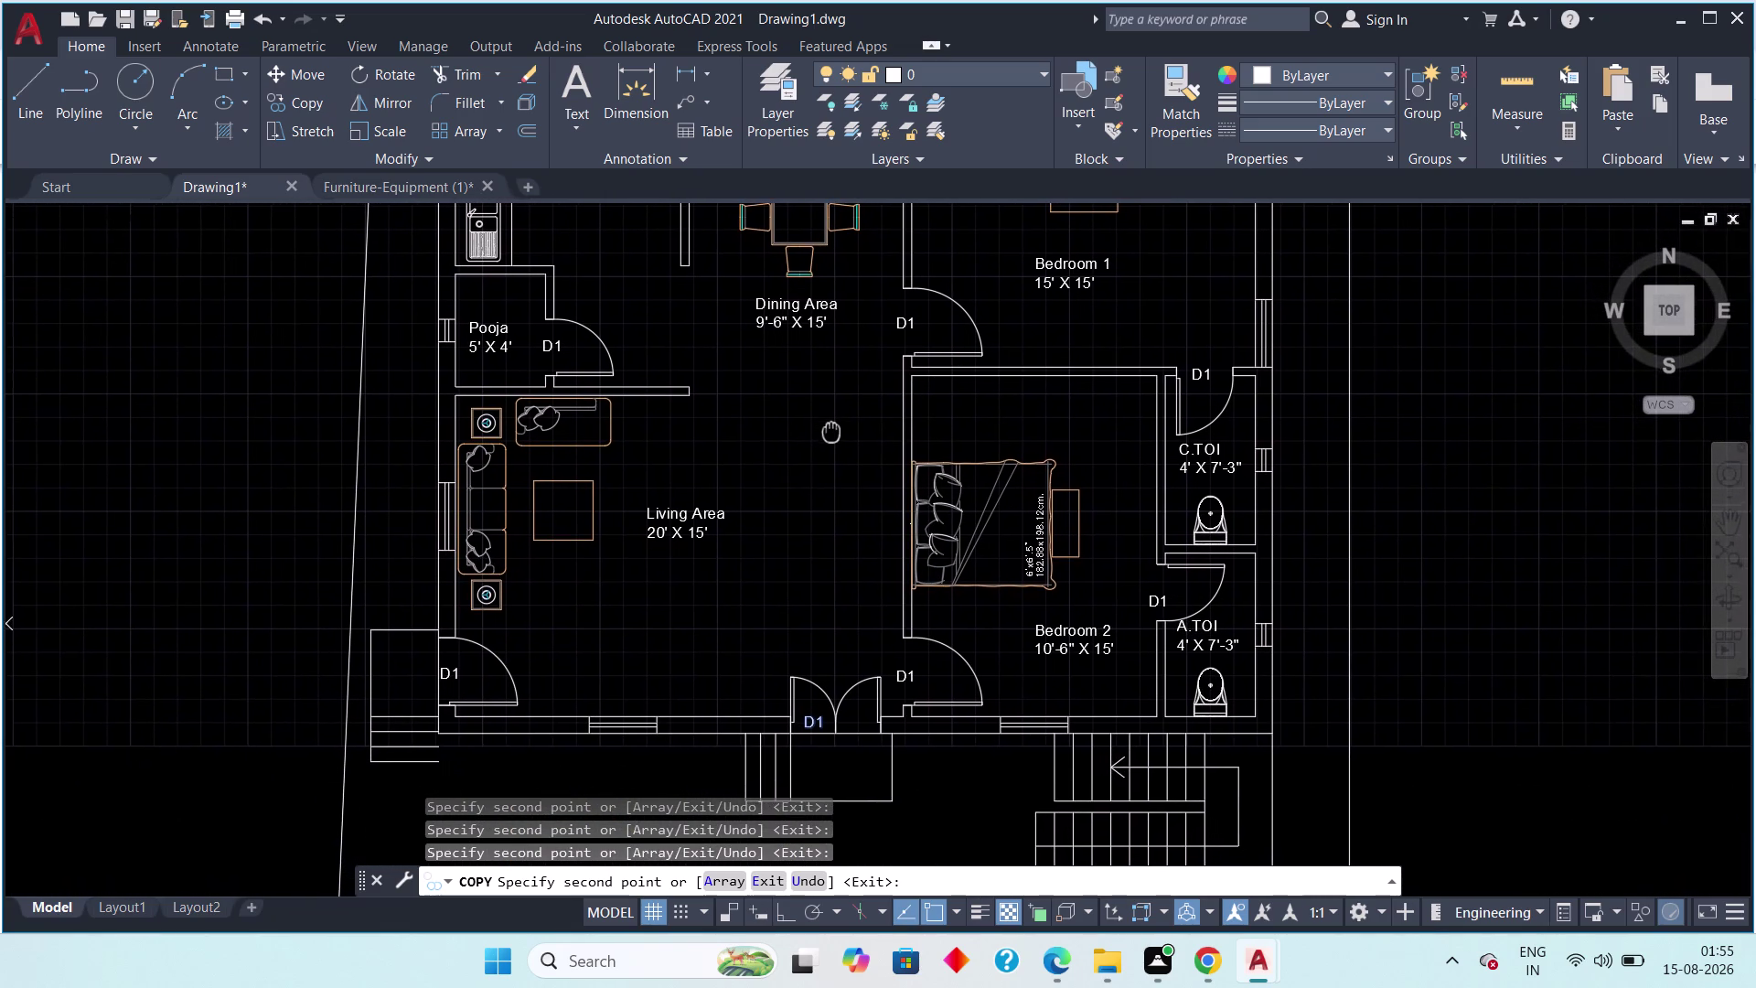
middle_drag(832, 430, 807, 459)
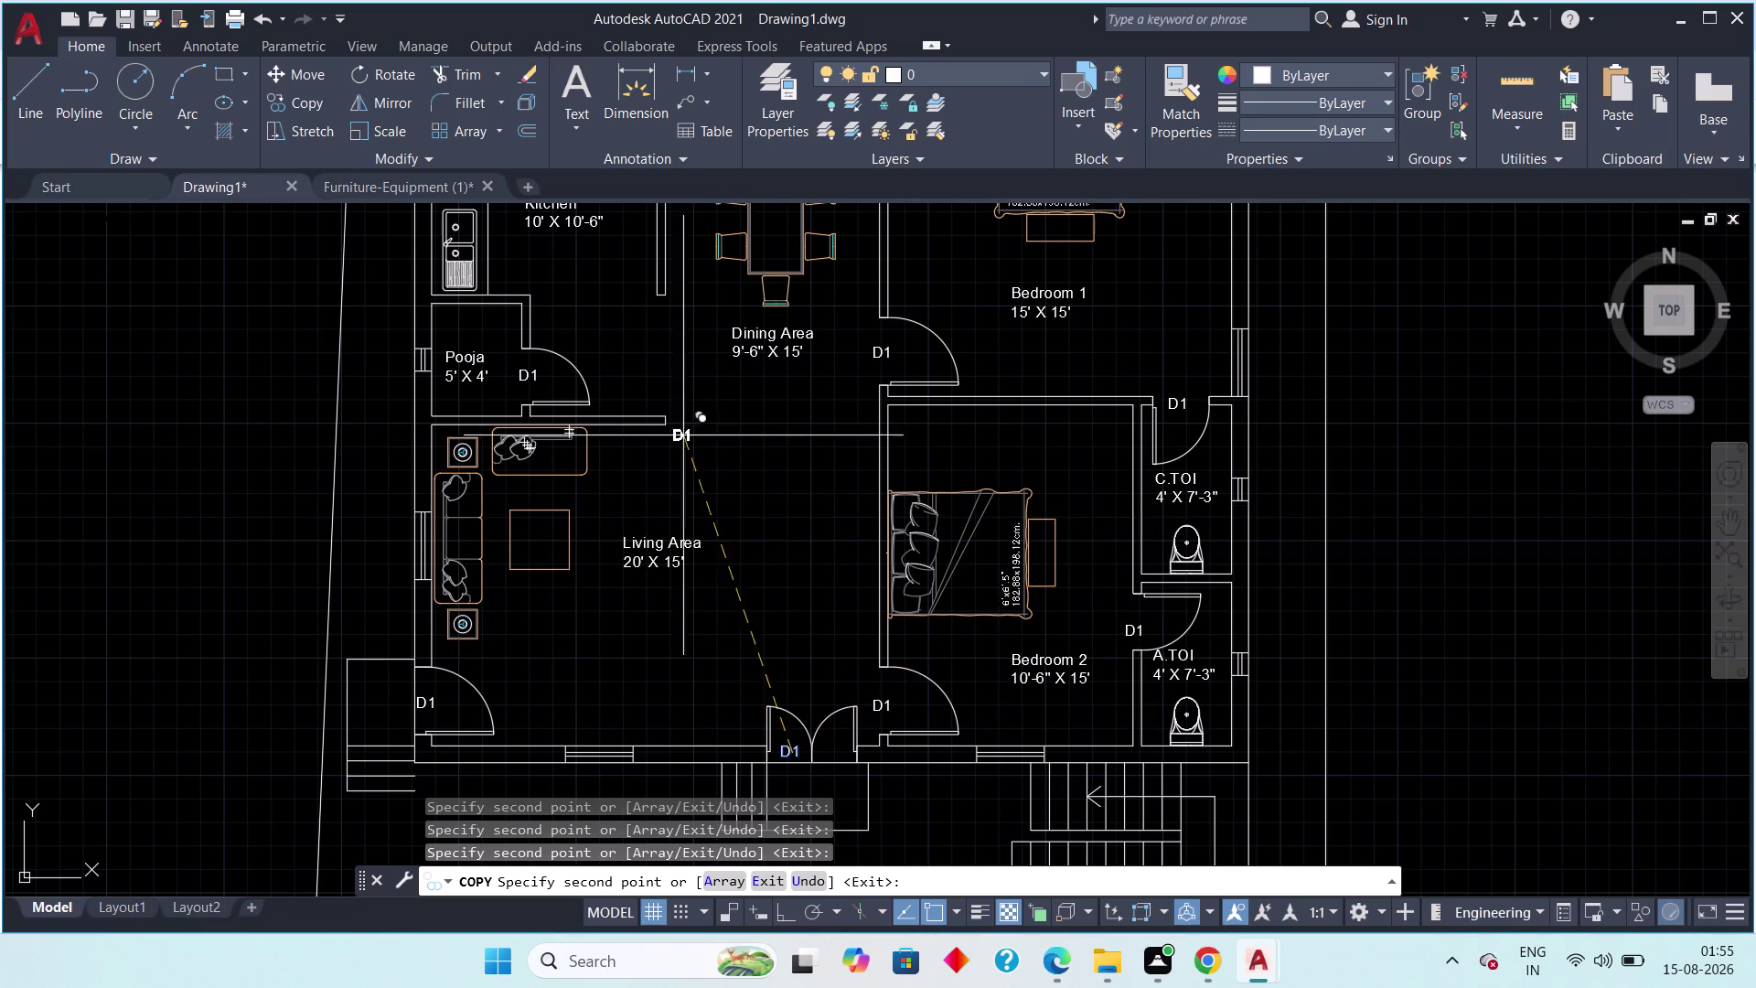
middle_drag(747, 489, 741, 673)
middle_click(741, 673)
middle_drag(739, 673, 715, 624)
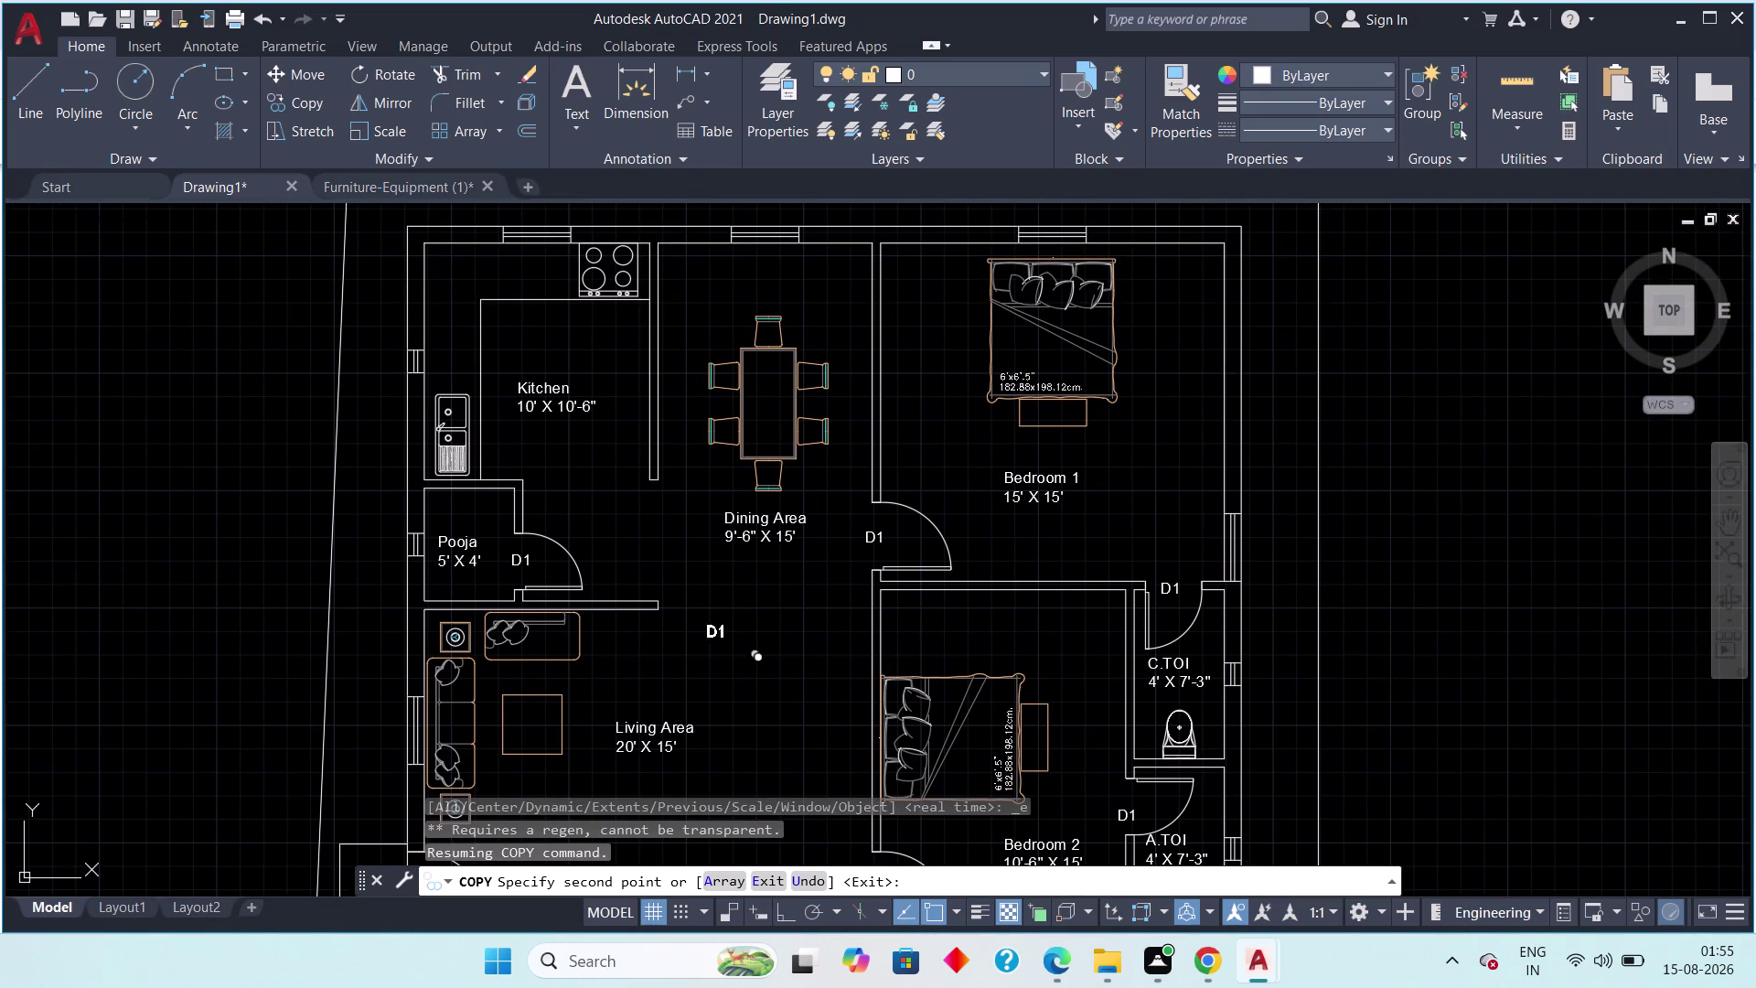
middle_drag(715, 624, 712, 607)
key(Escape)
key(Escape)
middle_drag(722, 679, 774, 624)
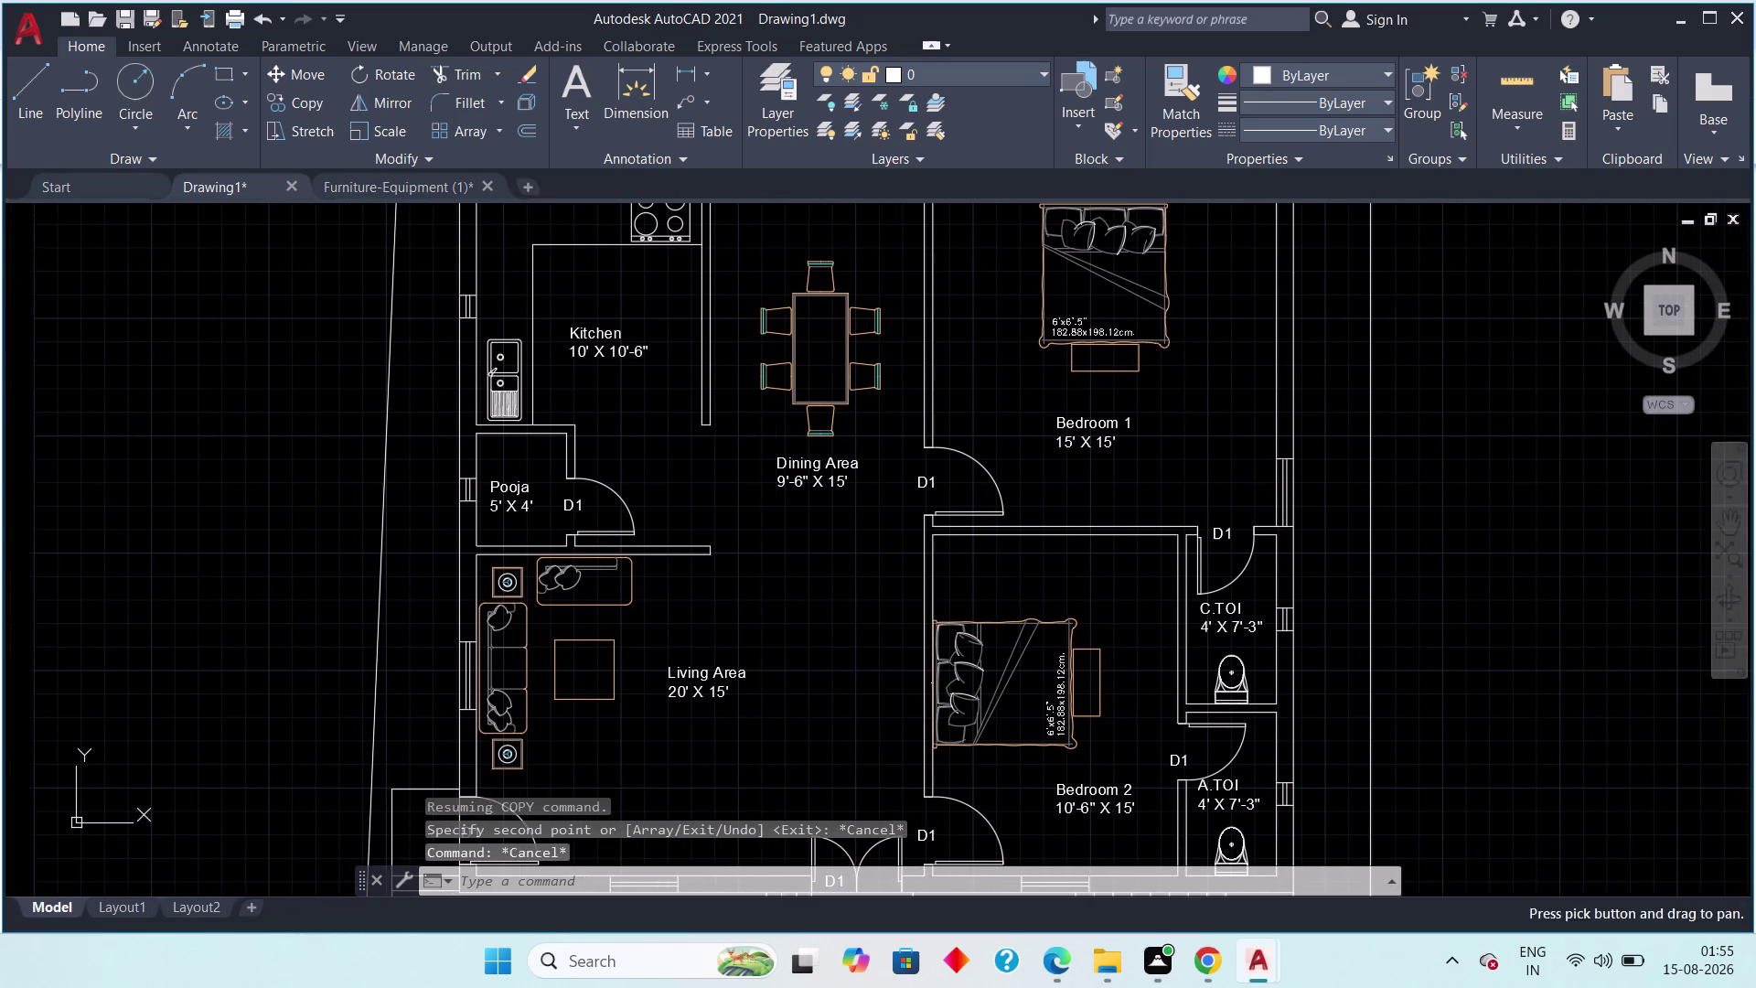
Change the Pooja door tag from D1 to D2.
scroll(down, 3)
middle_drag(771, 698, 736, 650)
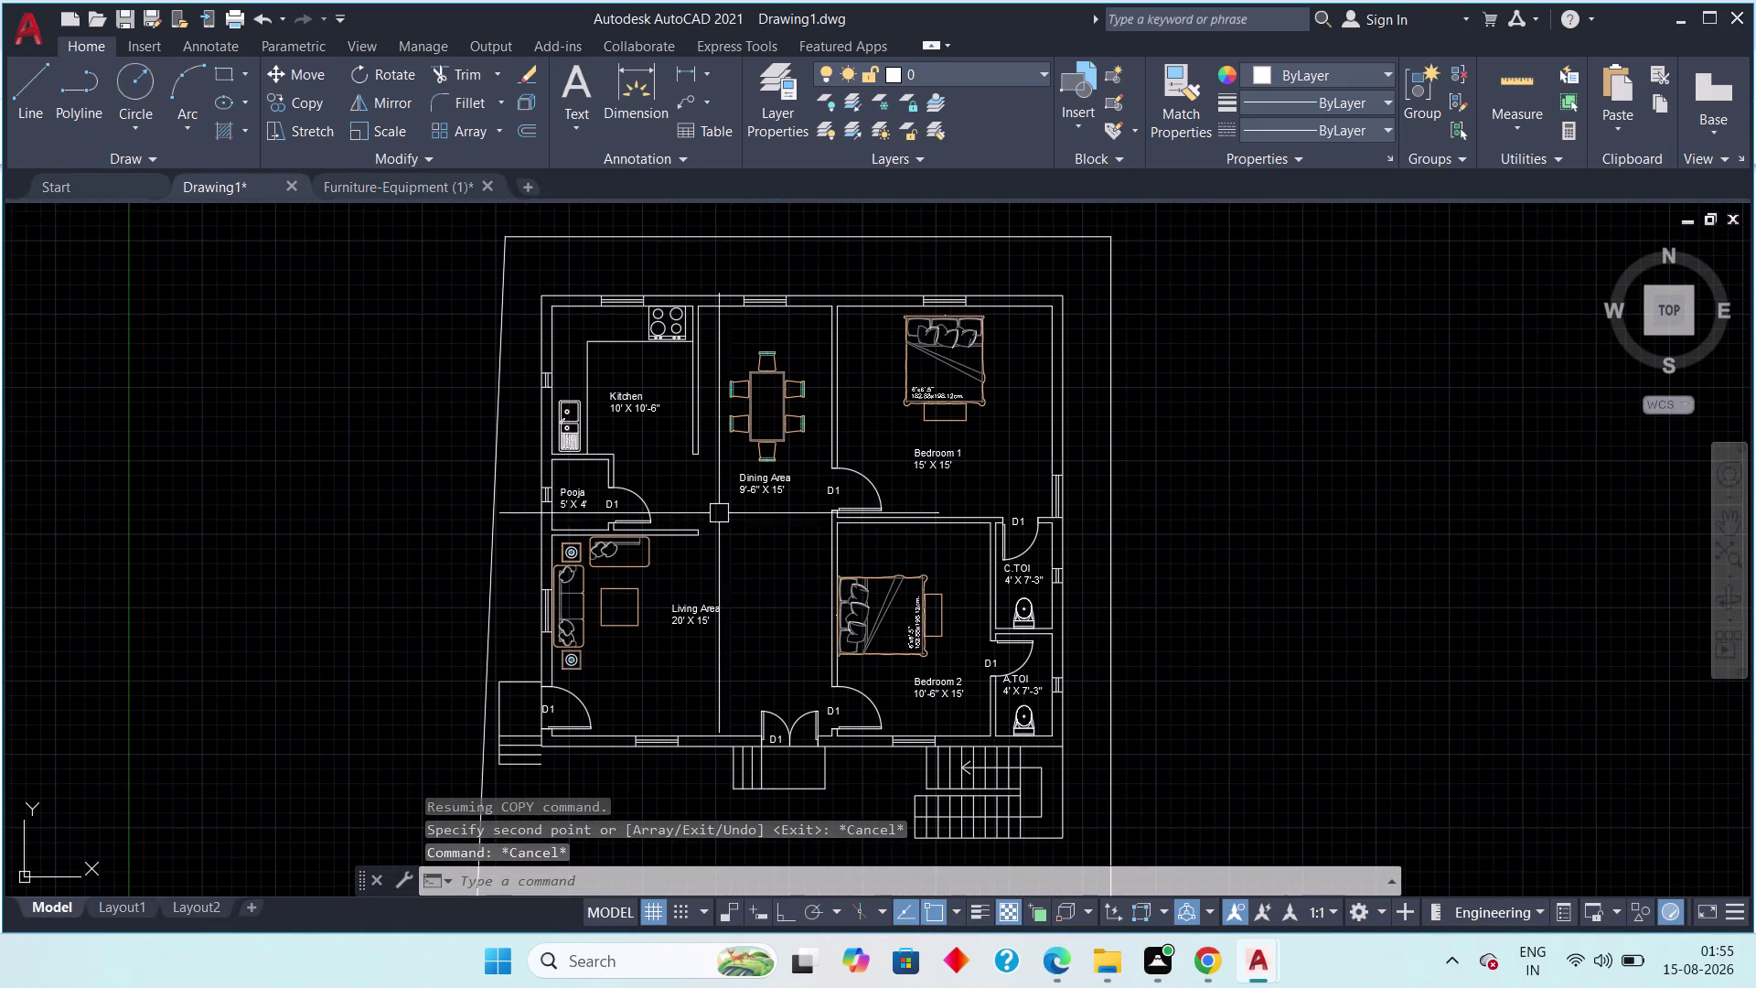
scroll(up, 3)
scroll(up, 3)
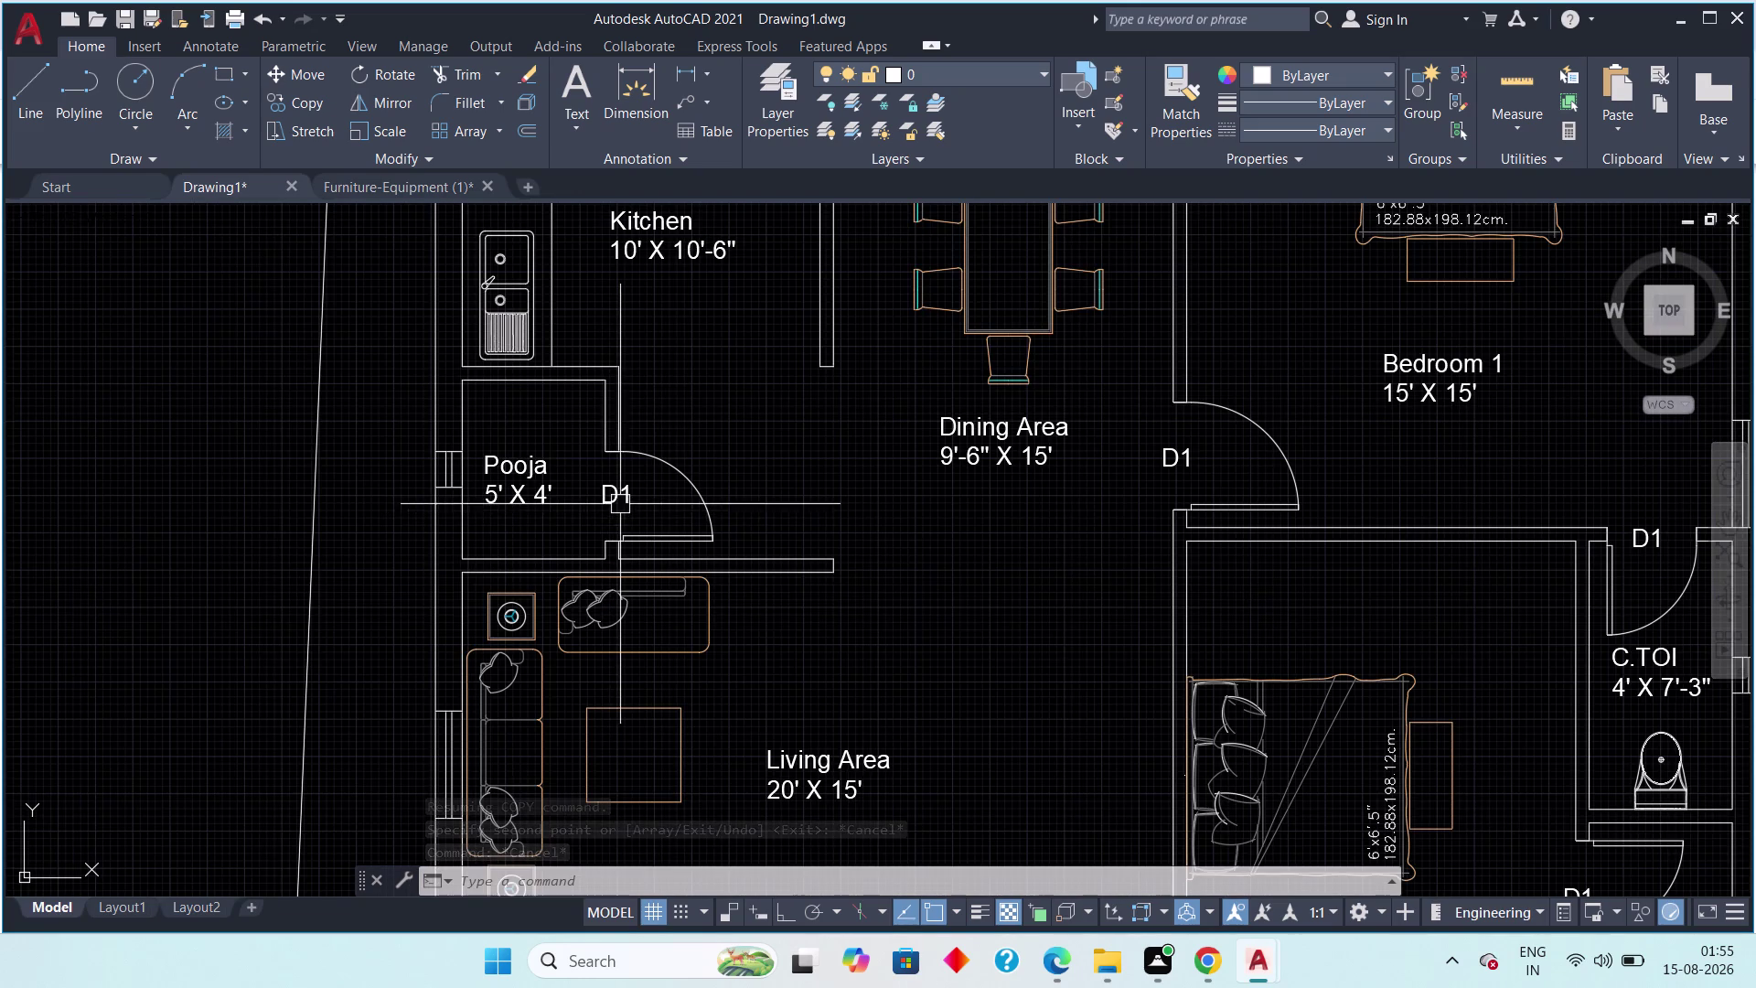
double_click(615, 495)
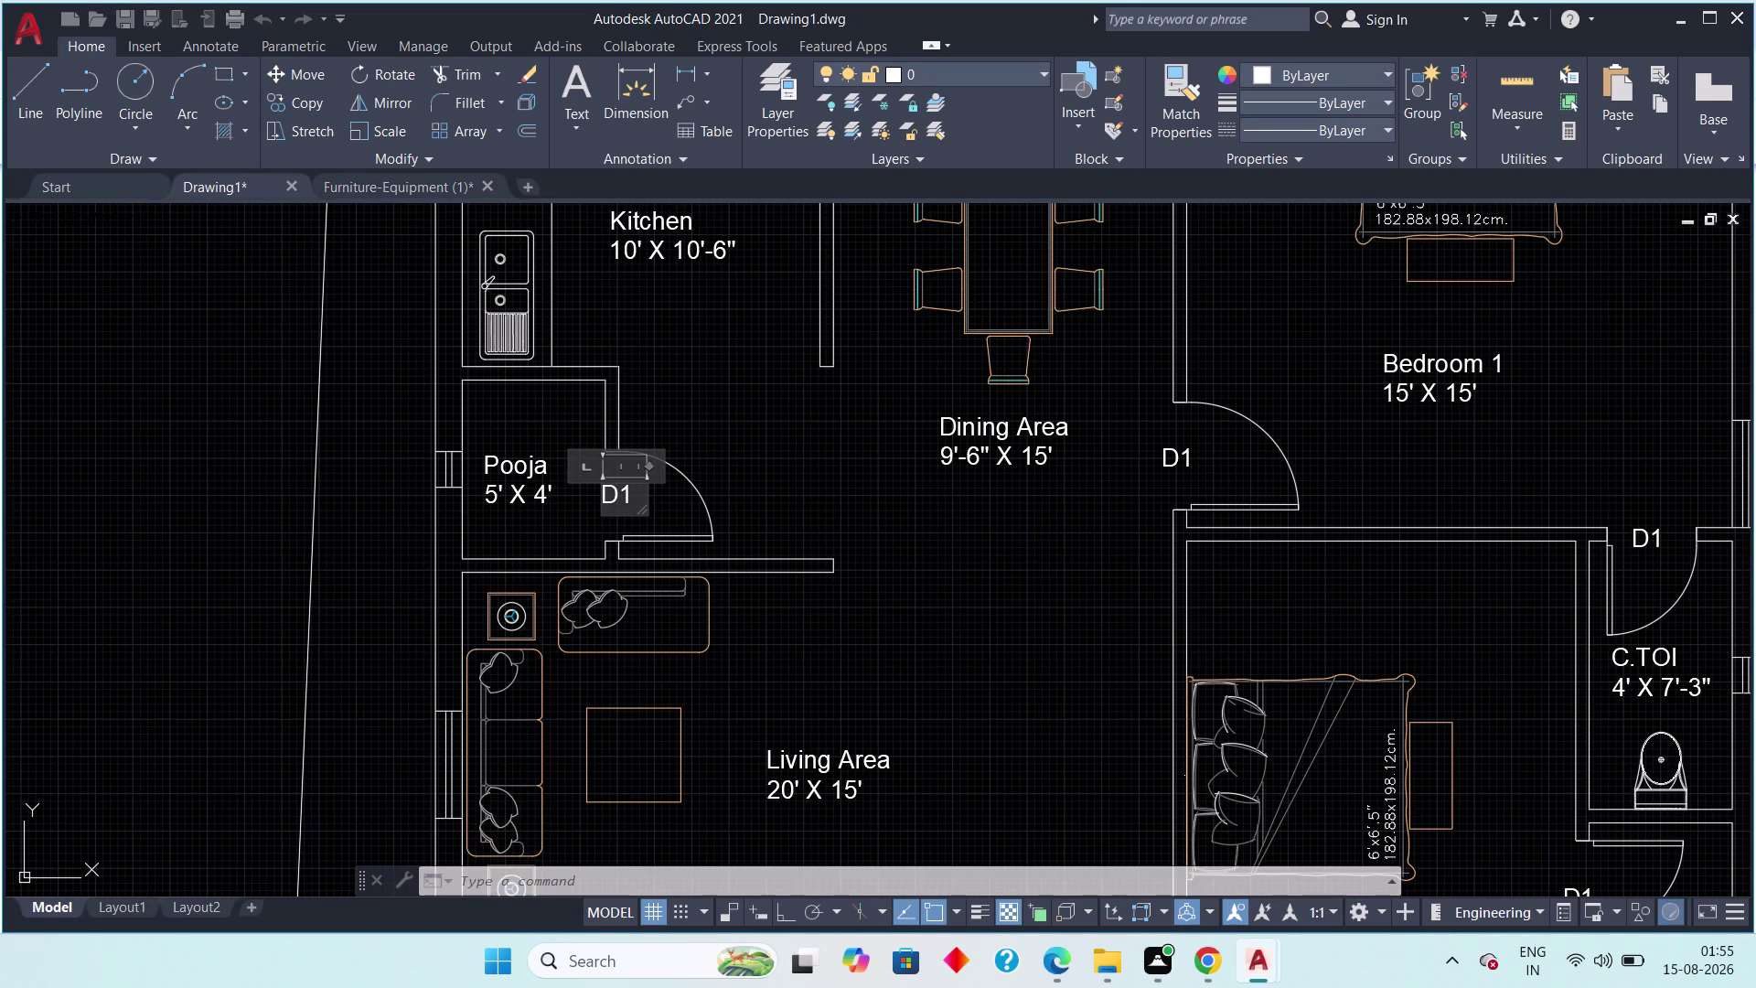
click(629, 498)
key(BackSpace)
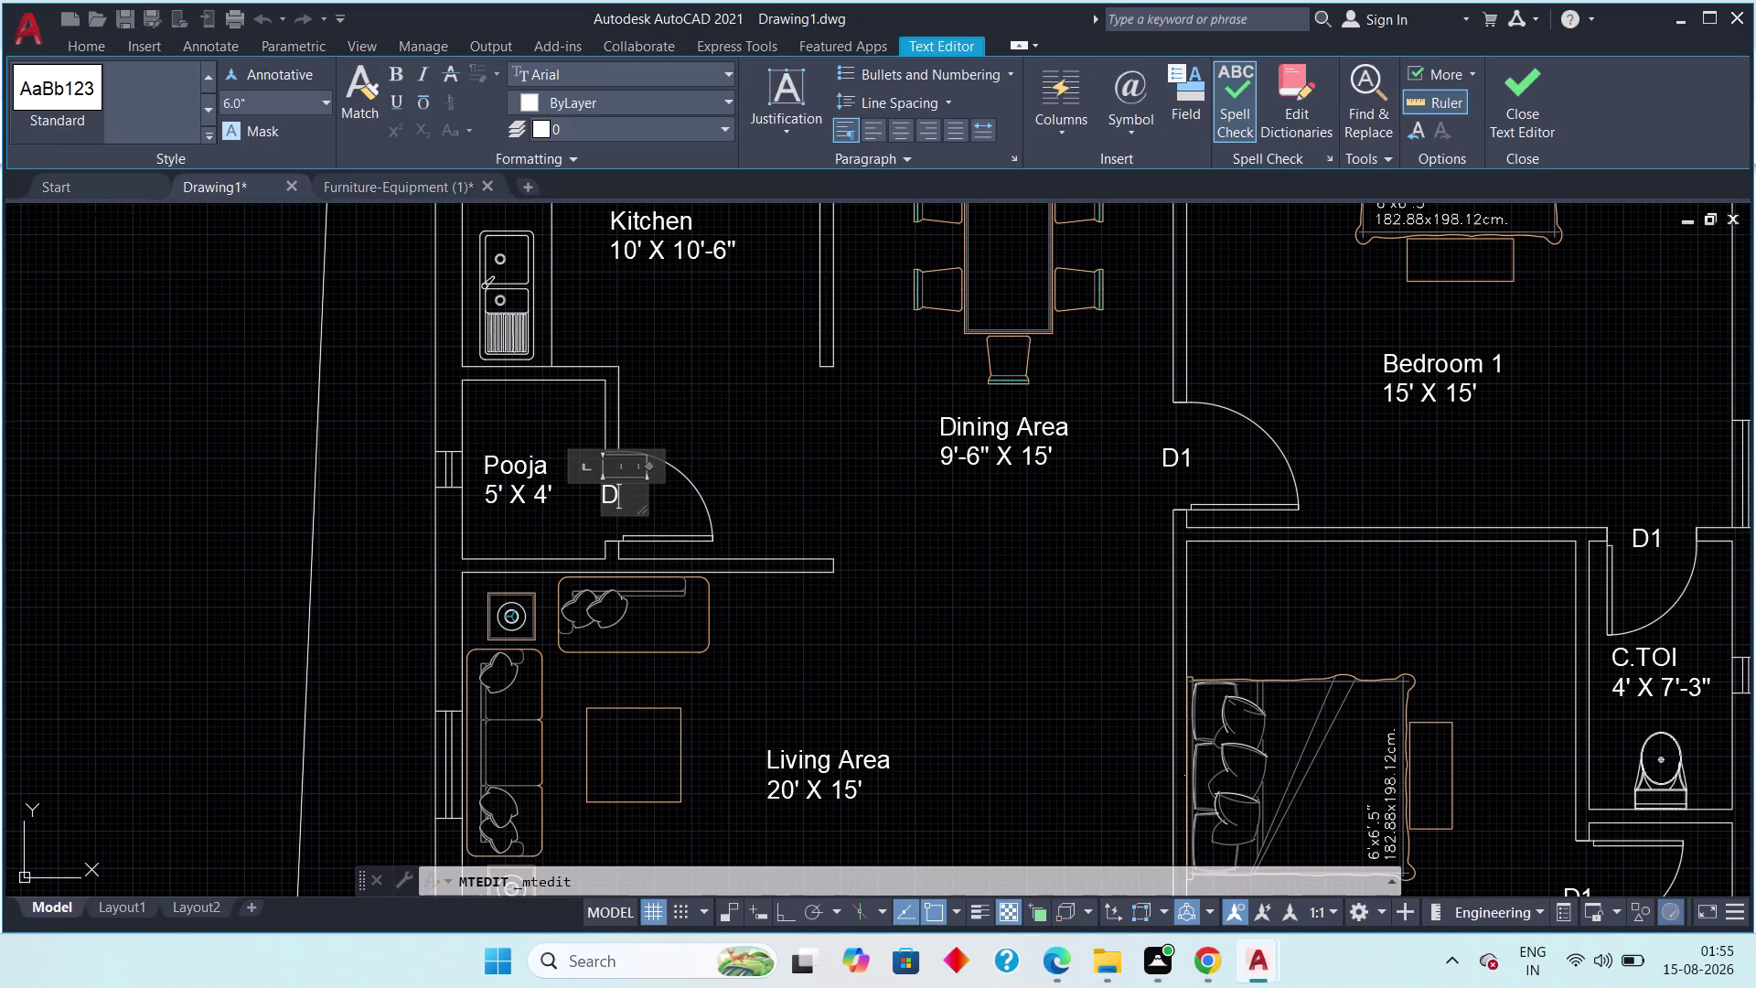
key(2)
click(1511, 83)
Correct the Pooja door tag from D2 to D3.
scroll(down, 3)
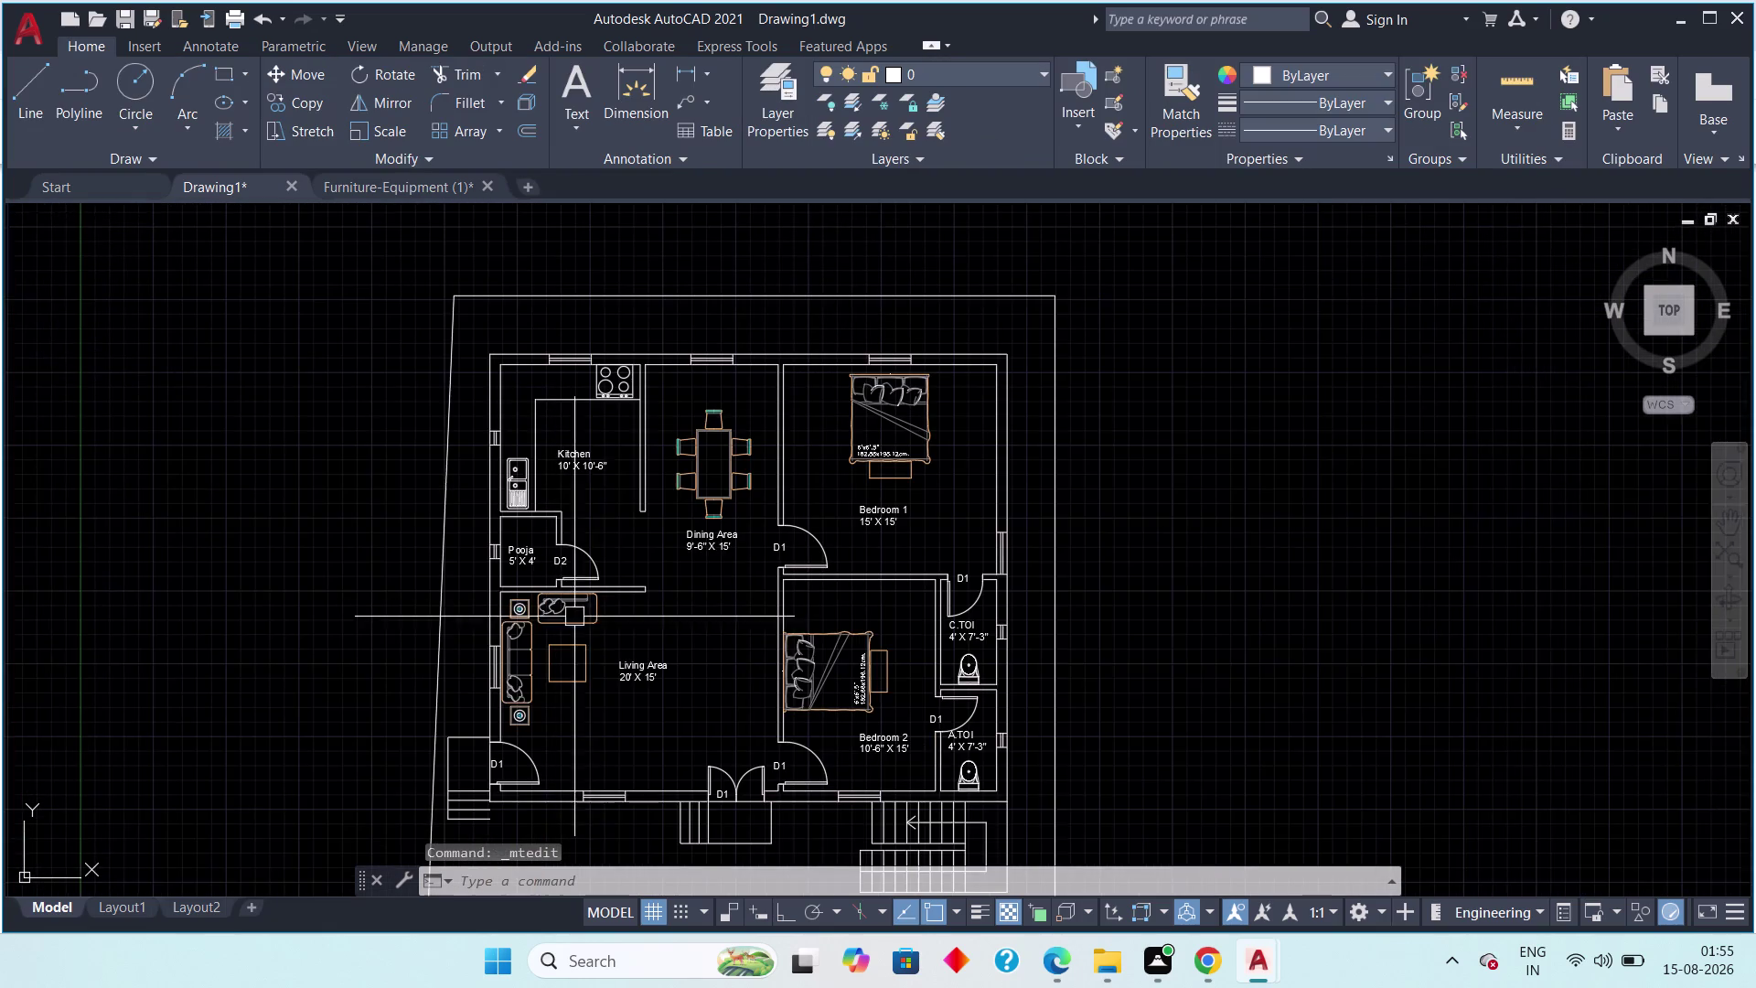
middle_drag(594, 632, 309, 462)
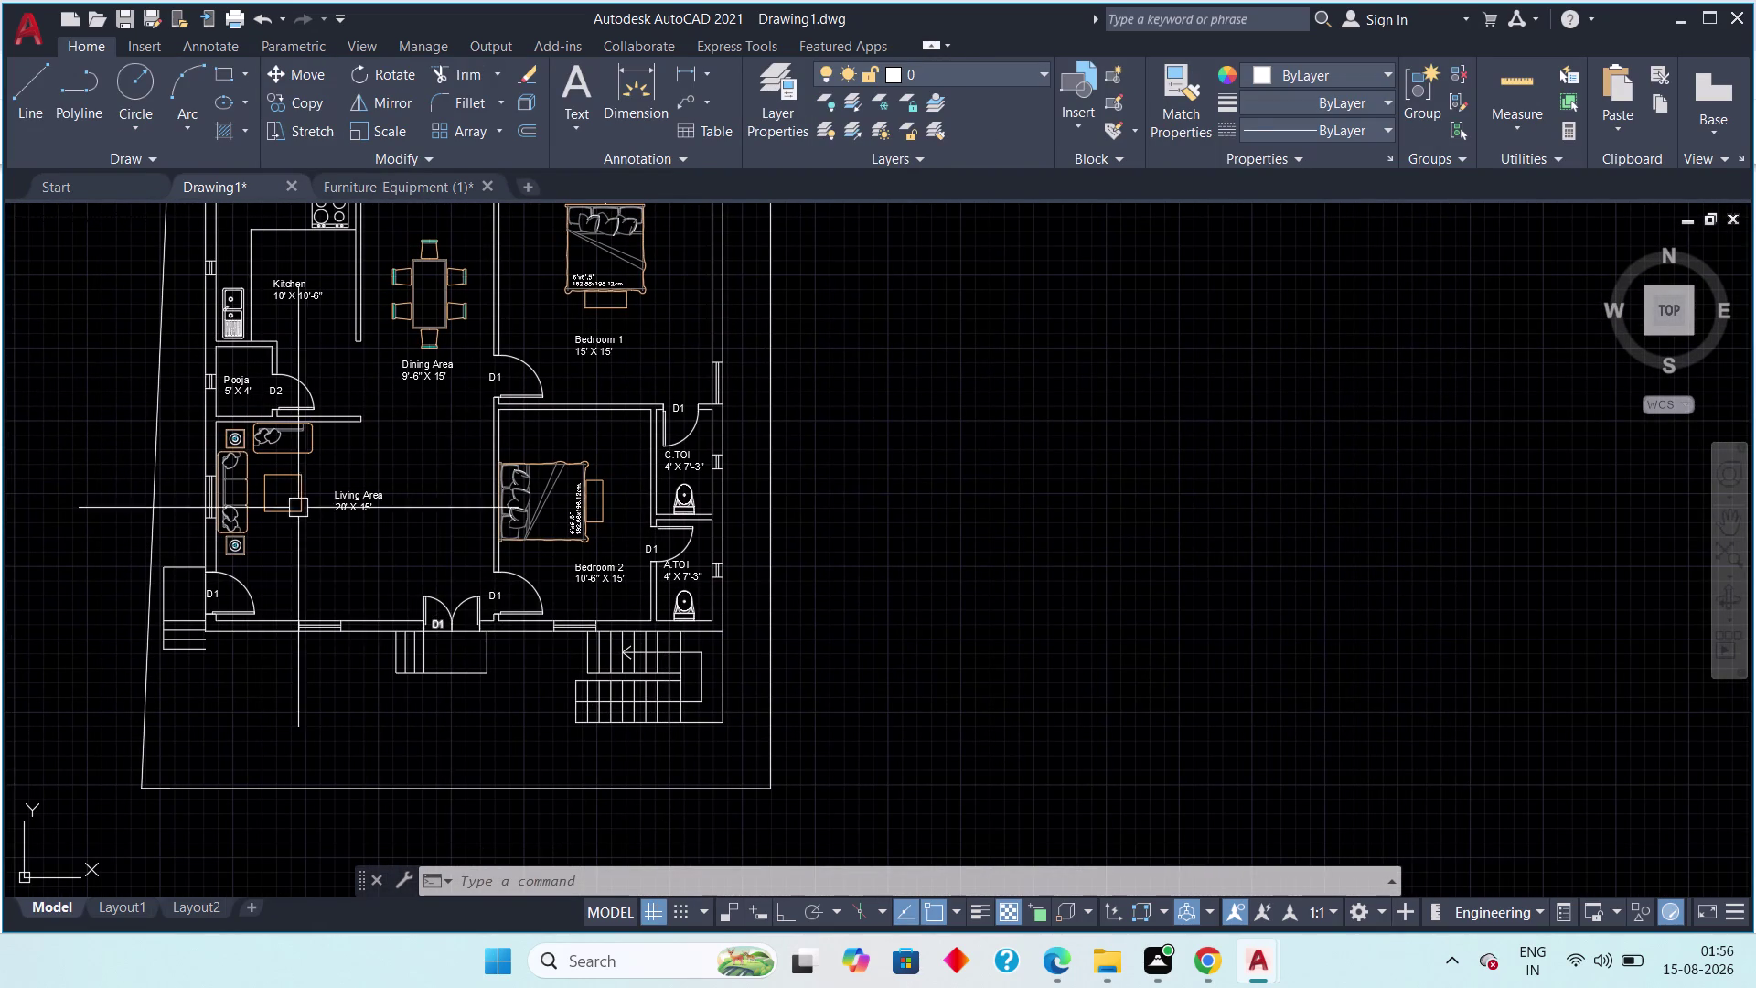
scroll(up, 3)
double_click(323, 371)
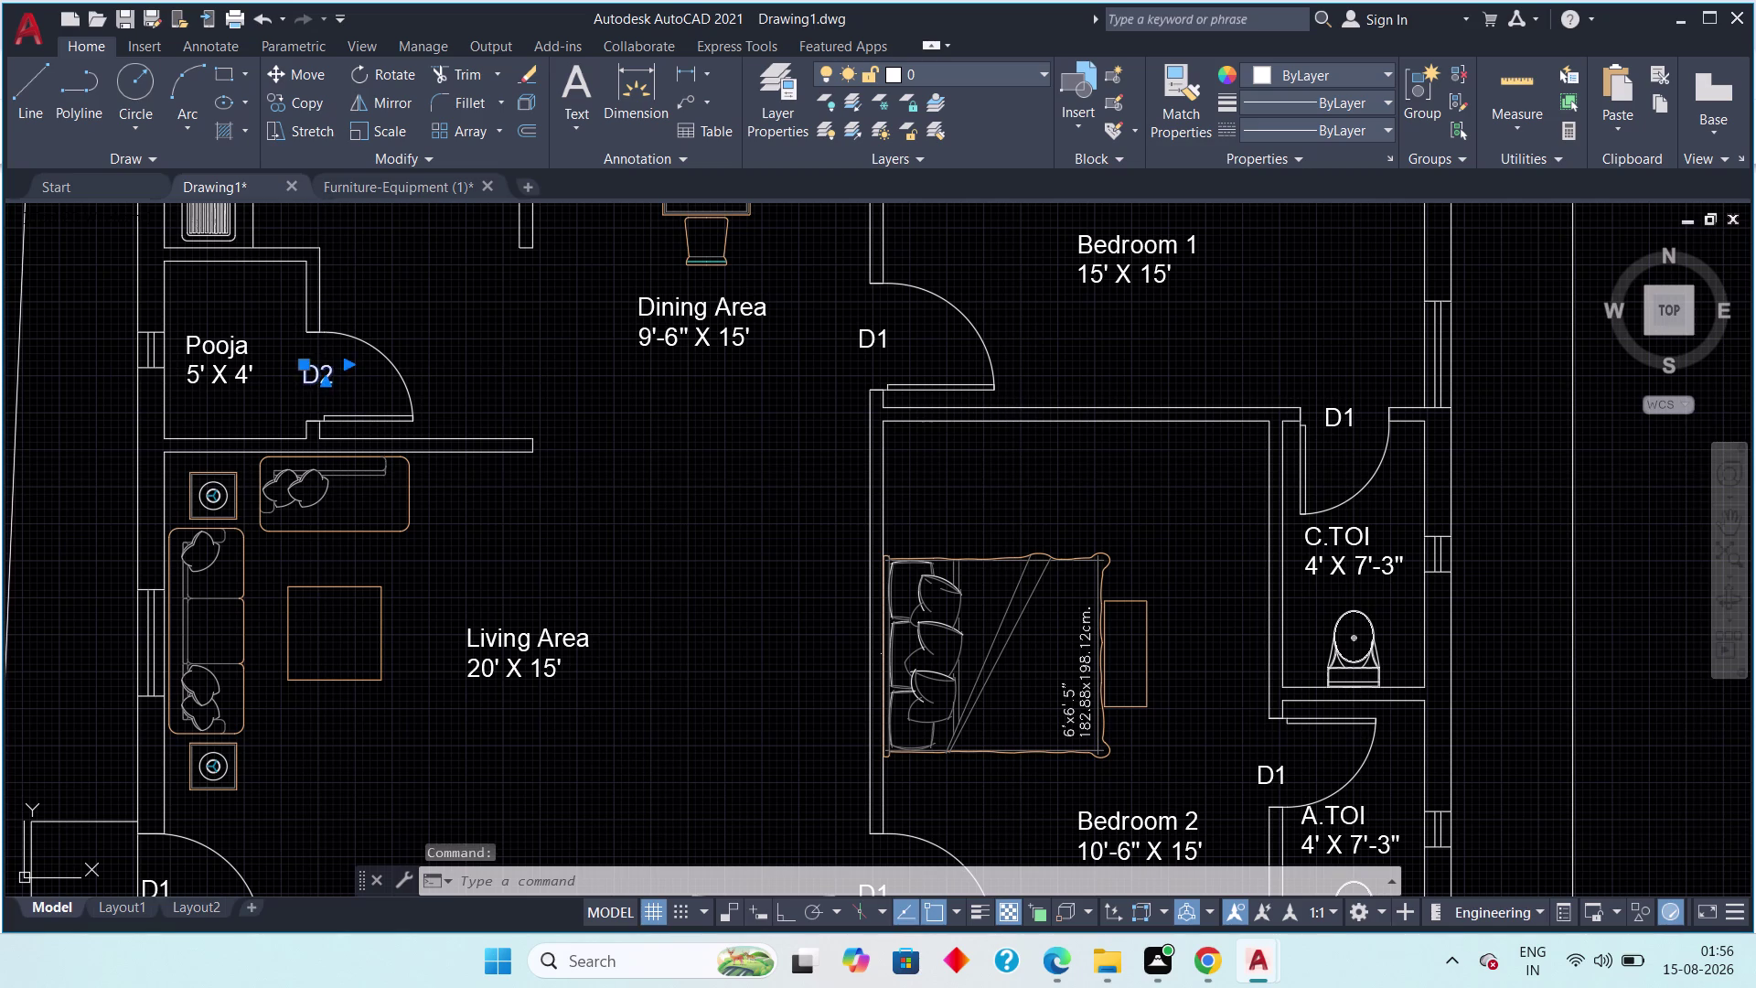
click(335, 378)
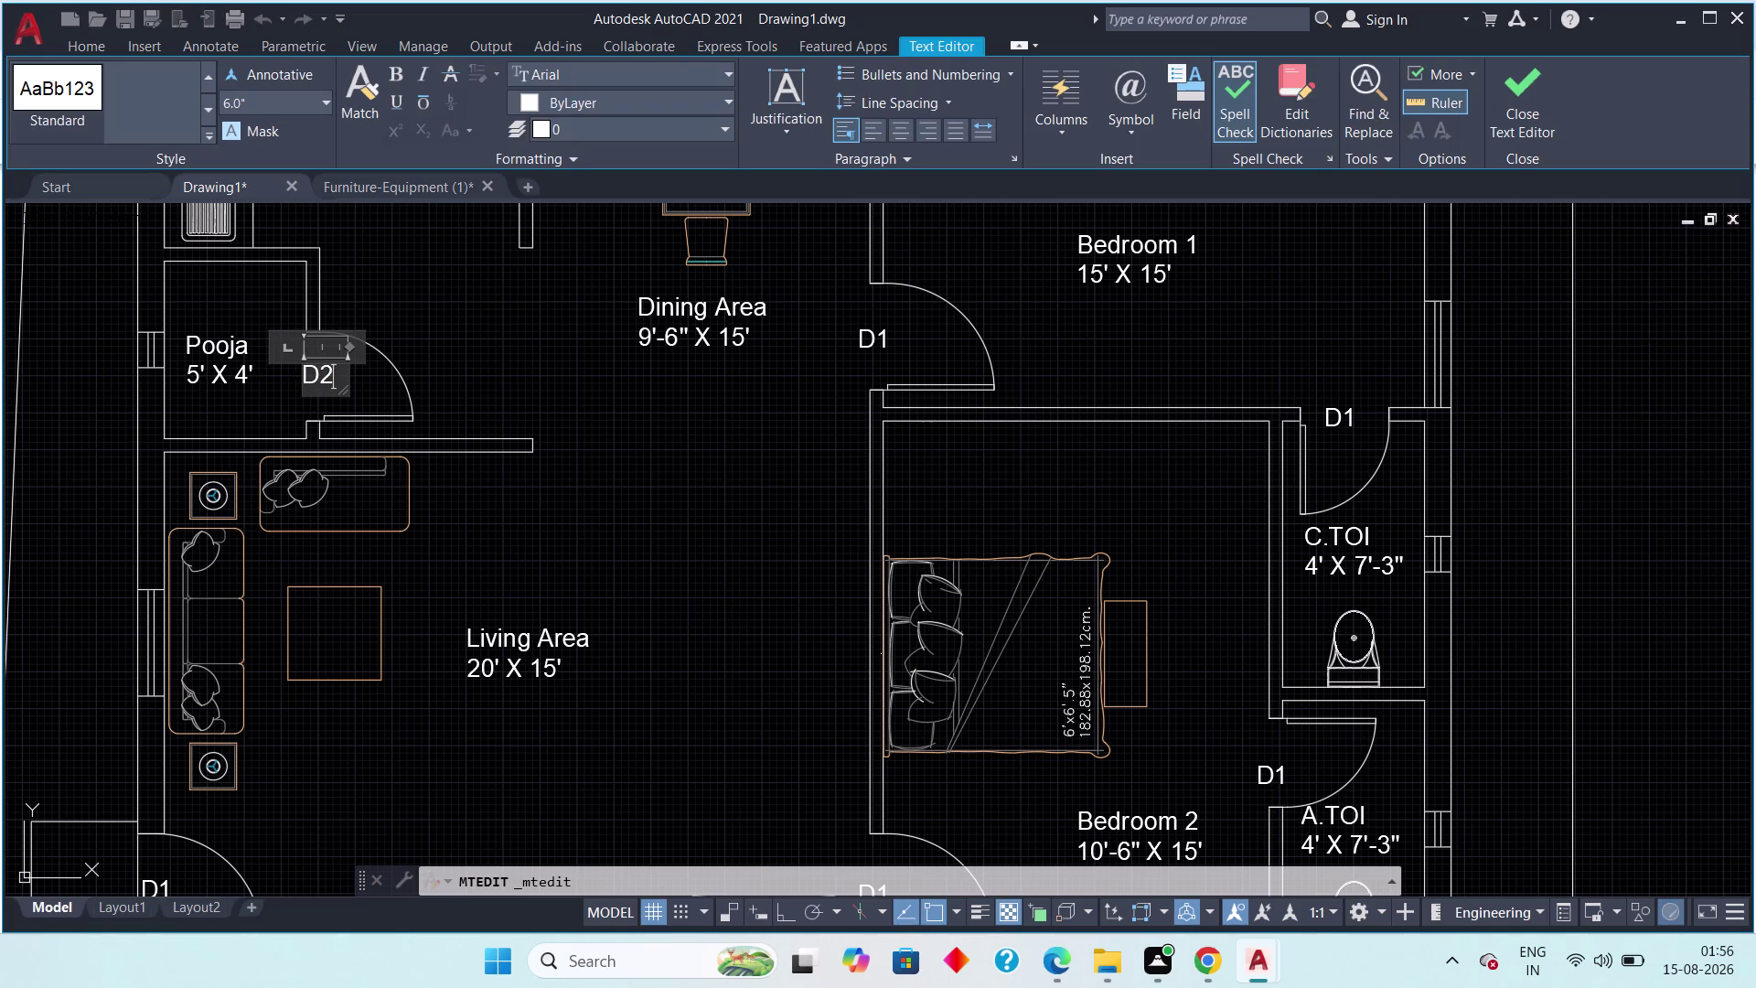
key(BackSpace)
key(3)
click(1536, 92)
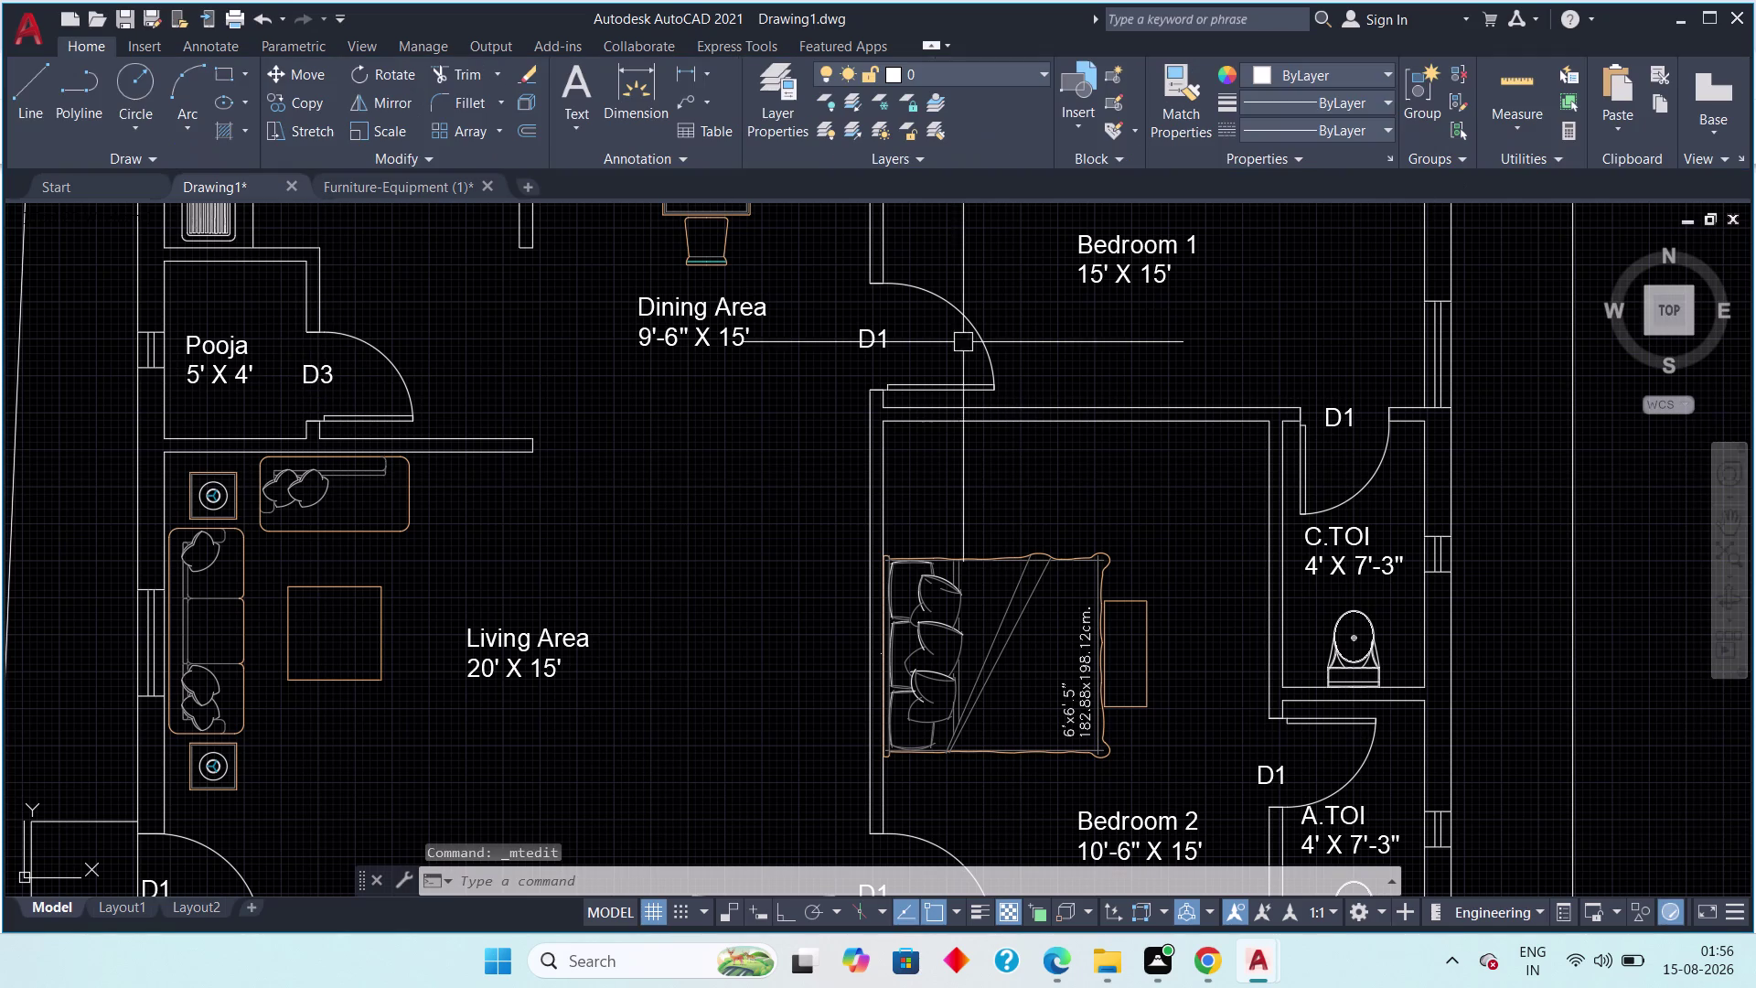
Retag the Dining Area door as D2.
scroll(down, 3)
middle_drag(985, 396, 768, 449)
scroll(up, 3)
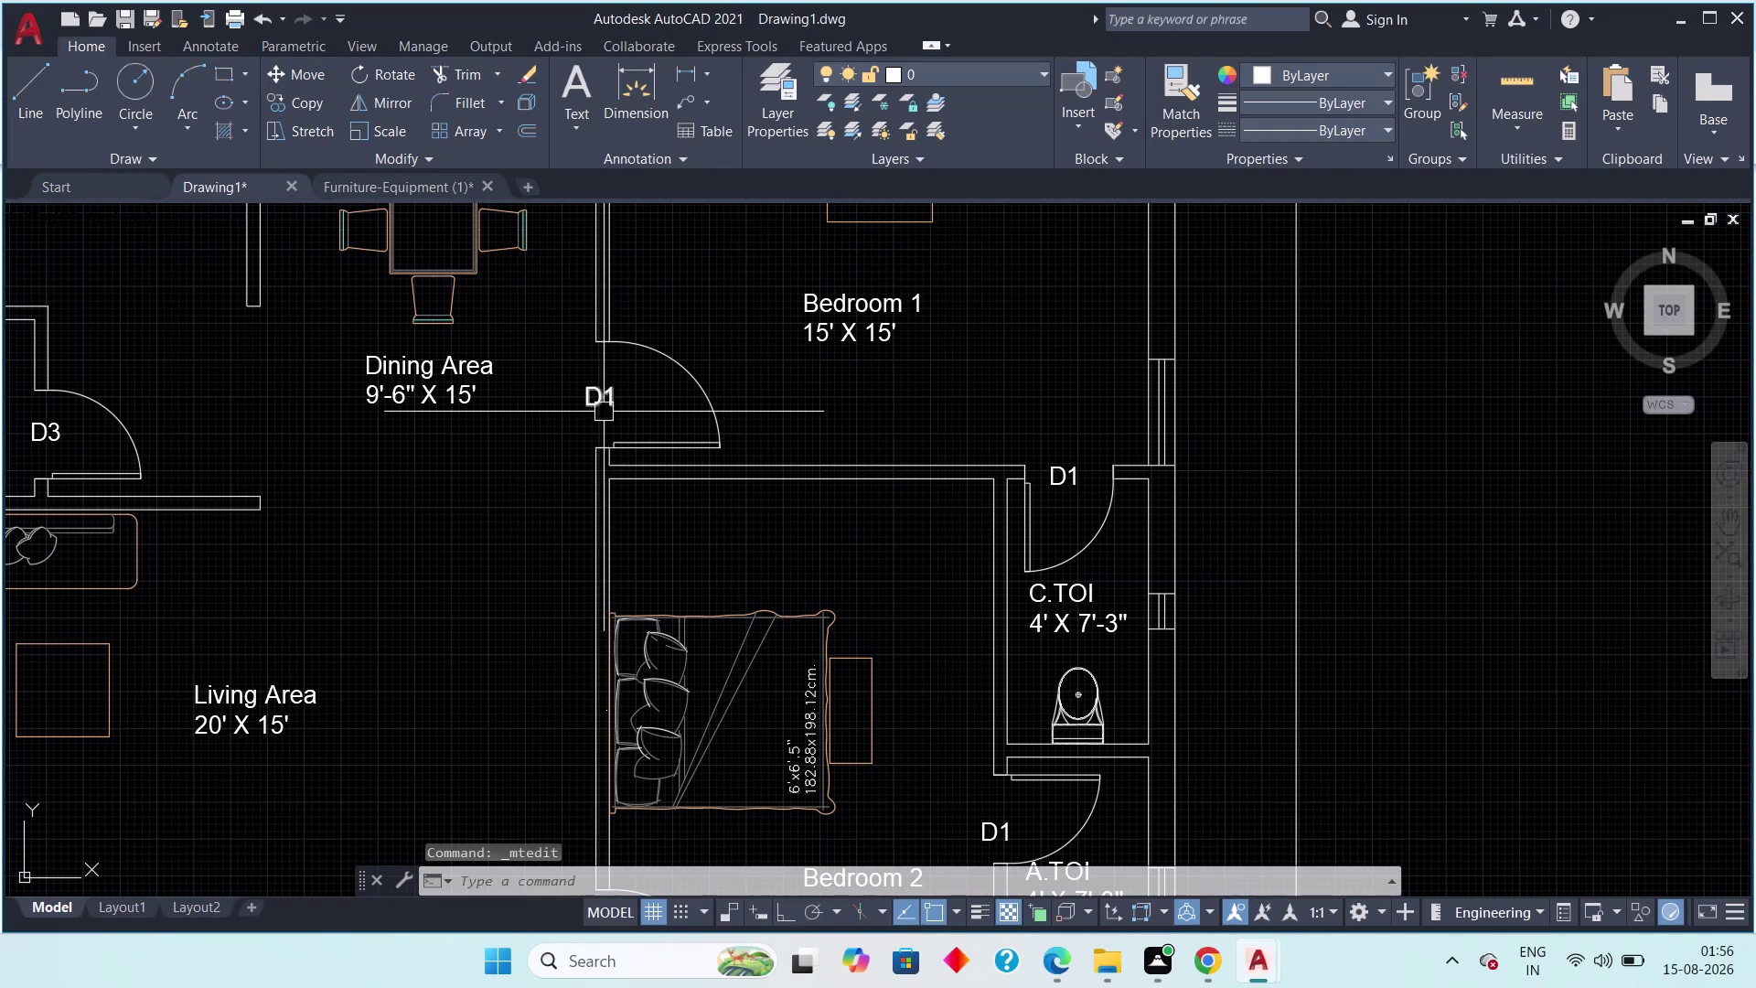
double_click(601, 406)
click(626, 400)
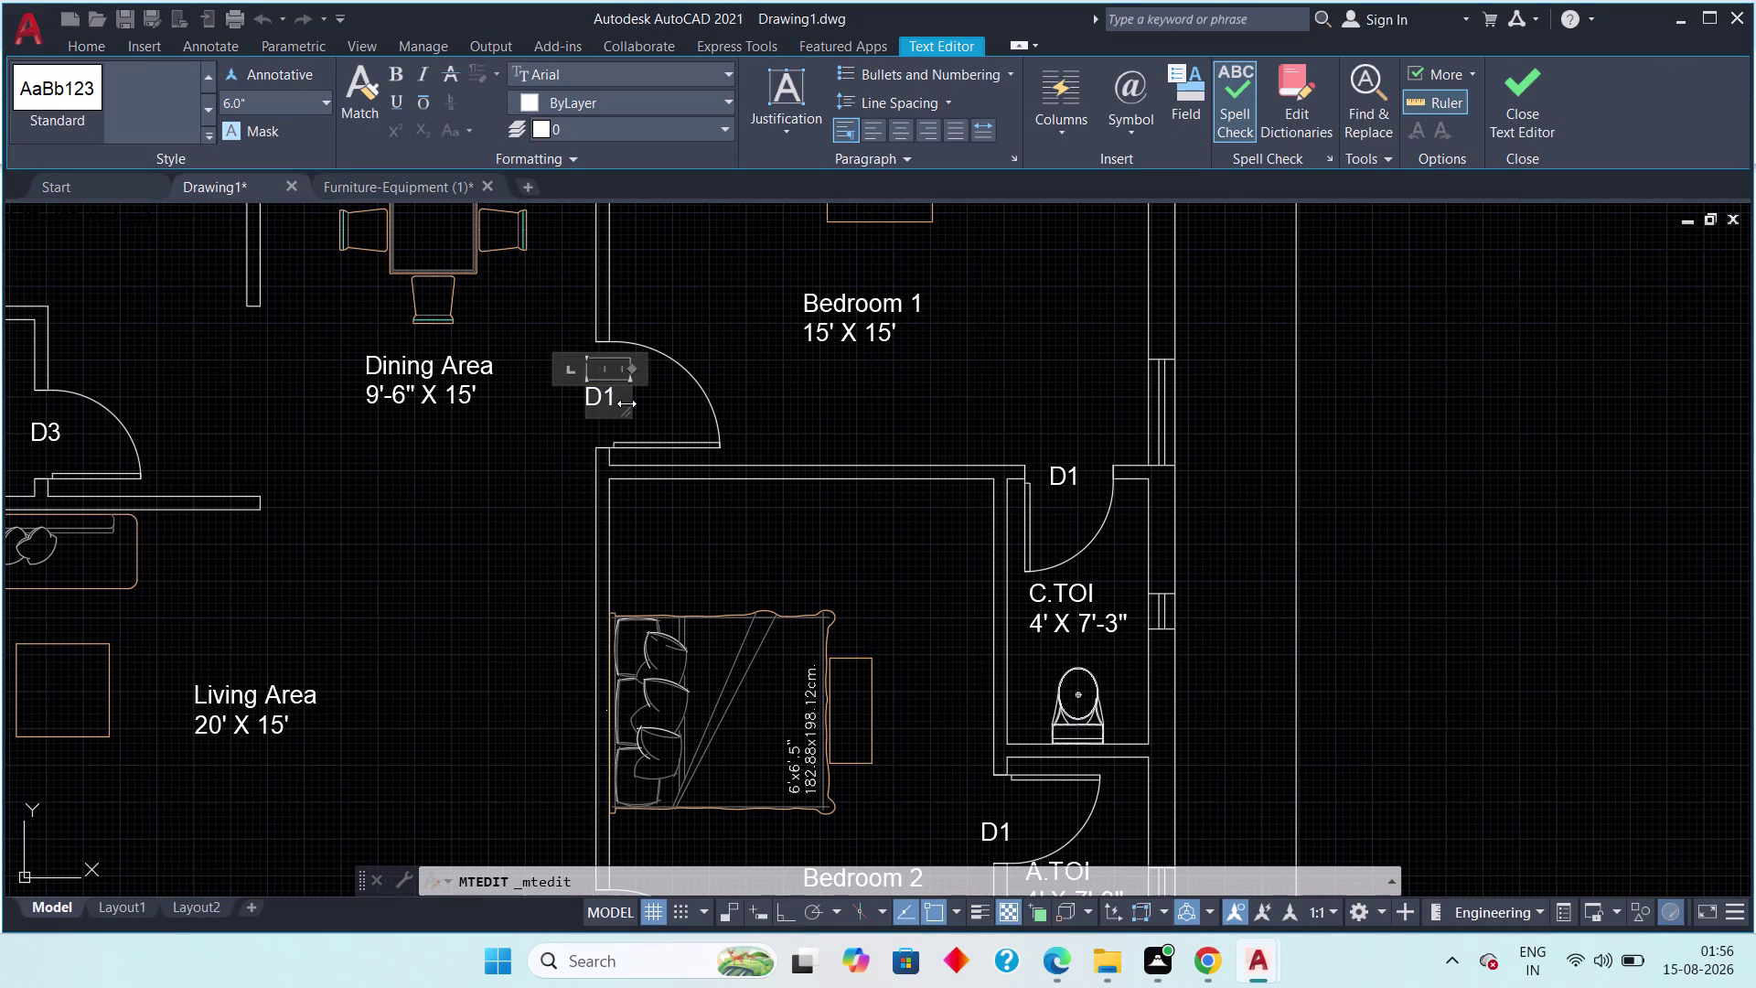
key(BackSpace)
key(2)
click(1547, 88)
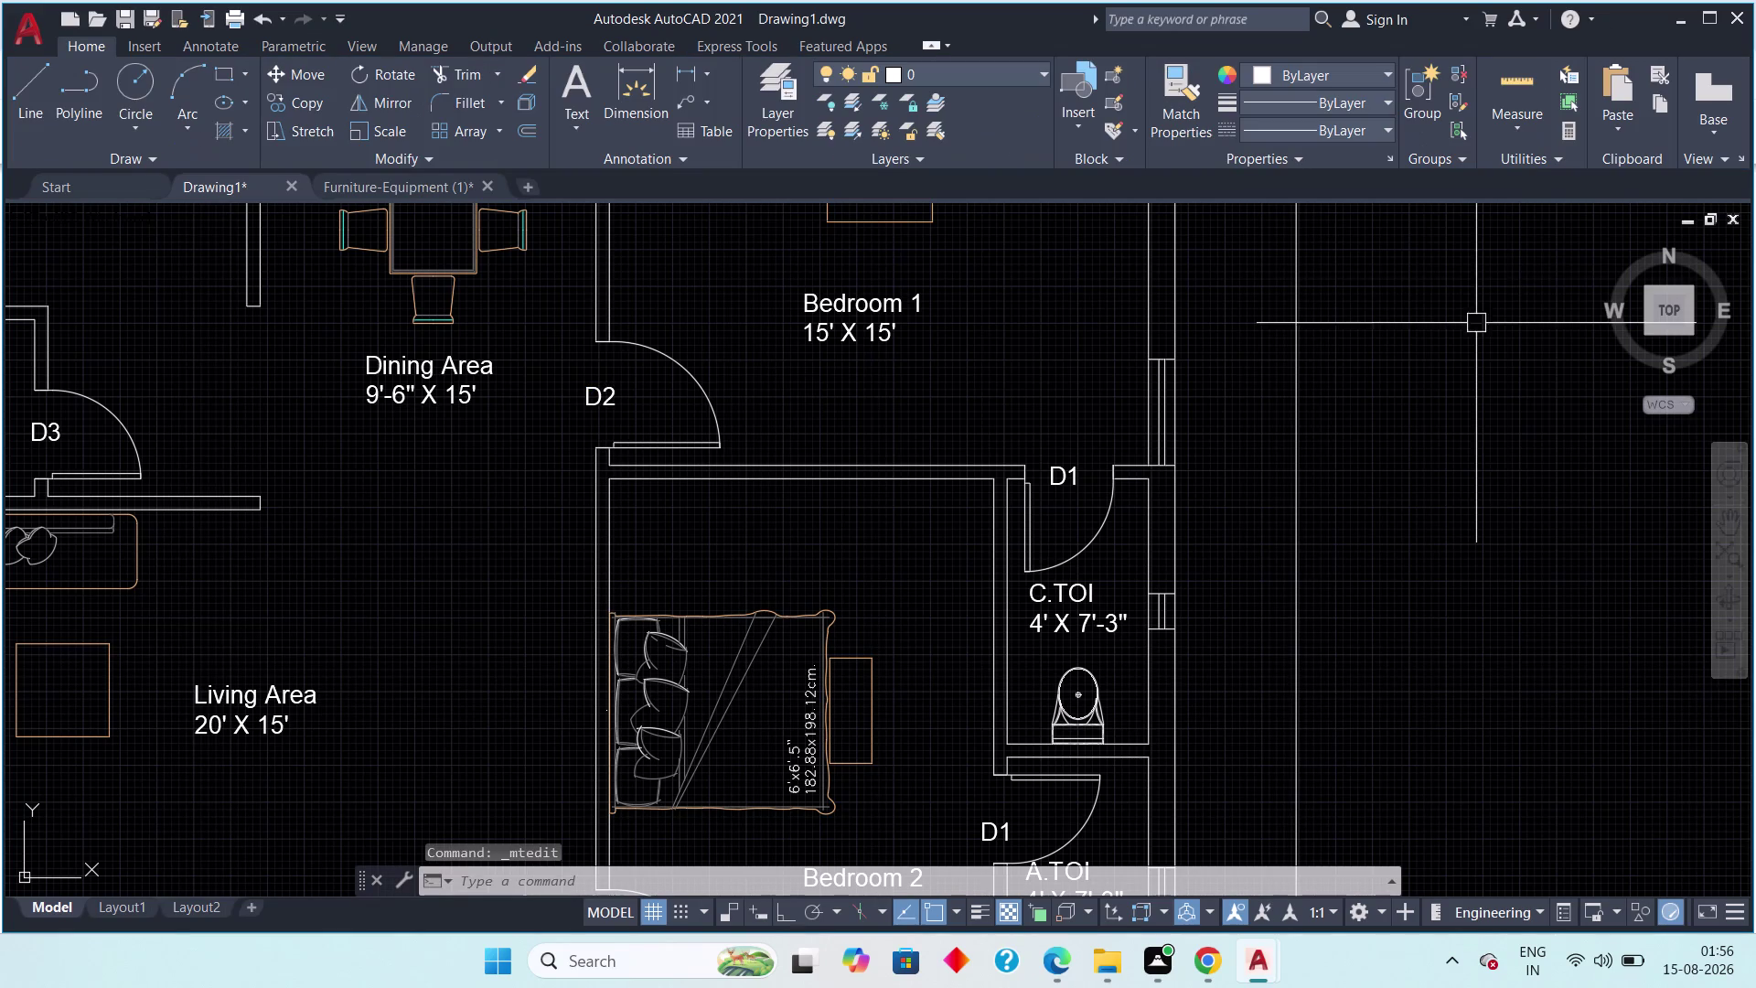
Retag the Bedroom 2 door as D2.
scroll(down, 3)
middle_drag(897, 514, 856, 446)
scroll(up, 3)
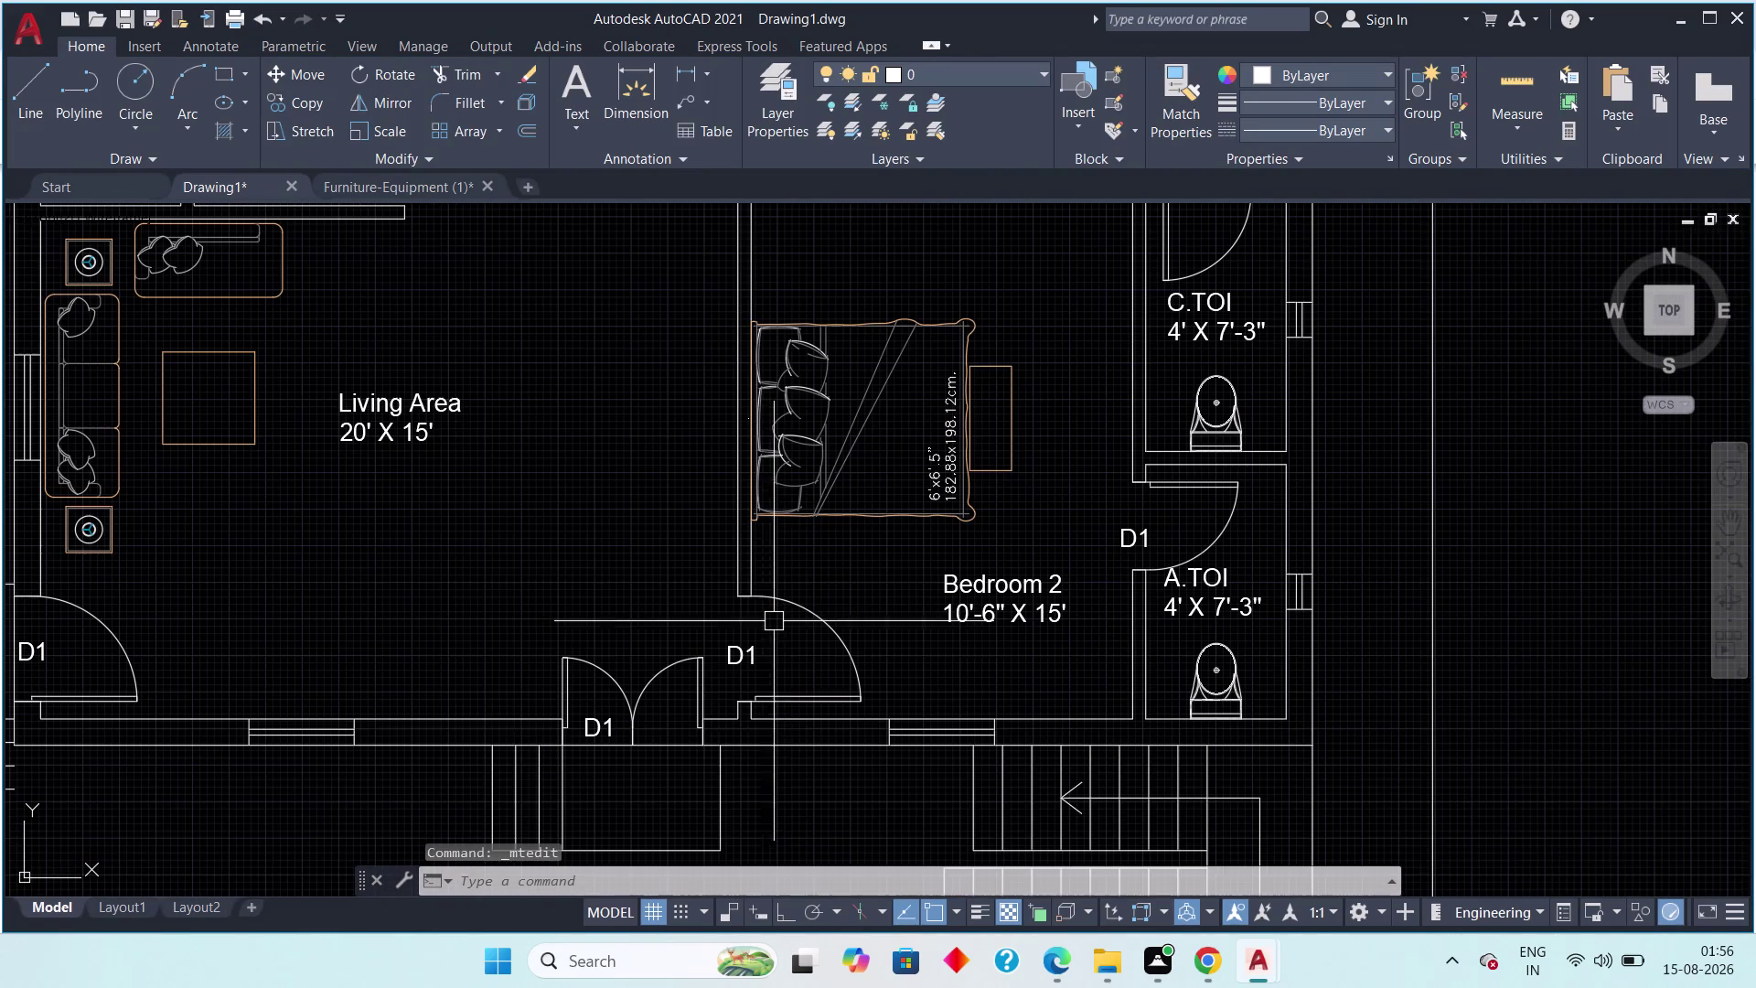
double_click(749, 651)
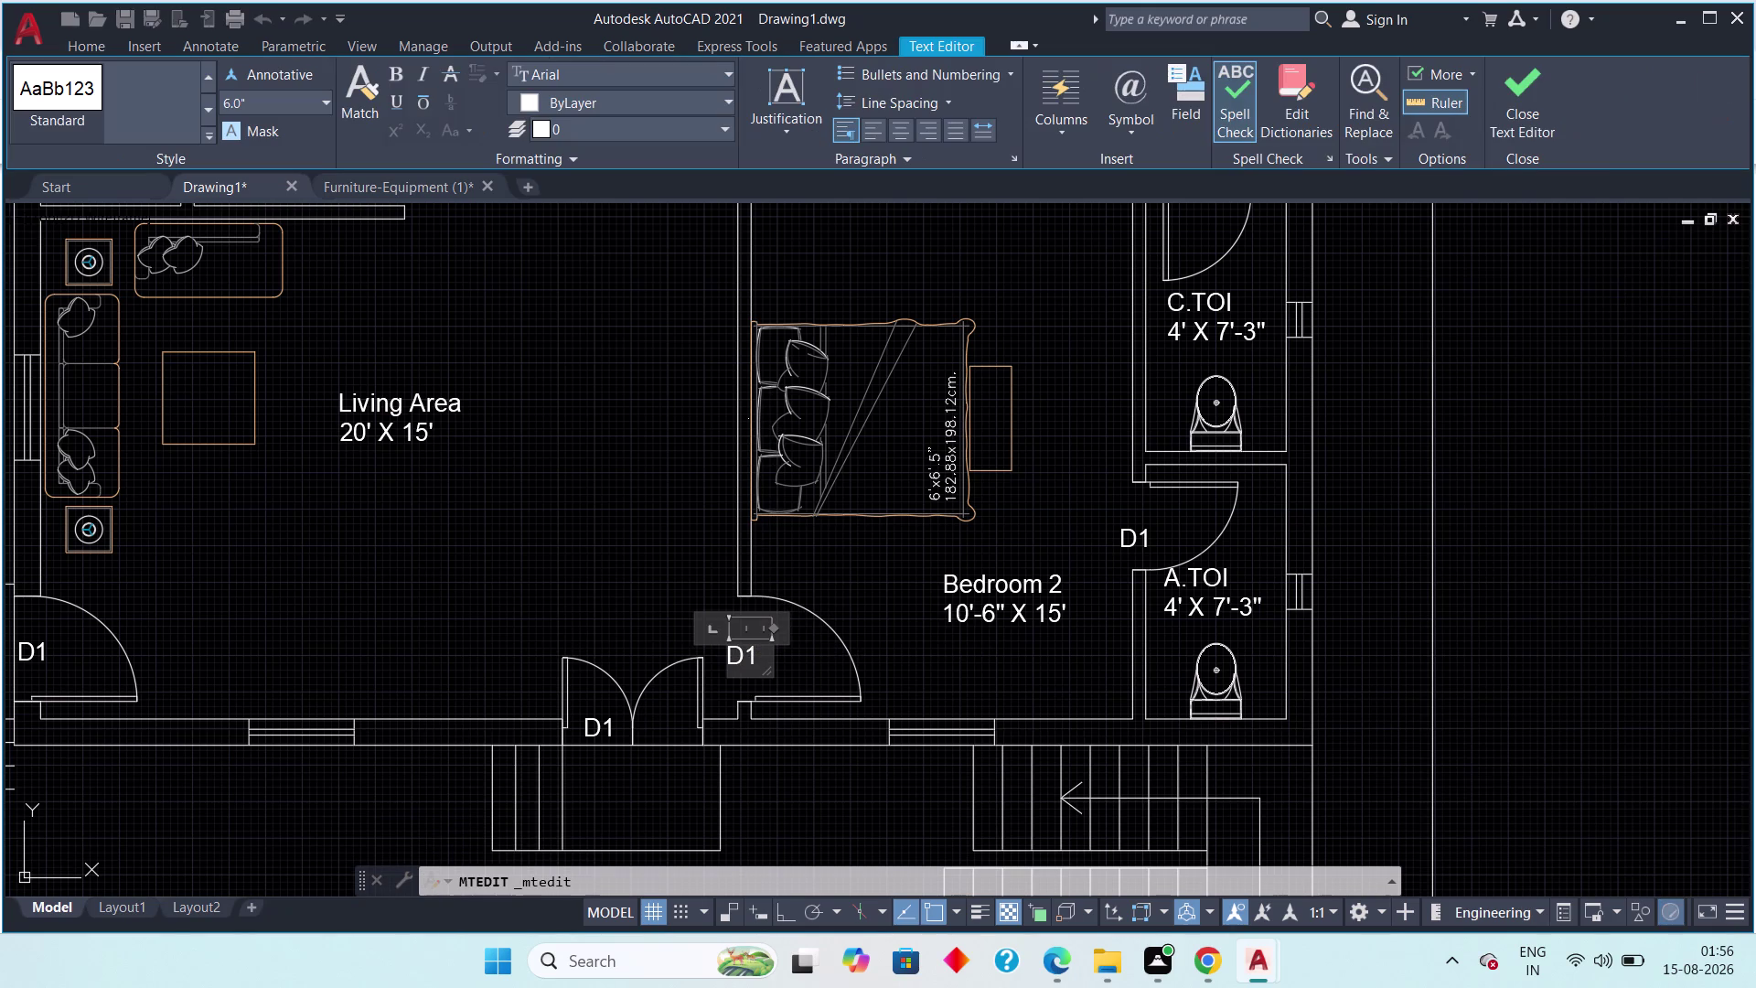
click(756, 653)
key(BackSpace)
key(2)
click(1533, 74)
Retag the A.TOI toilet door as D3.
scroll(down, 3)
middle_drag(881, 612, 1044, 669)
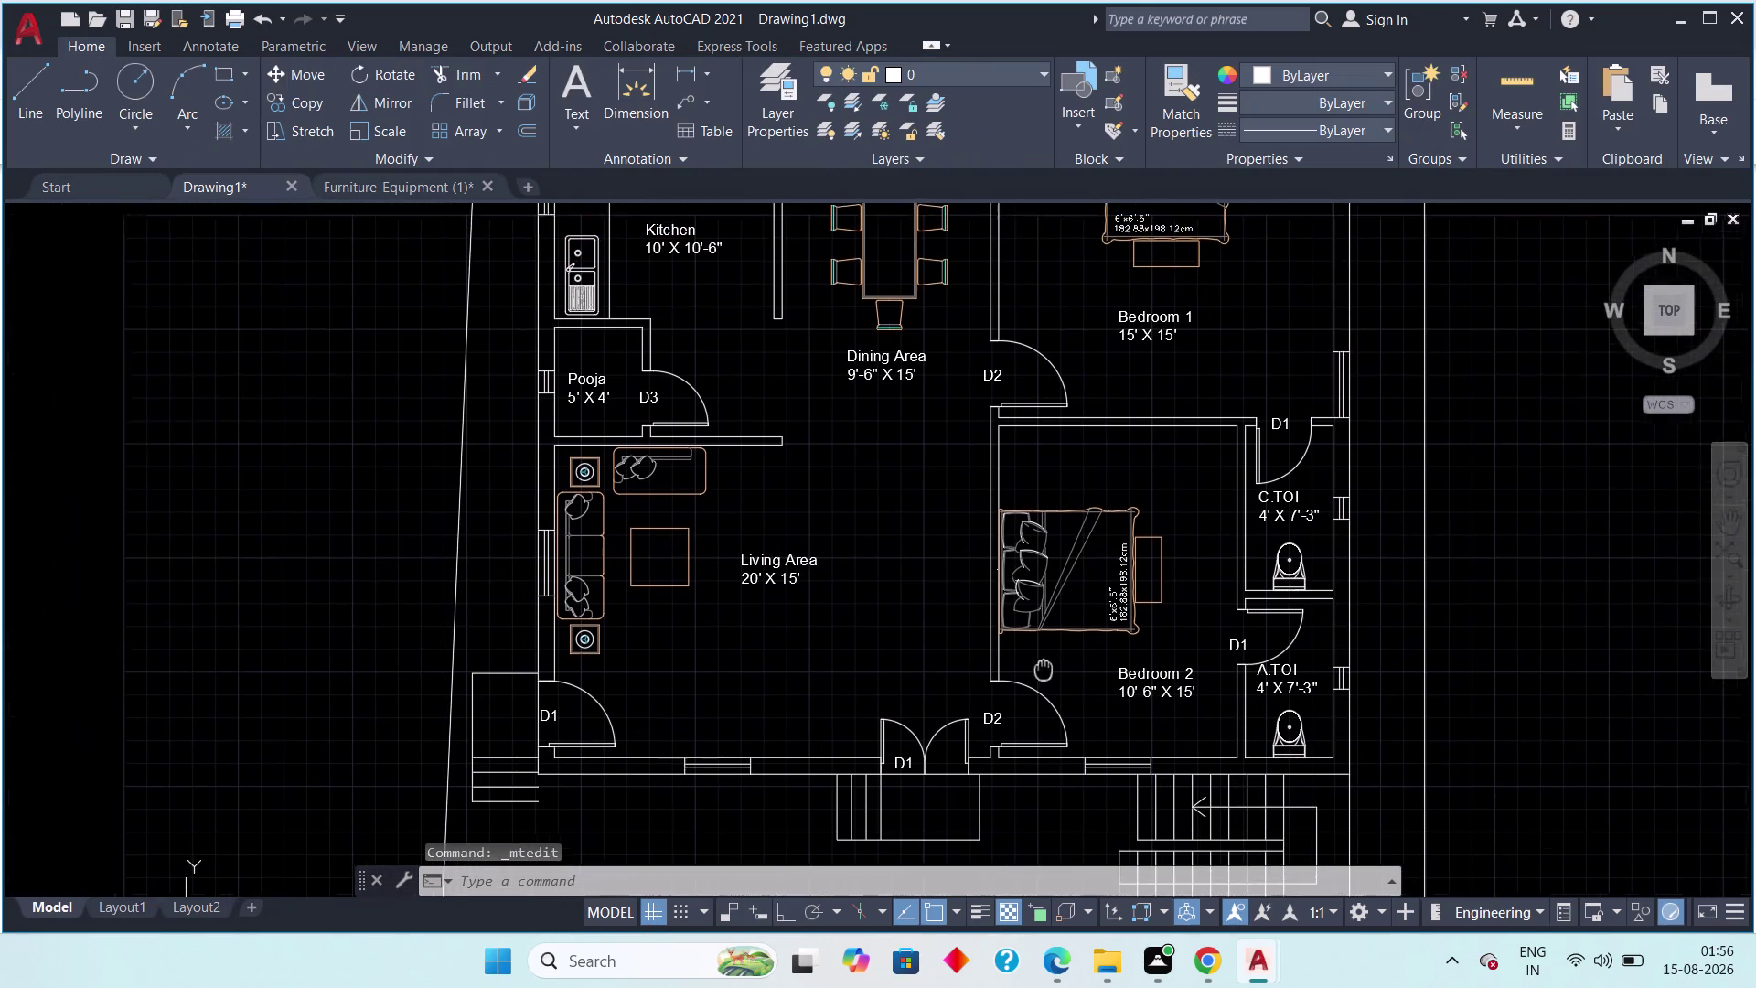
middle_drag(1044, 669, 665, 595)
scroll(up, 3)
double_click(894, 584)
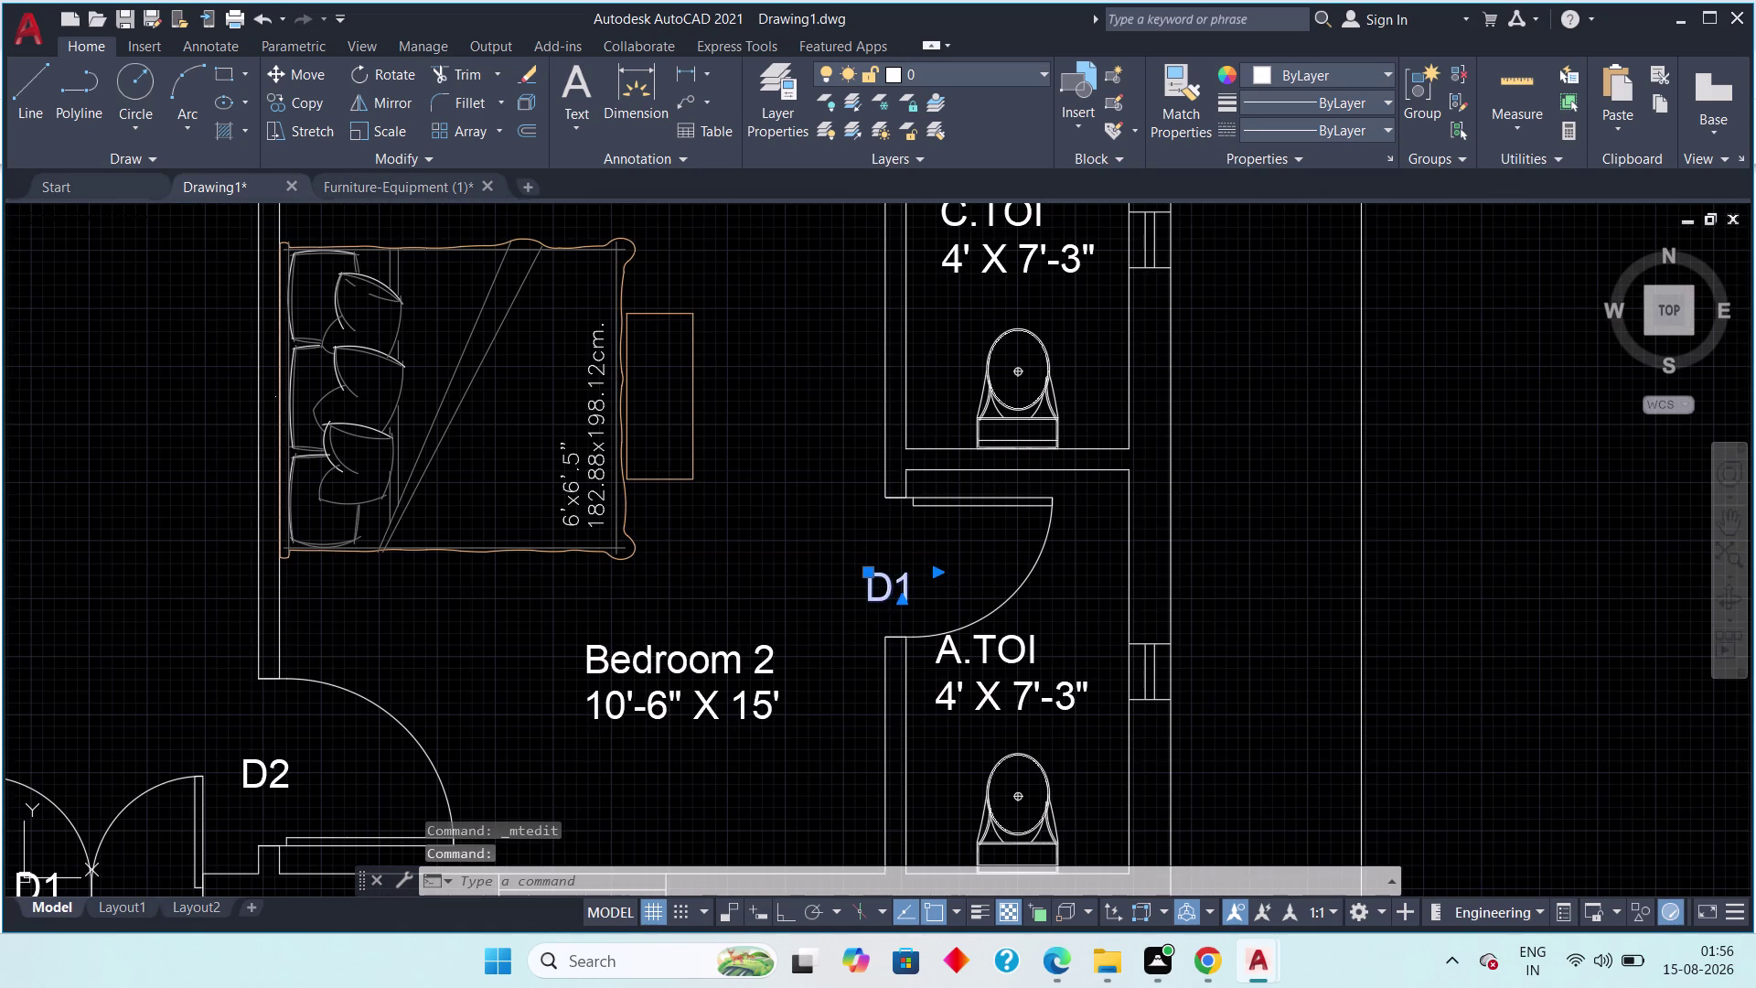
click(918, 583)
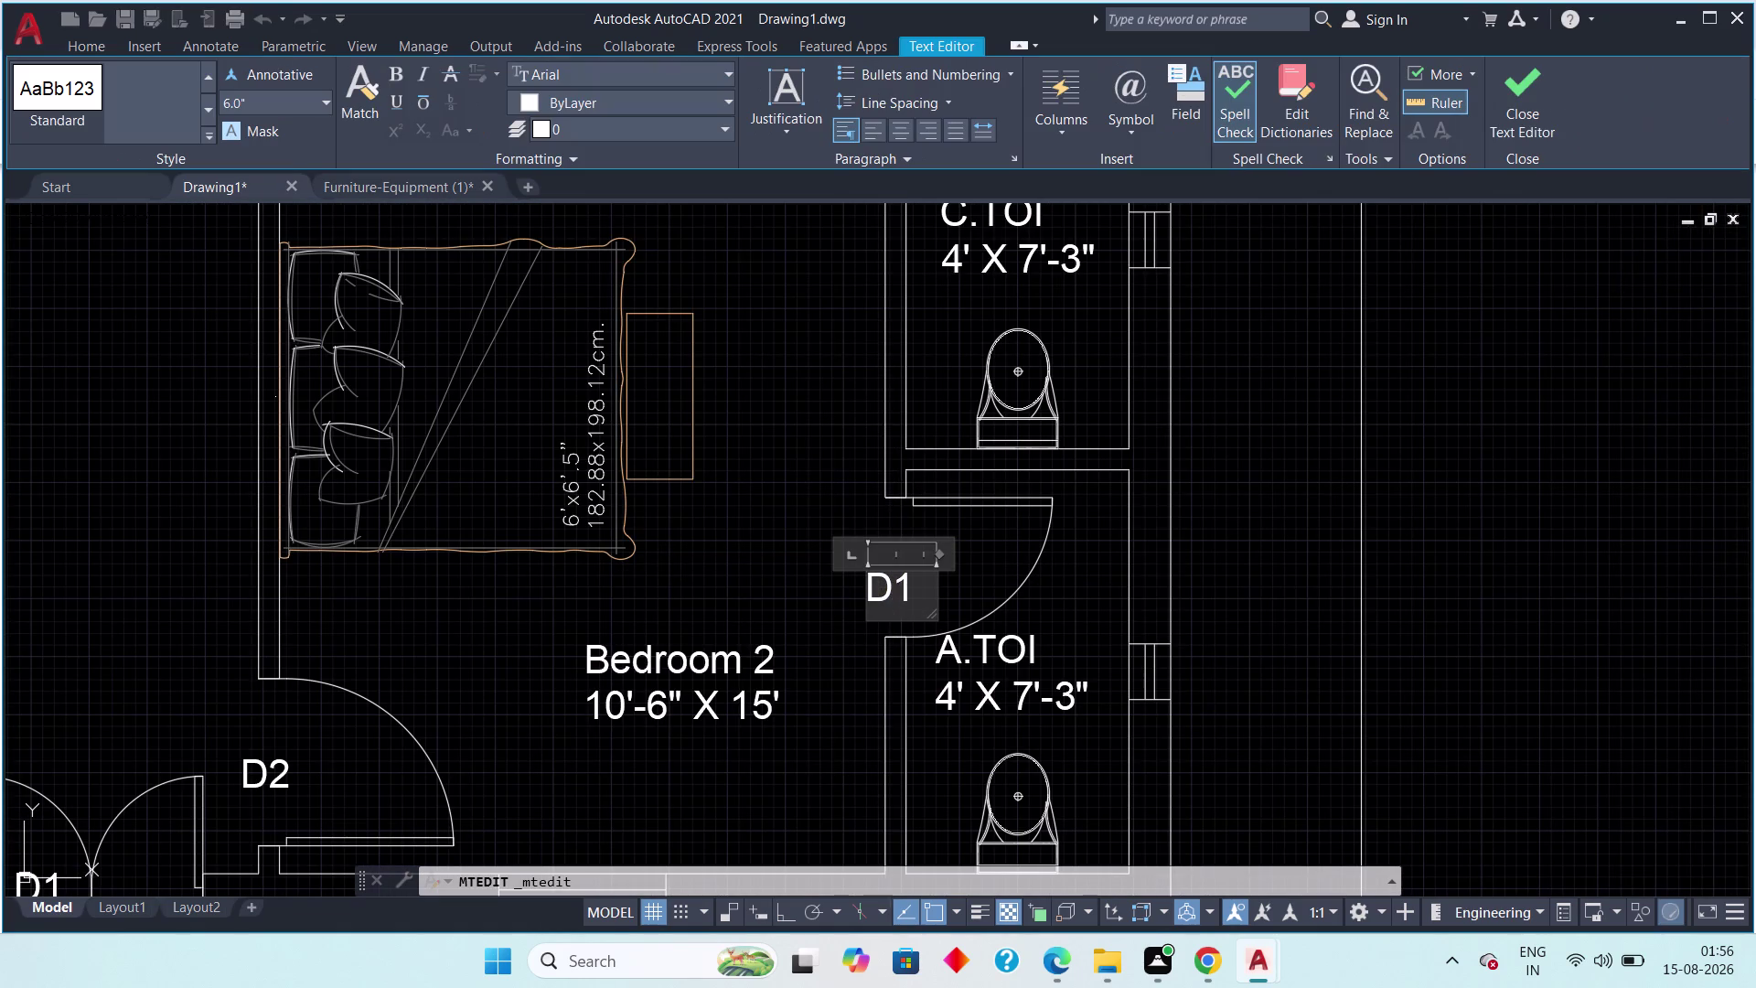
key(BackSpace)
key(3)
click(1515, 97)
Retag the C.TOI toilet door as D3.
middle_drag(1242, 408, 1111, 740)
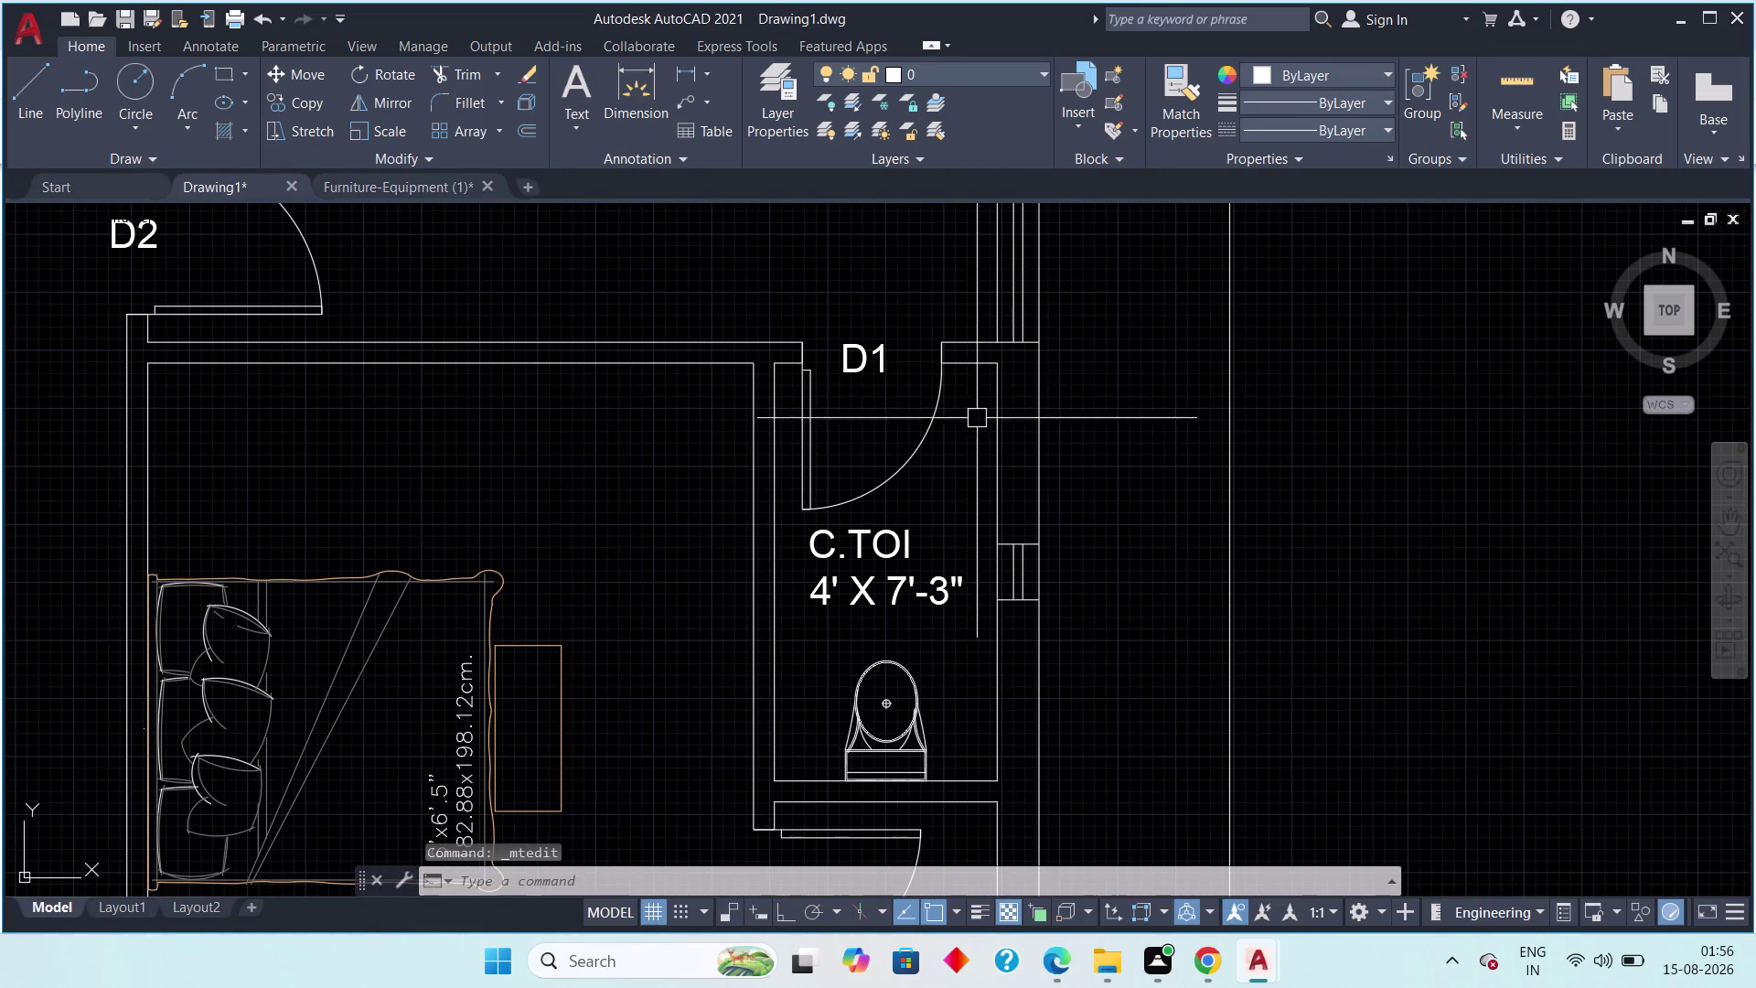
click(876, 356)
click(876, 356)
click(893, 357)
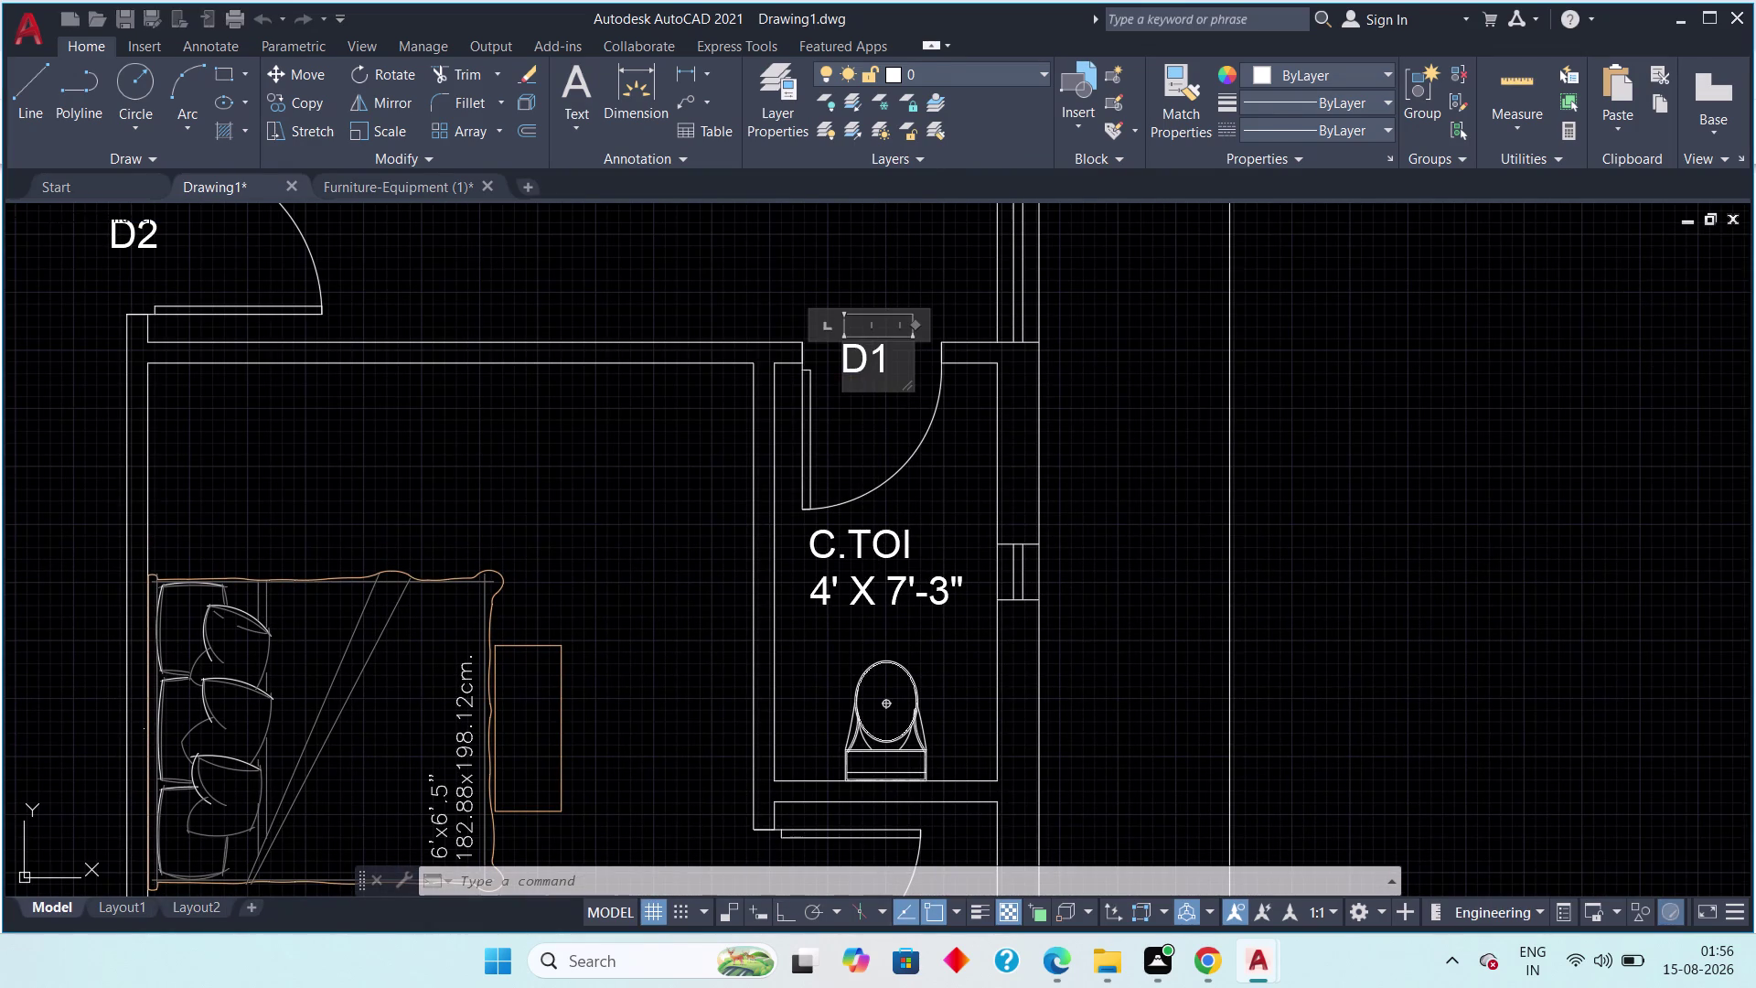
key(BackSpace)
key(3)
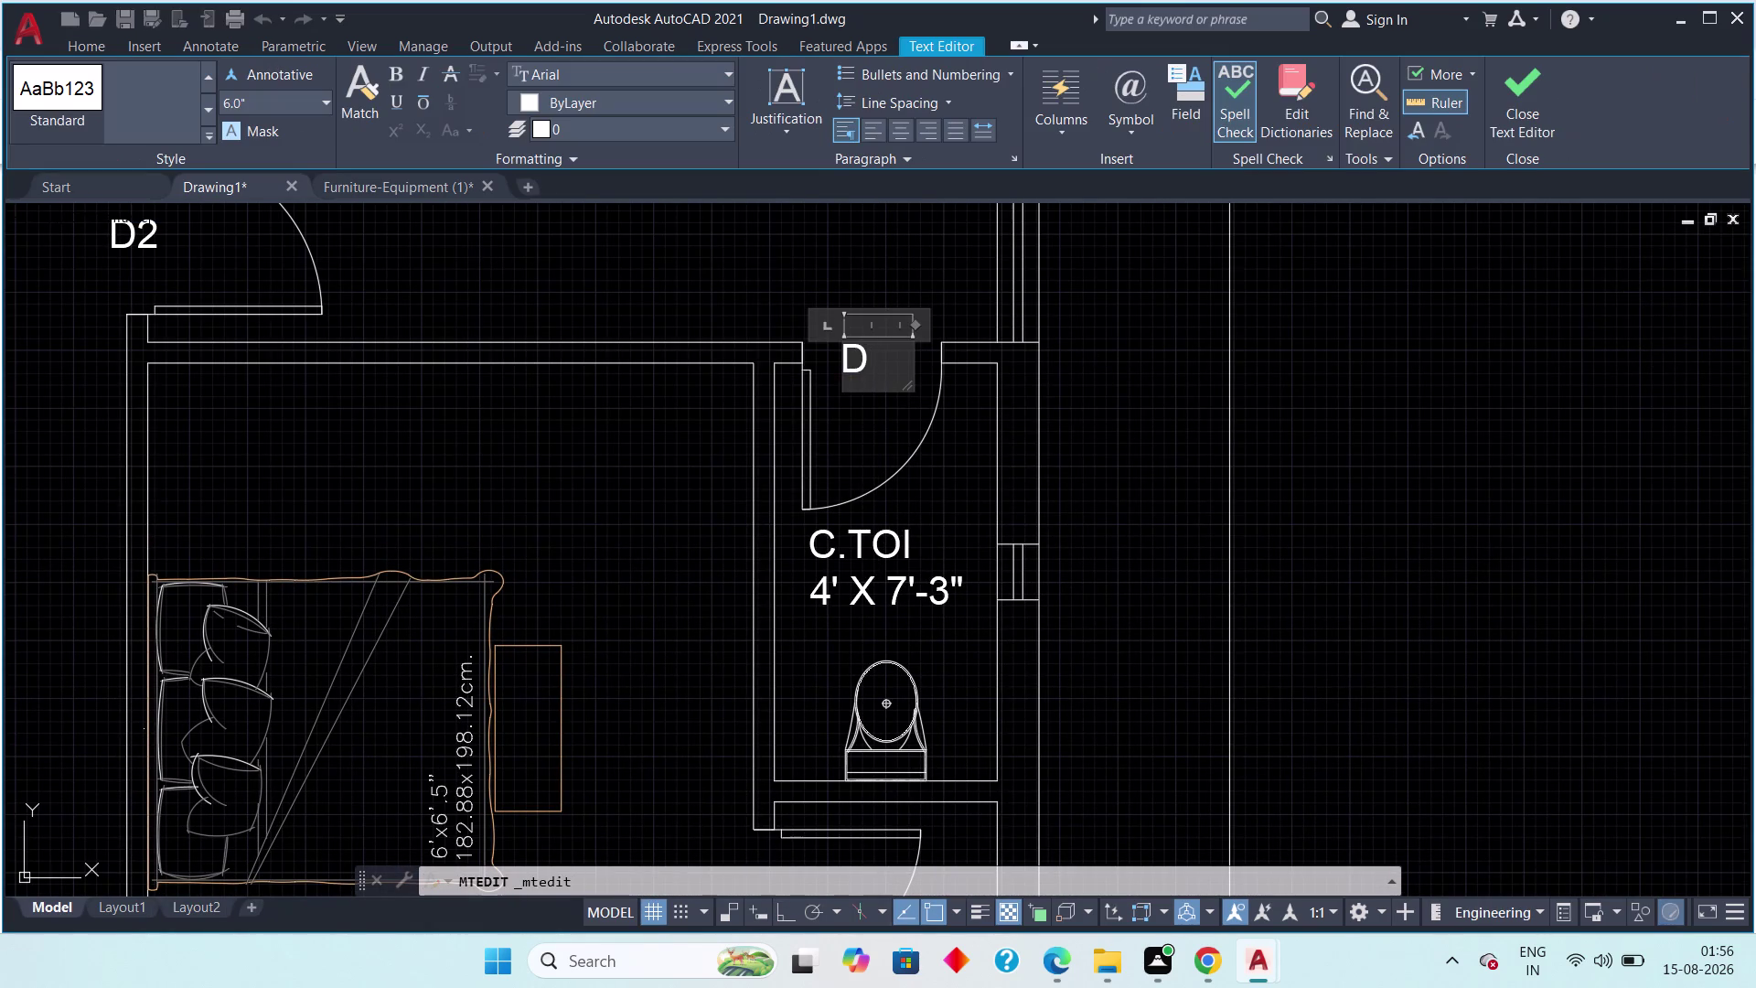
click(1526, 89)
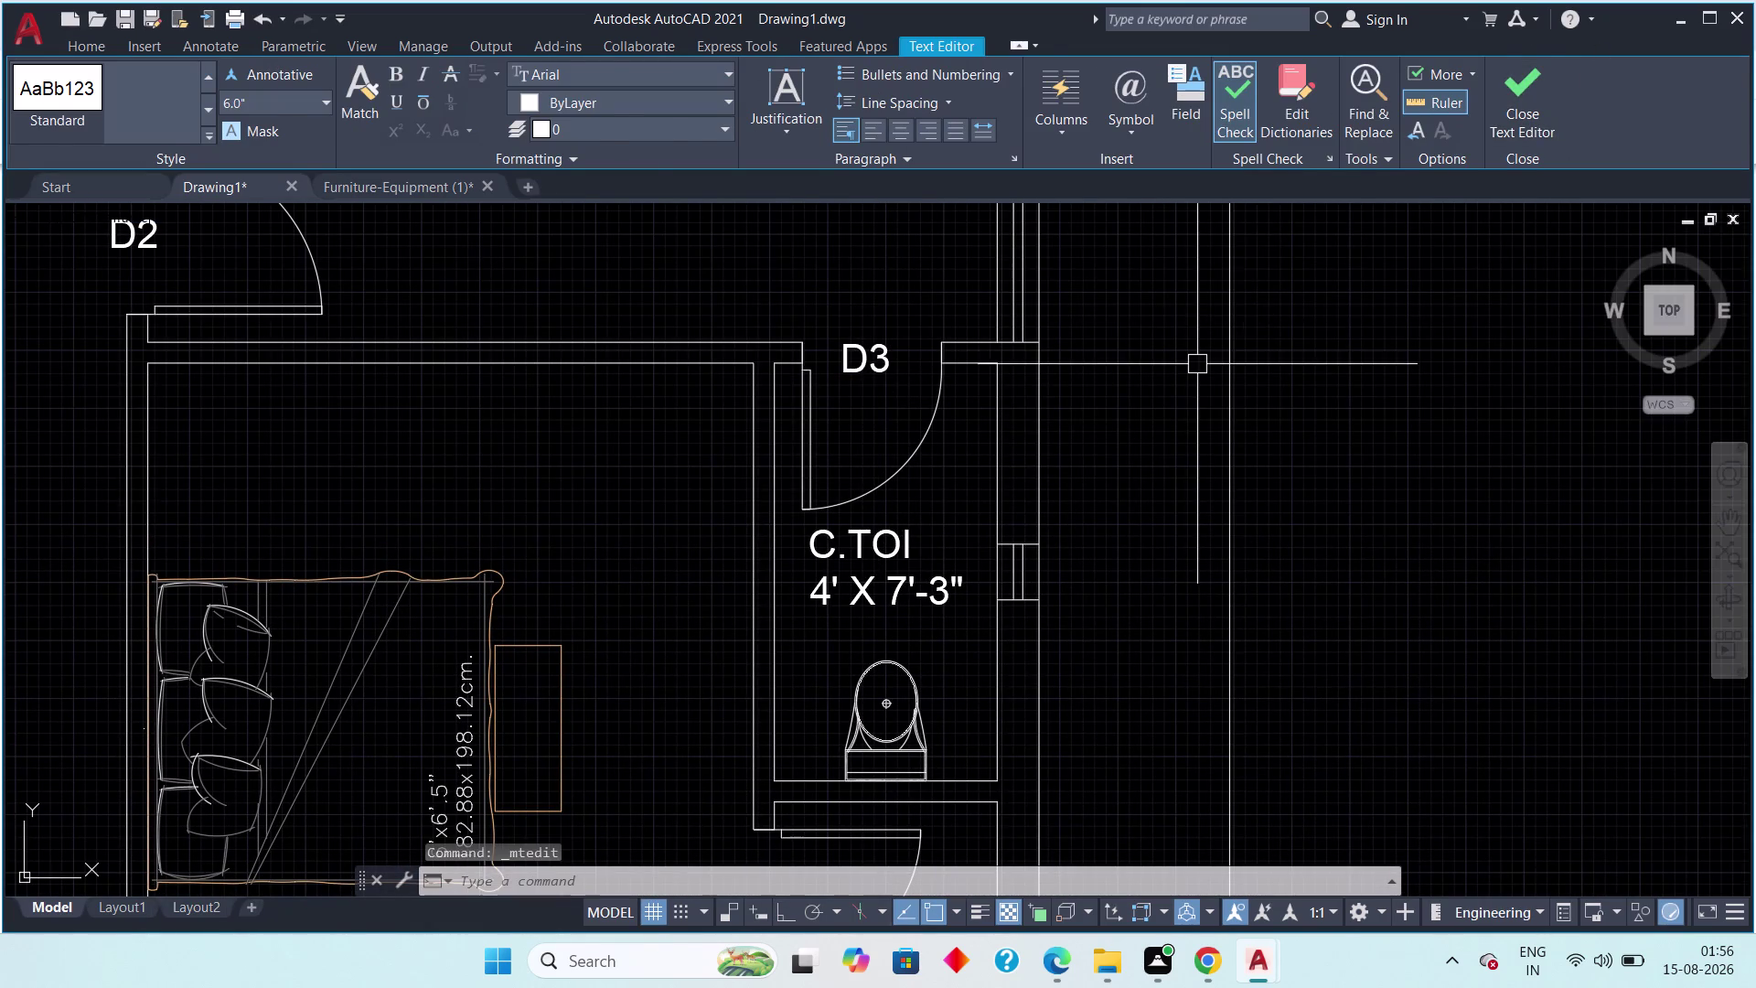
scroll(down, 3)
middle_drag(968, 509, 999, 641)
middle_drag(935, 544, 1016, 536)
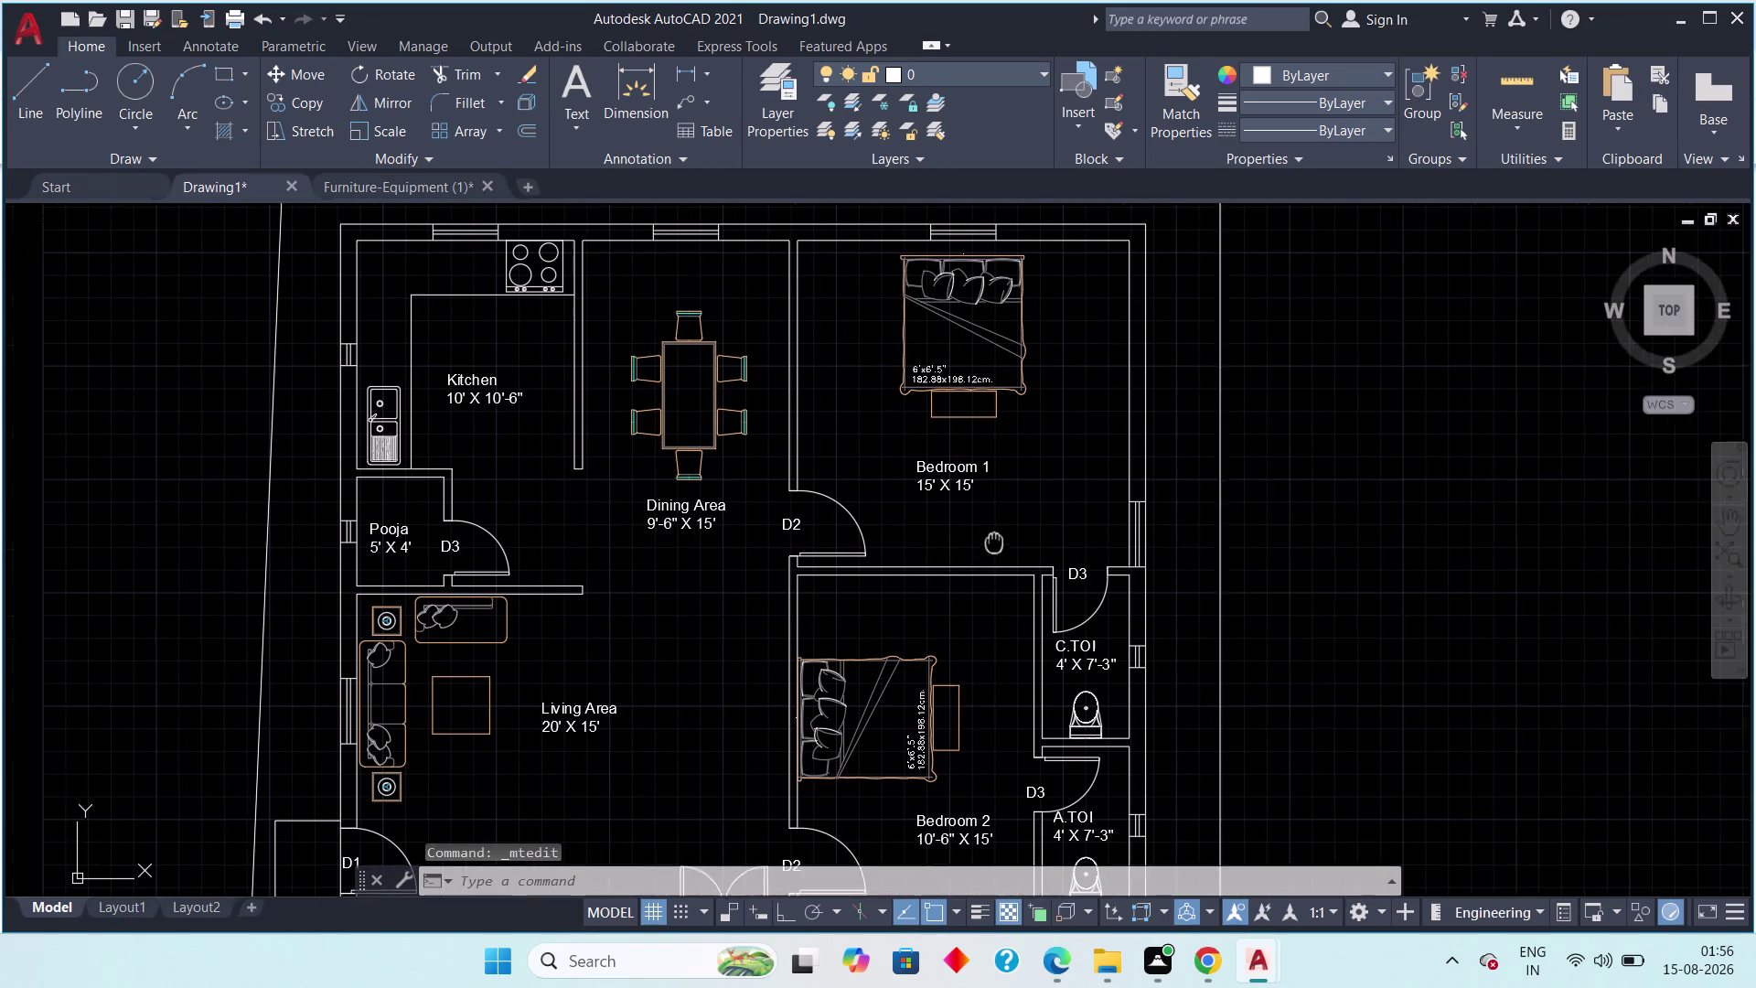
middle_drag(1016, 536, 1082, 533)
middle_drag(736, 465, 856, 477)
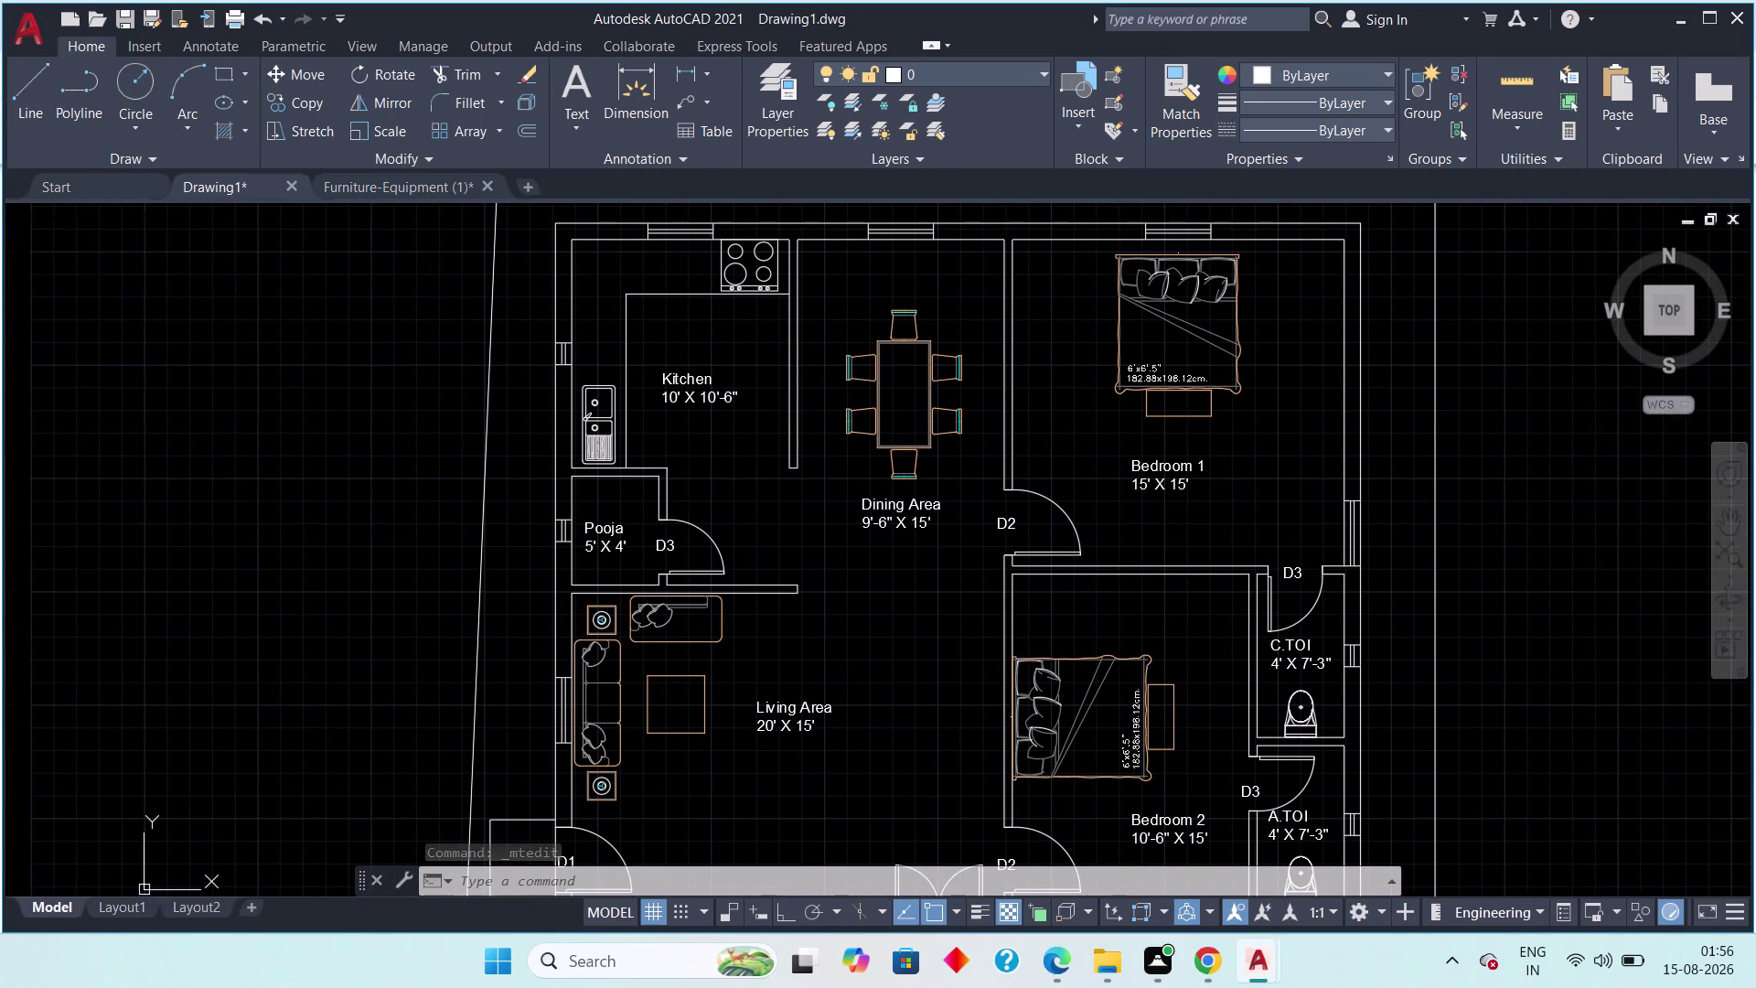
middle_drag(837, 672, 869, 415)
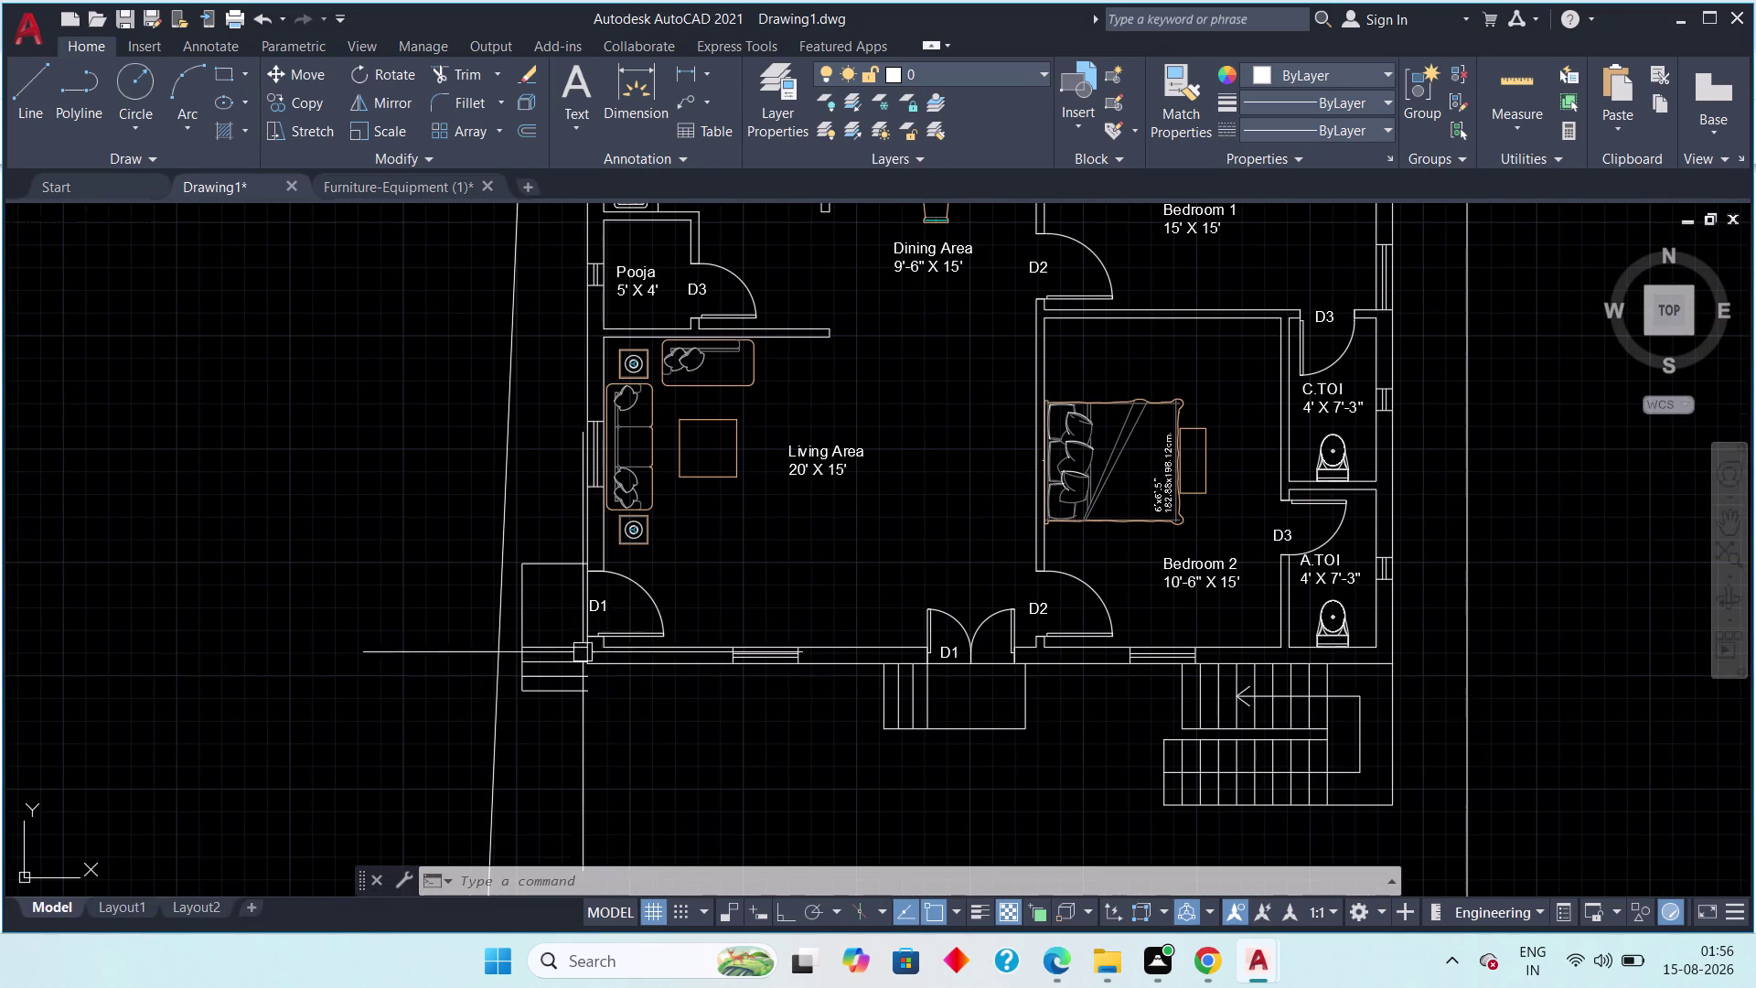
scroll(up, 3)
double_click(667, 582)
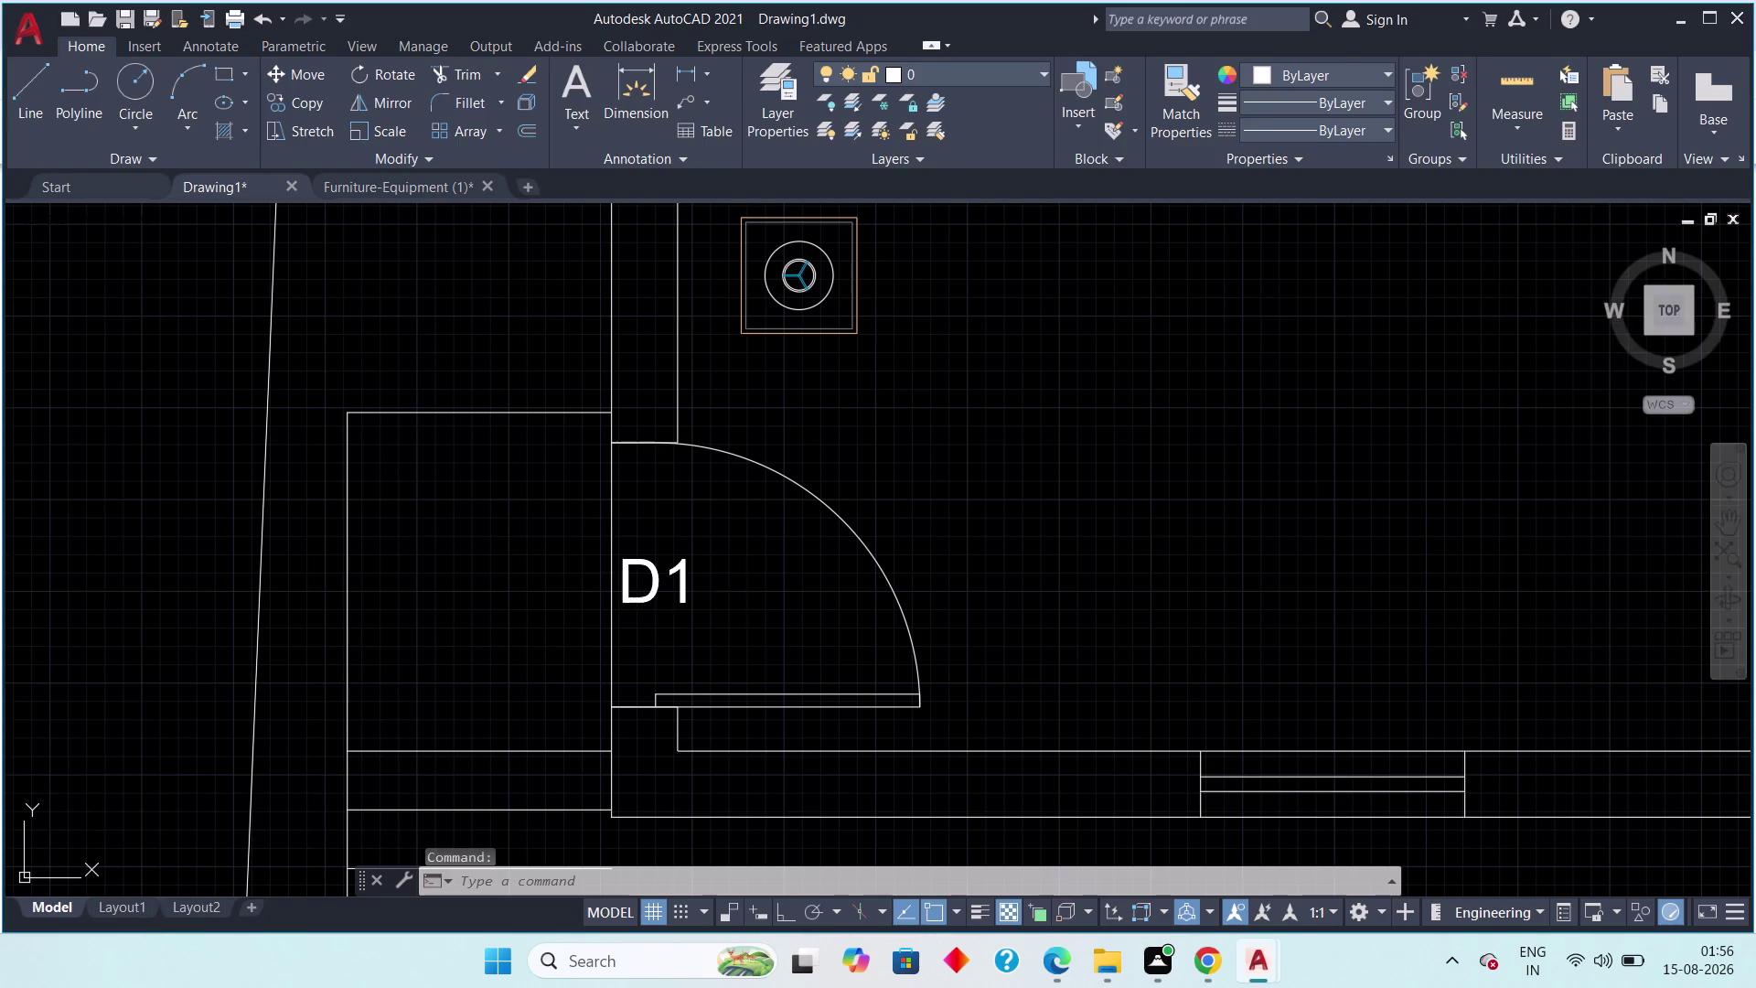
click(693, 571)
key(BackSpace)
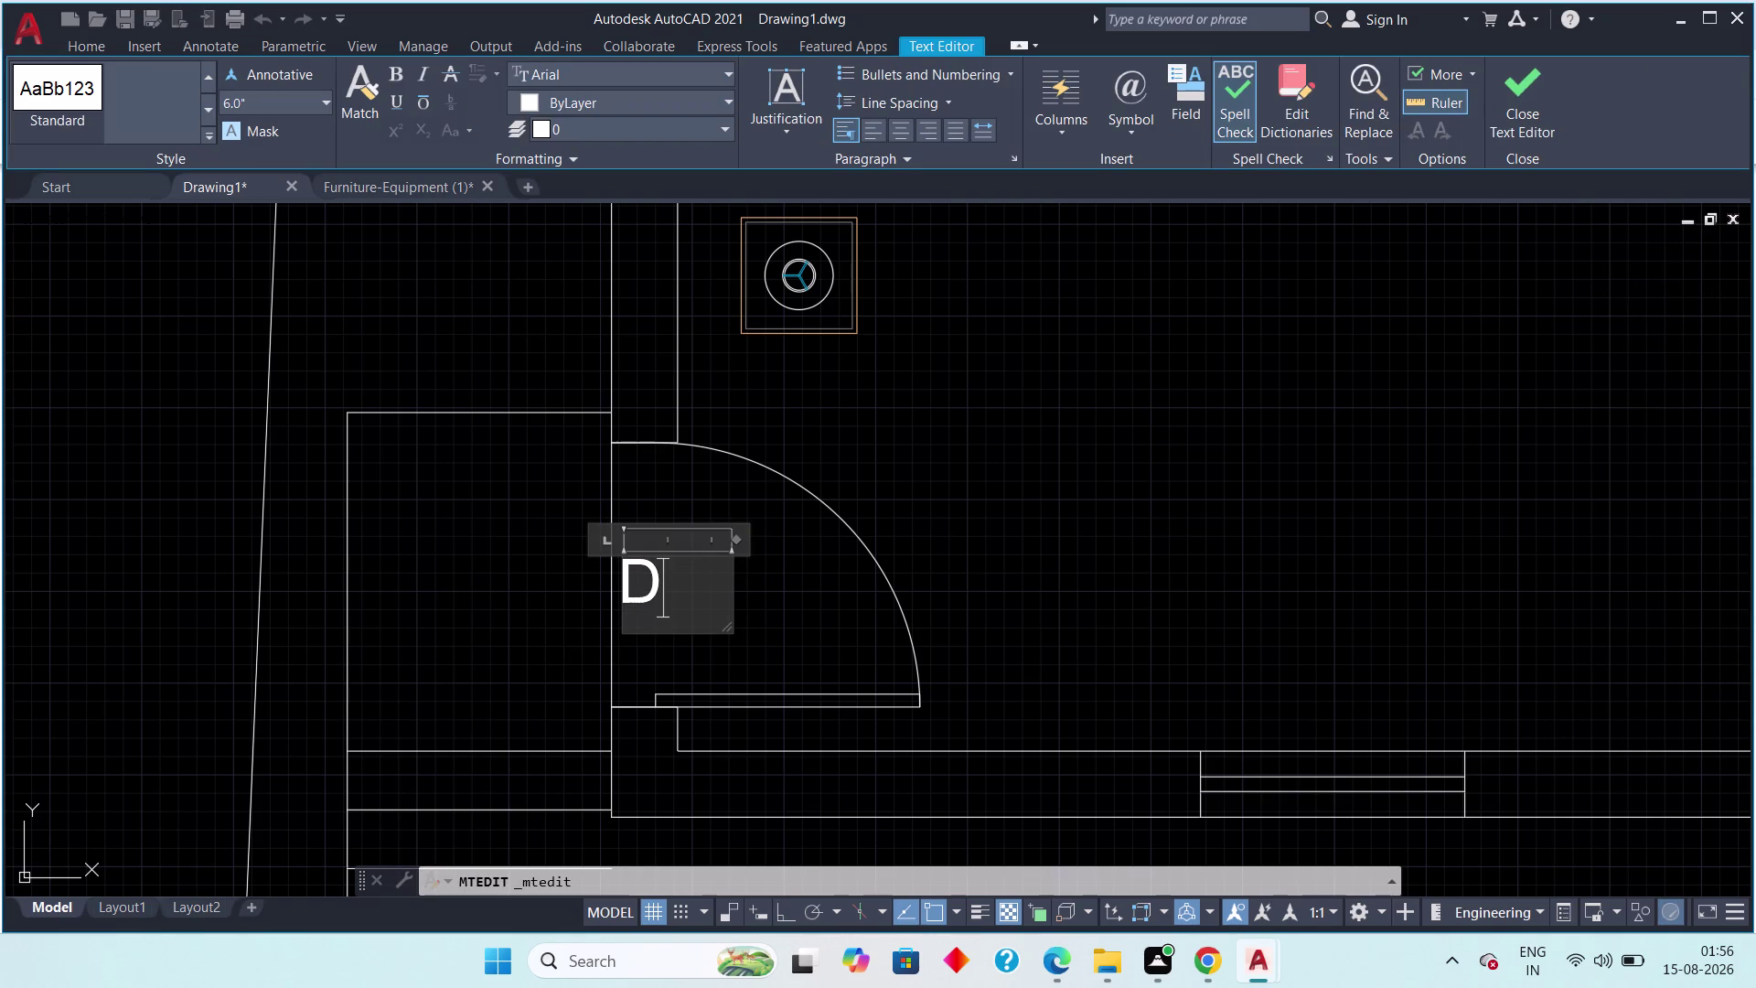
key(2)
click(1527, 90)
scroll(down, 3)
middle_drag(1204, 590, 942, 511)
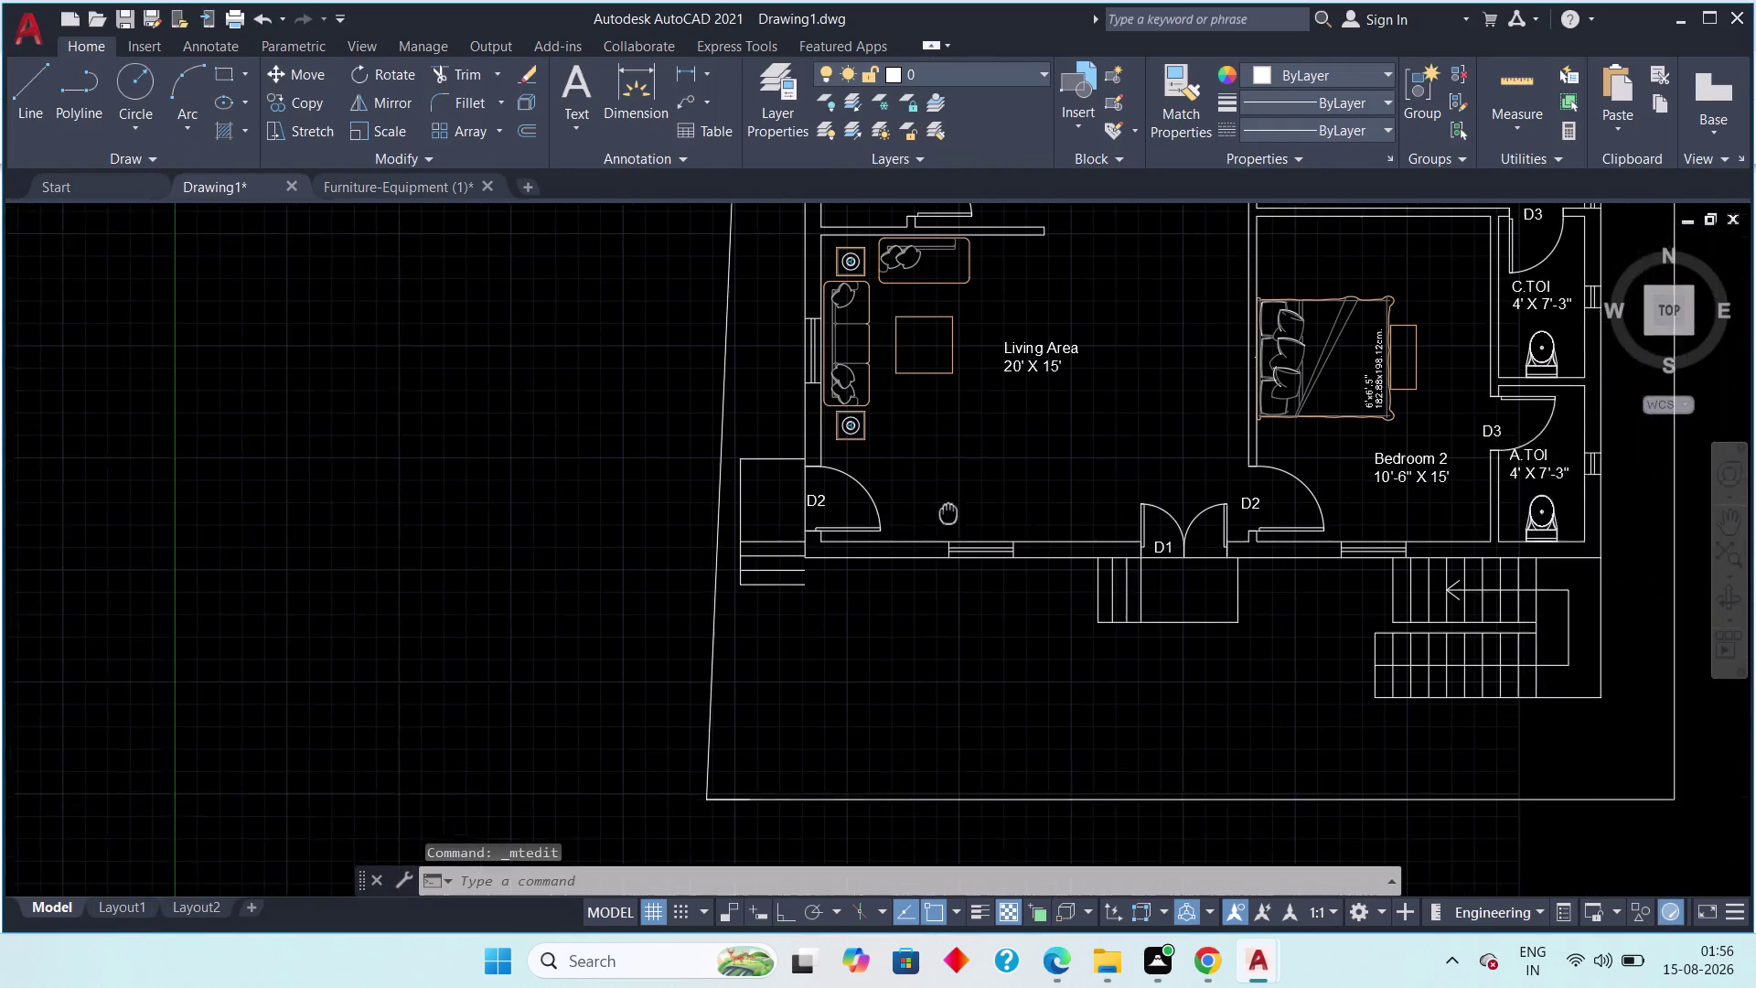
middle_drag(942, 511, 925, 509)
middle_drag(1366, 474, 1028, 750)
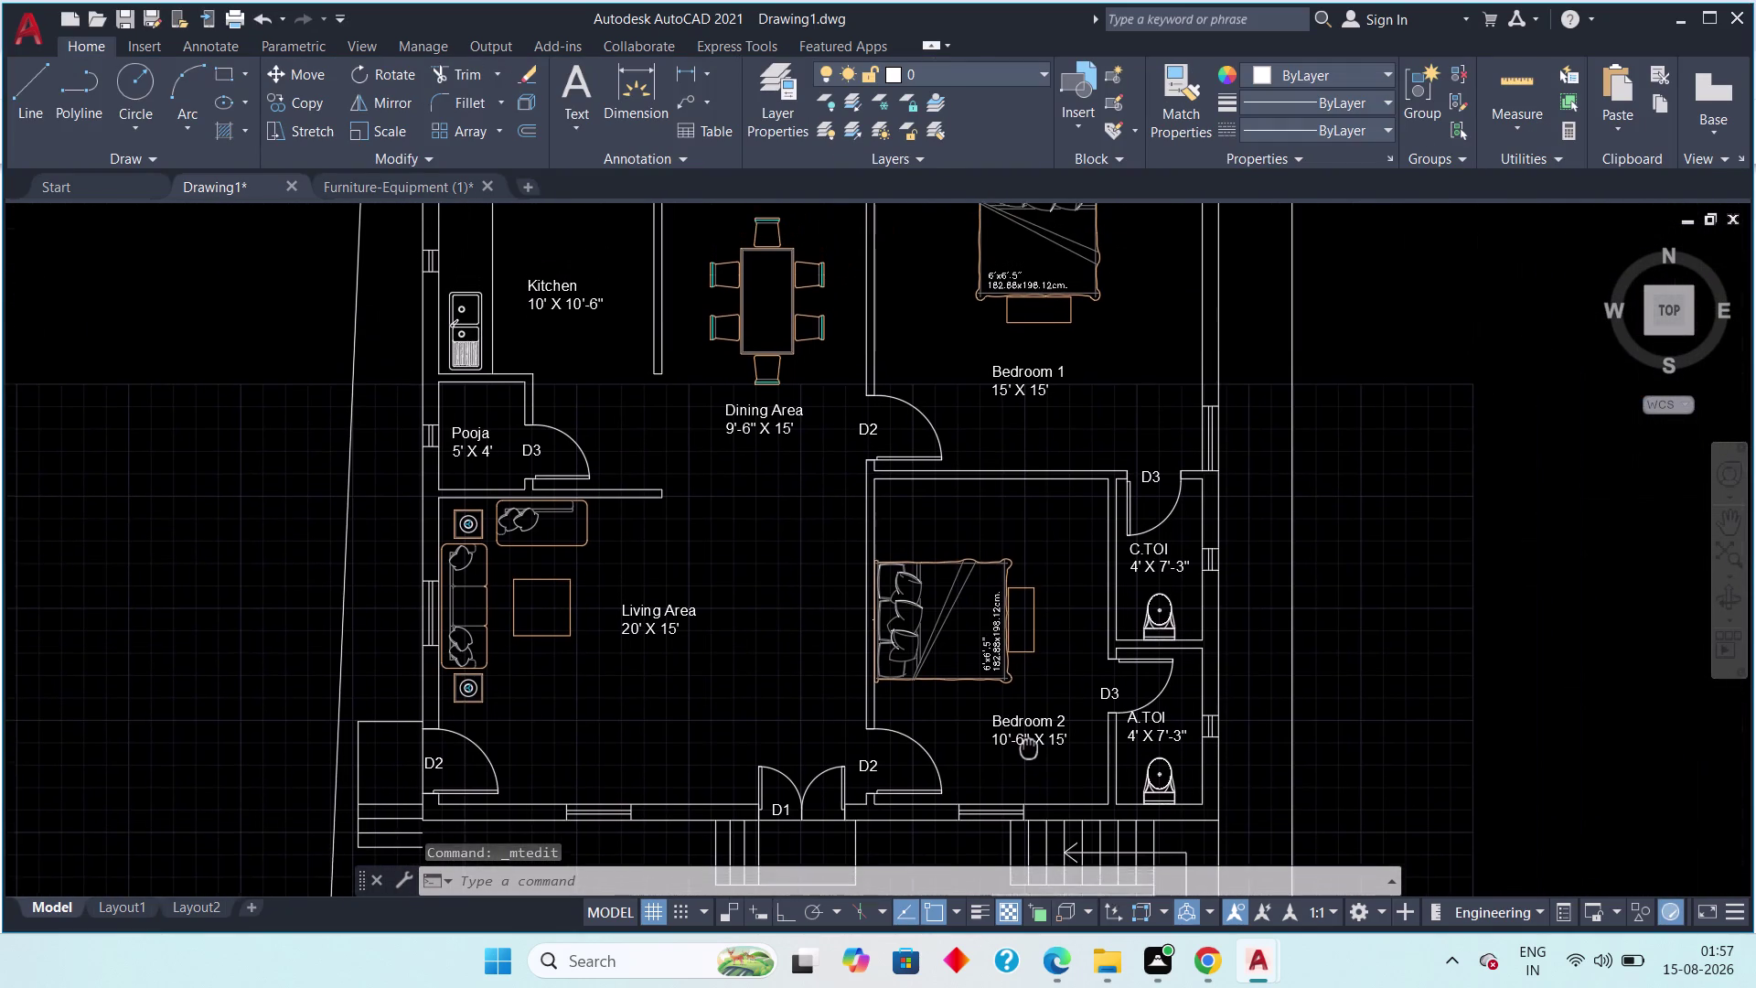
middle_drag(1028, 750, 1027, 759)
middle_drag(945, 521, 939, 597)
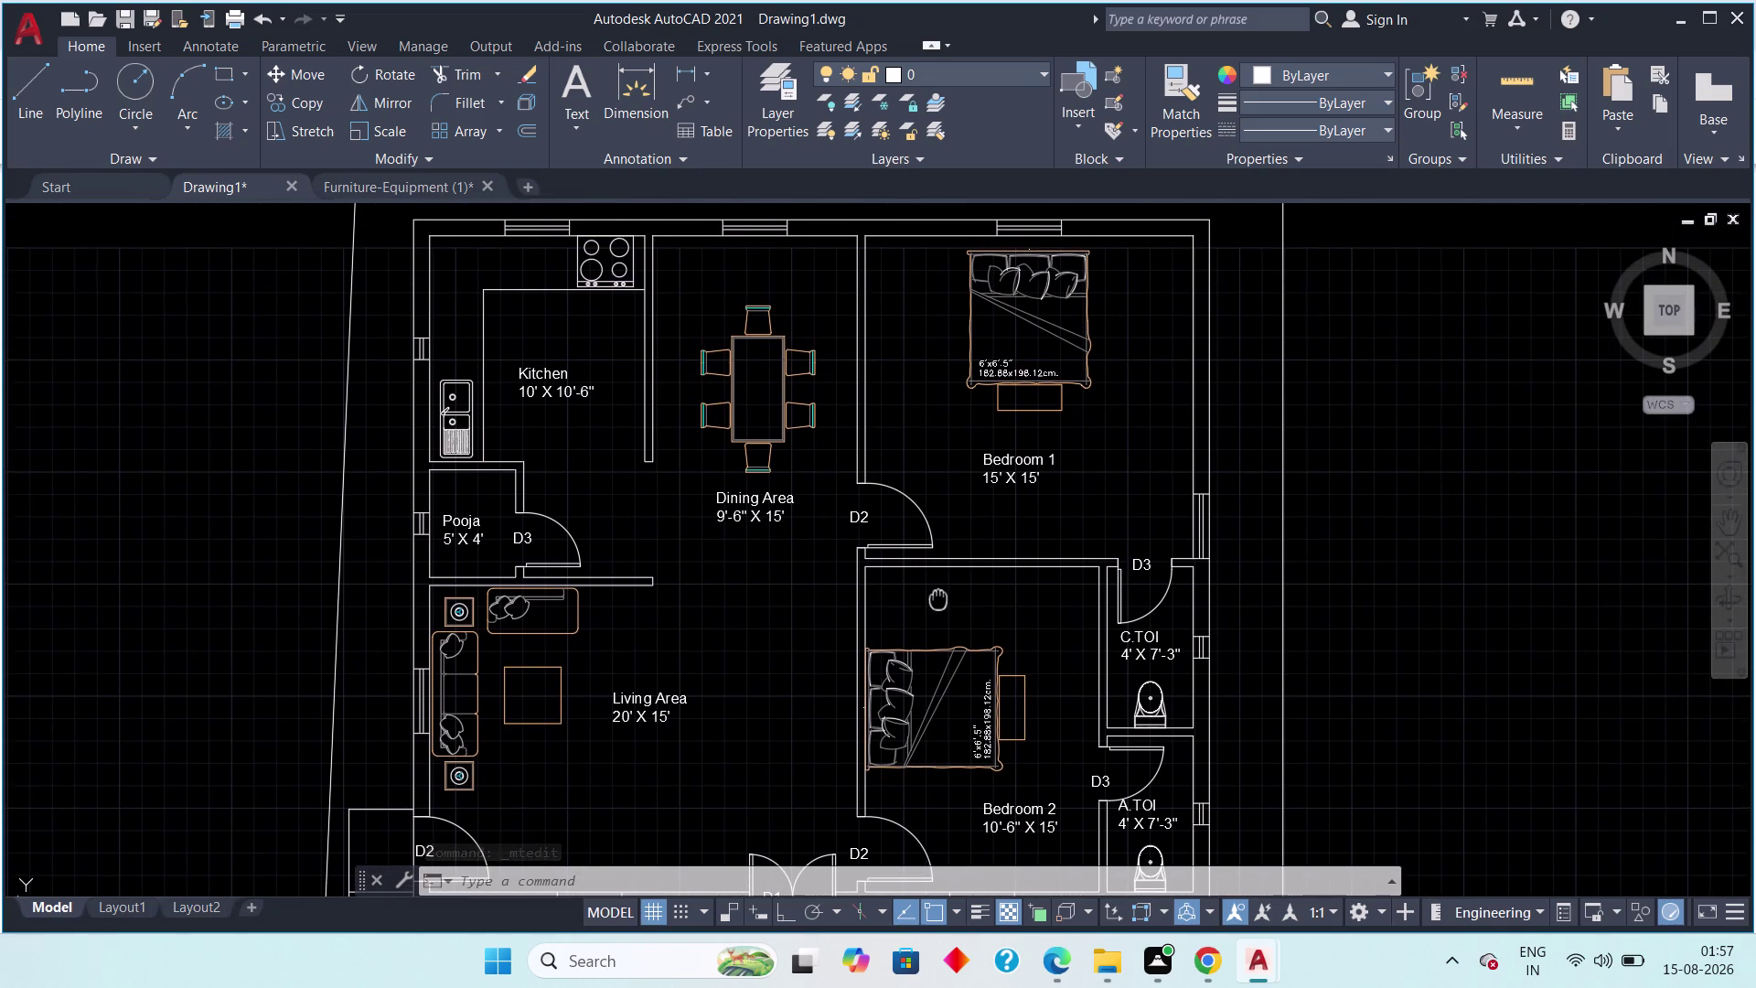
middle_drag(939, 598, 939, 593)
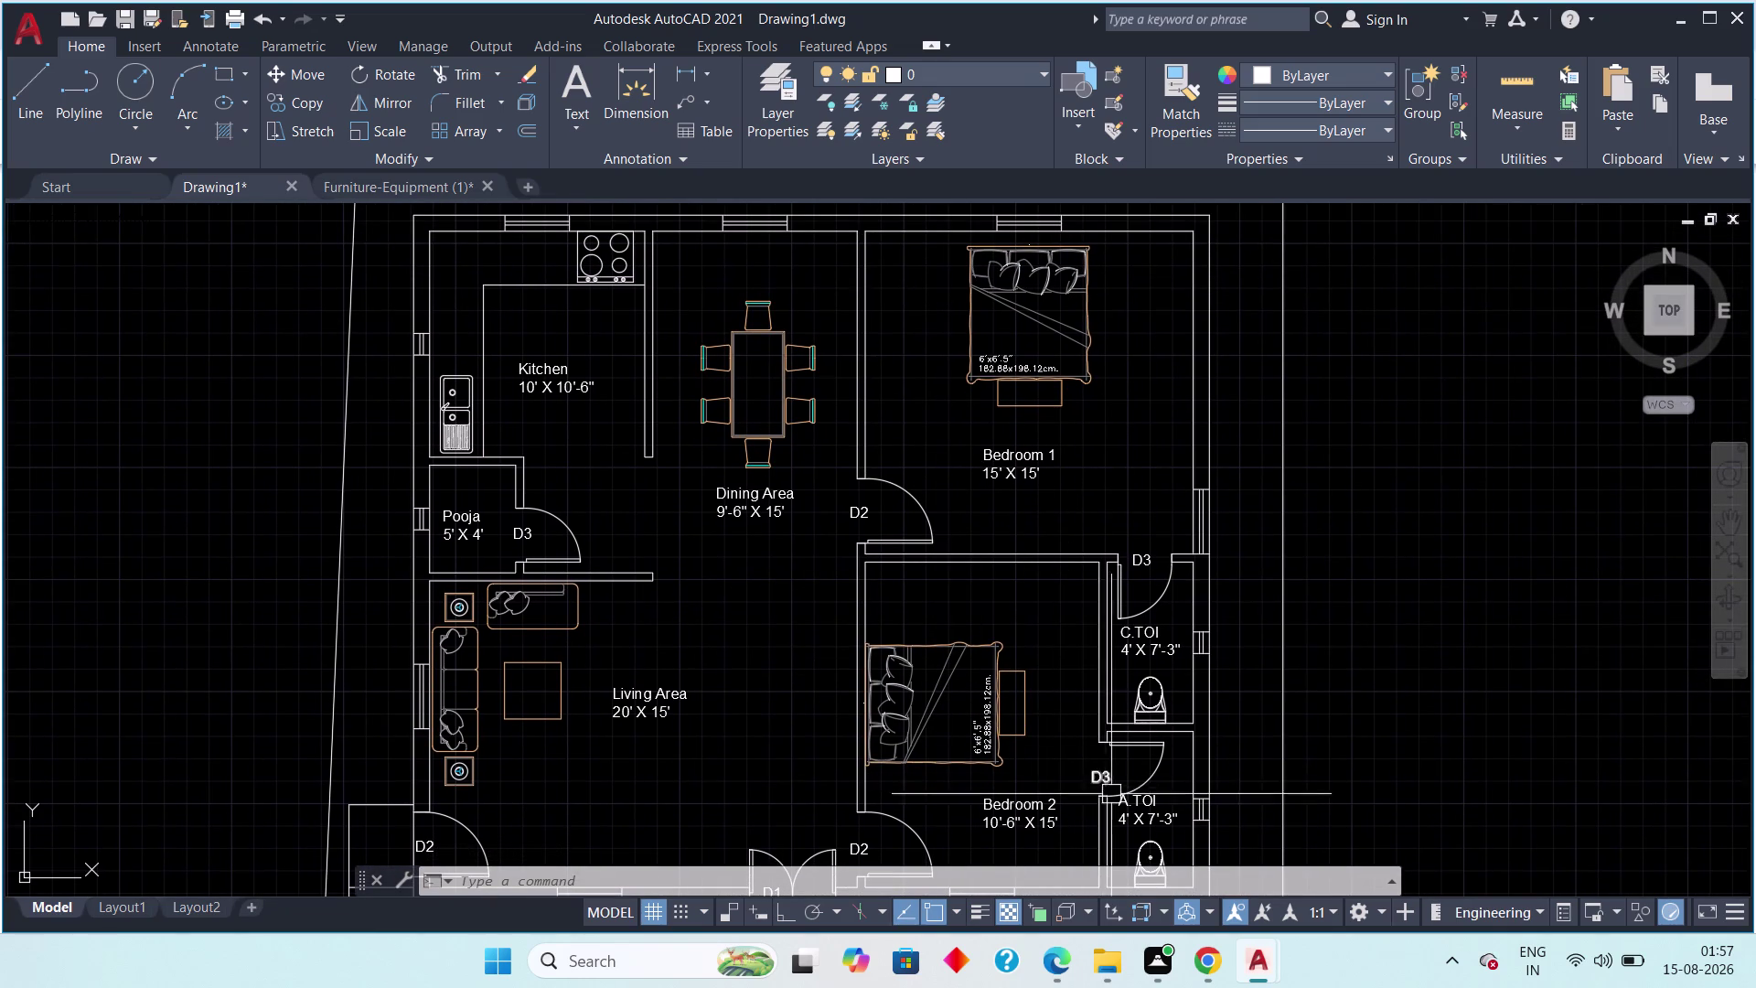
middle_drag(829, 632, 1009, 660)
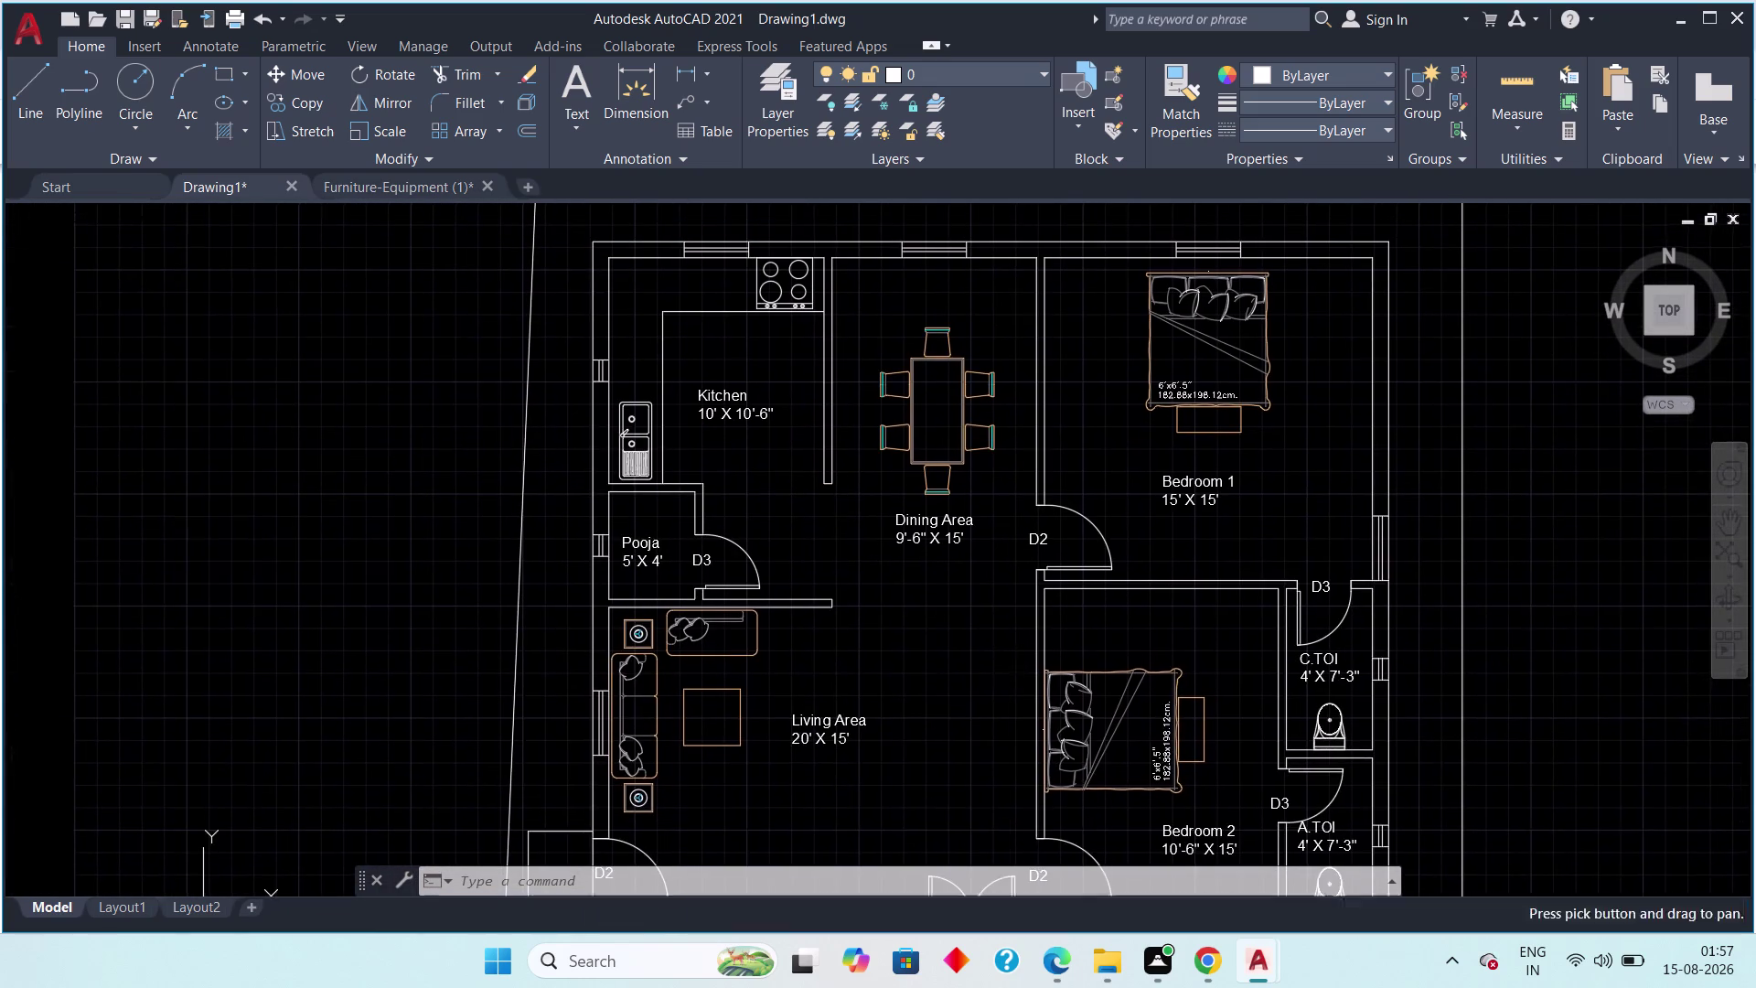
scroll(down, 3)
middle_drag(995, 651, 993, 502)
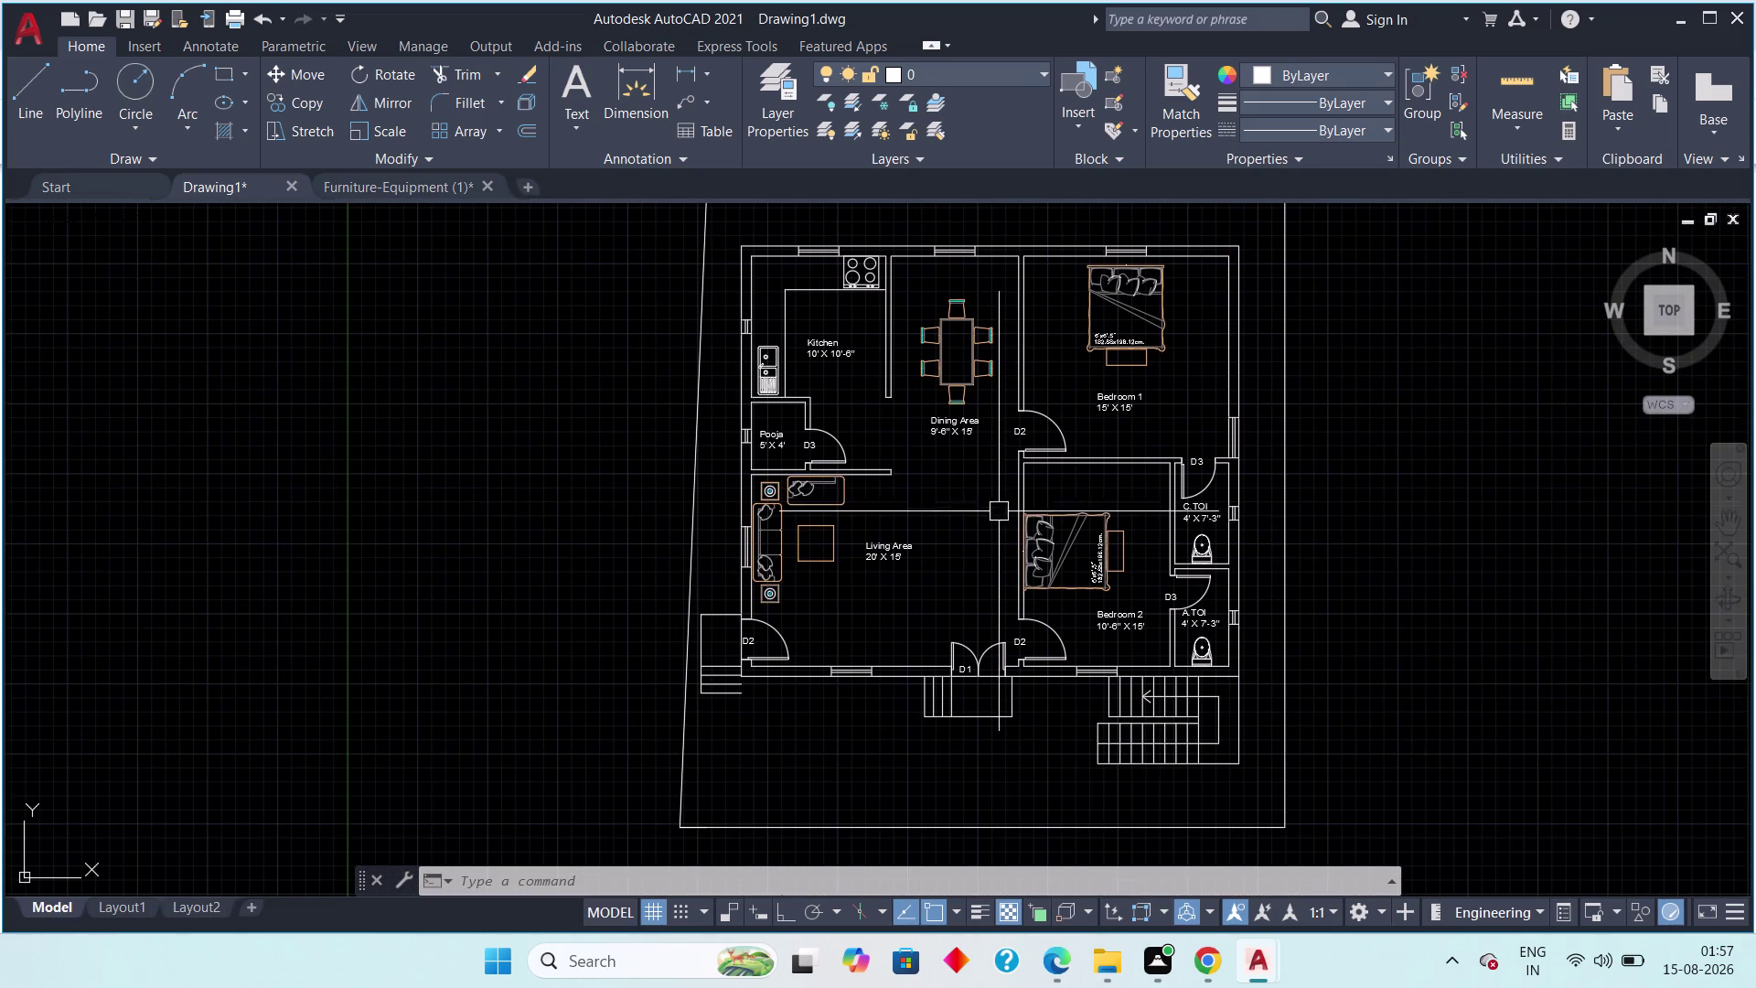
scroll(up, 3)
middle_drag(978, 580, 1014, 619)
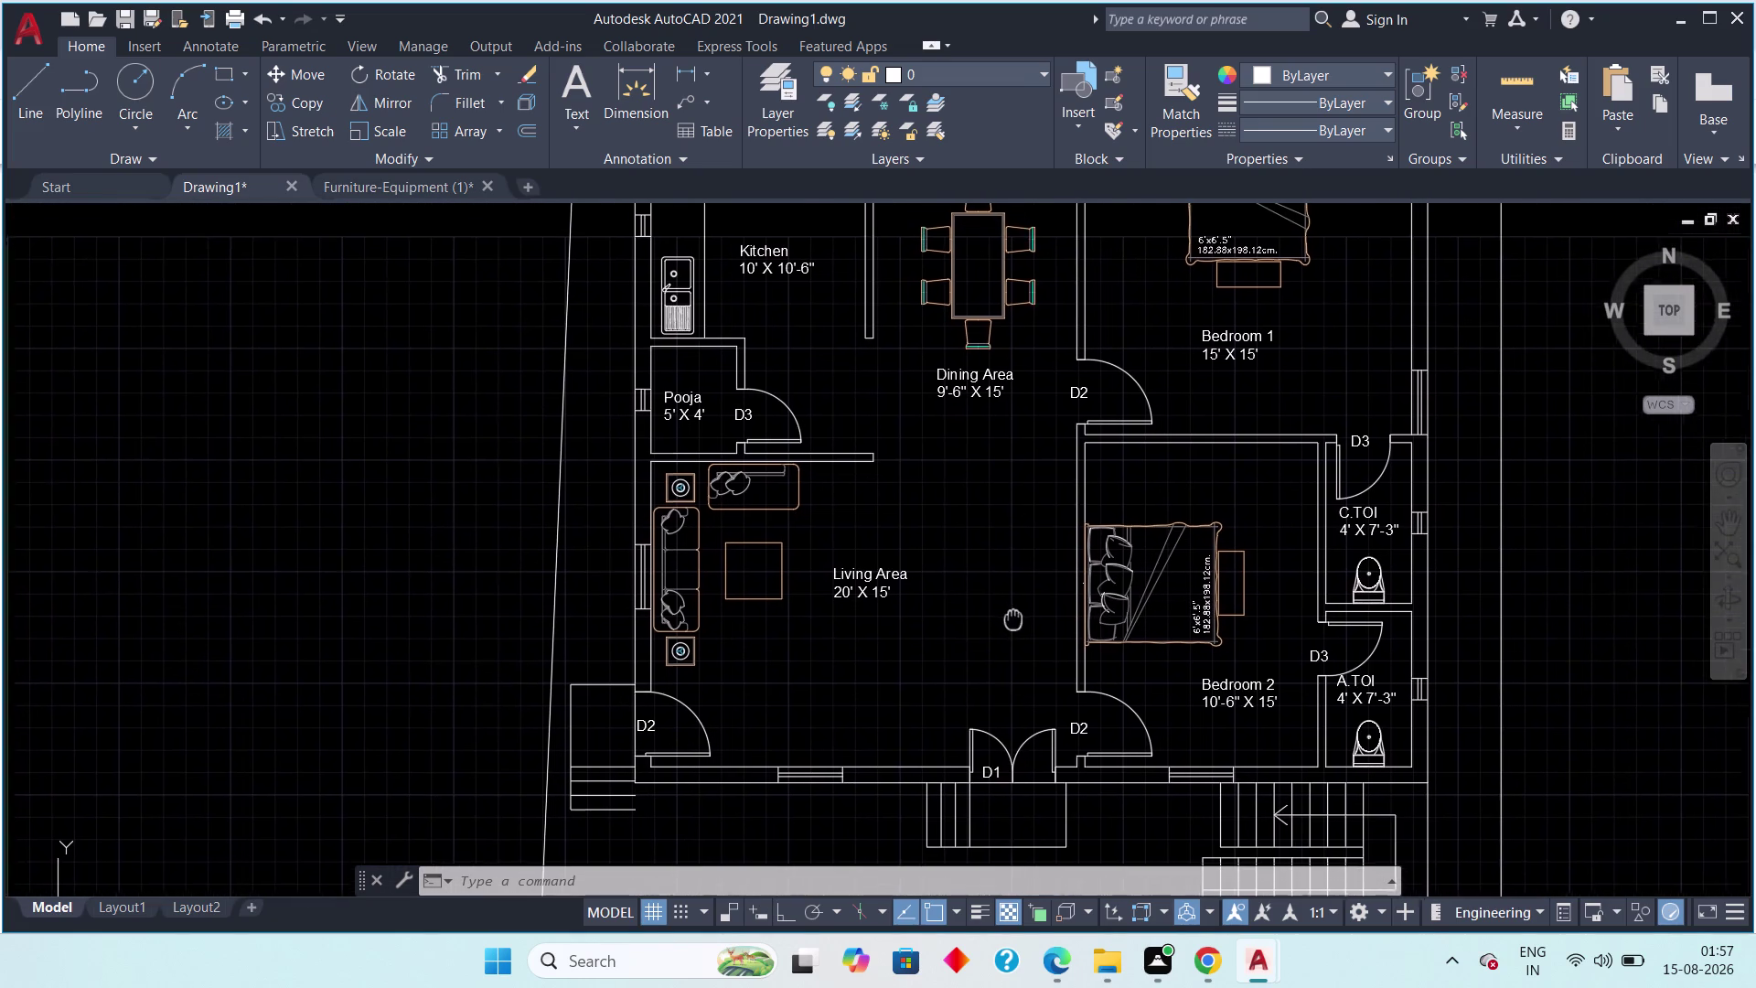
middle_drag(1014, 620, 1019, 630)
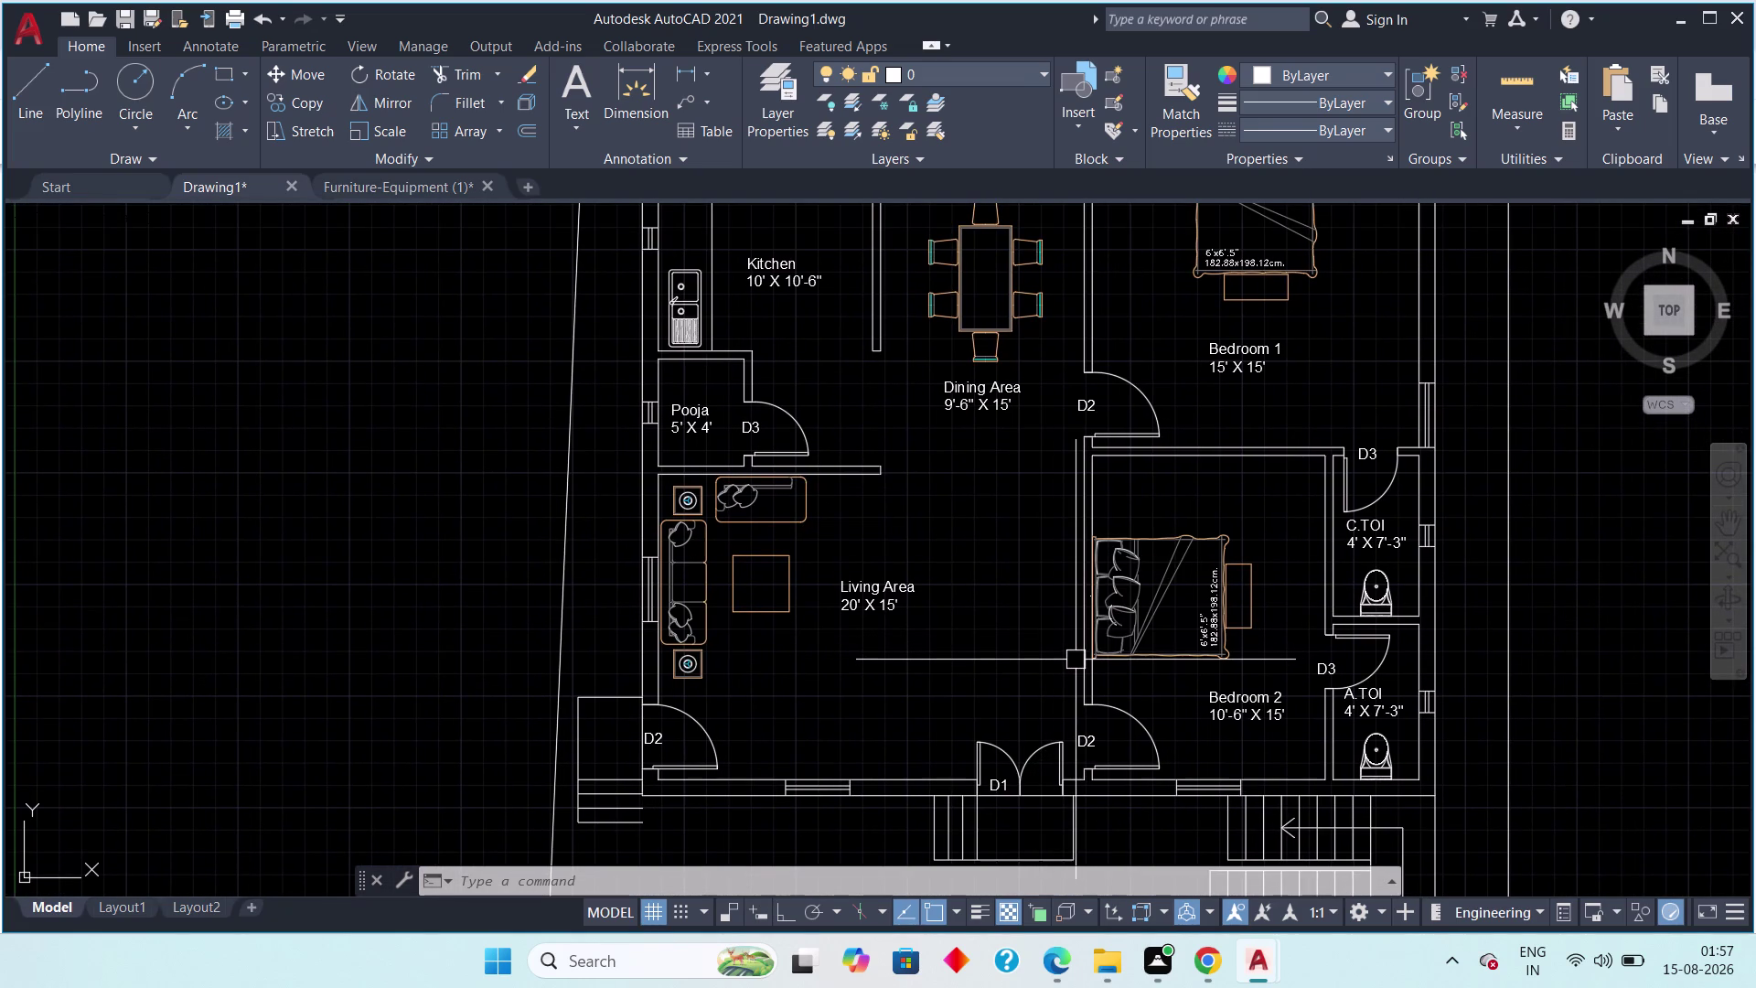
scroll(down, 3)
middle_drag(773, 613, 846, 653)
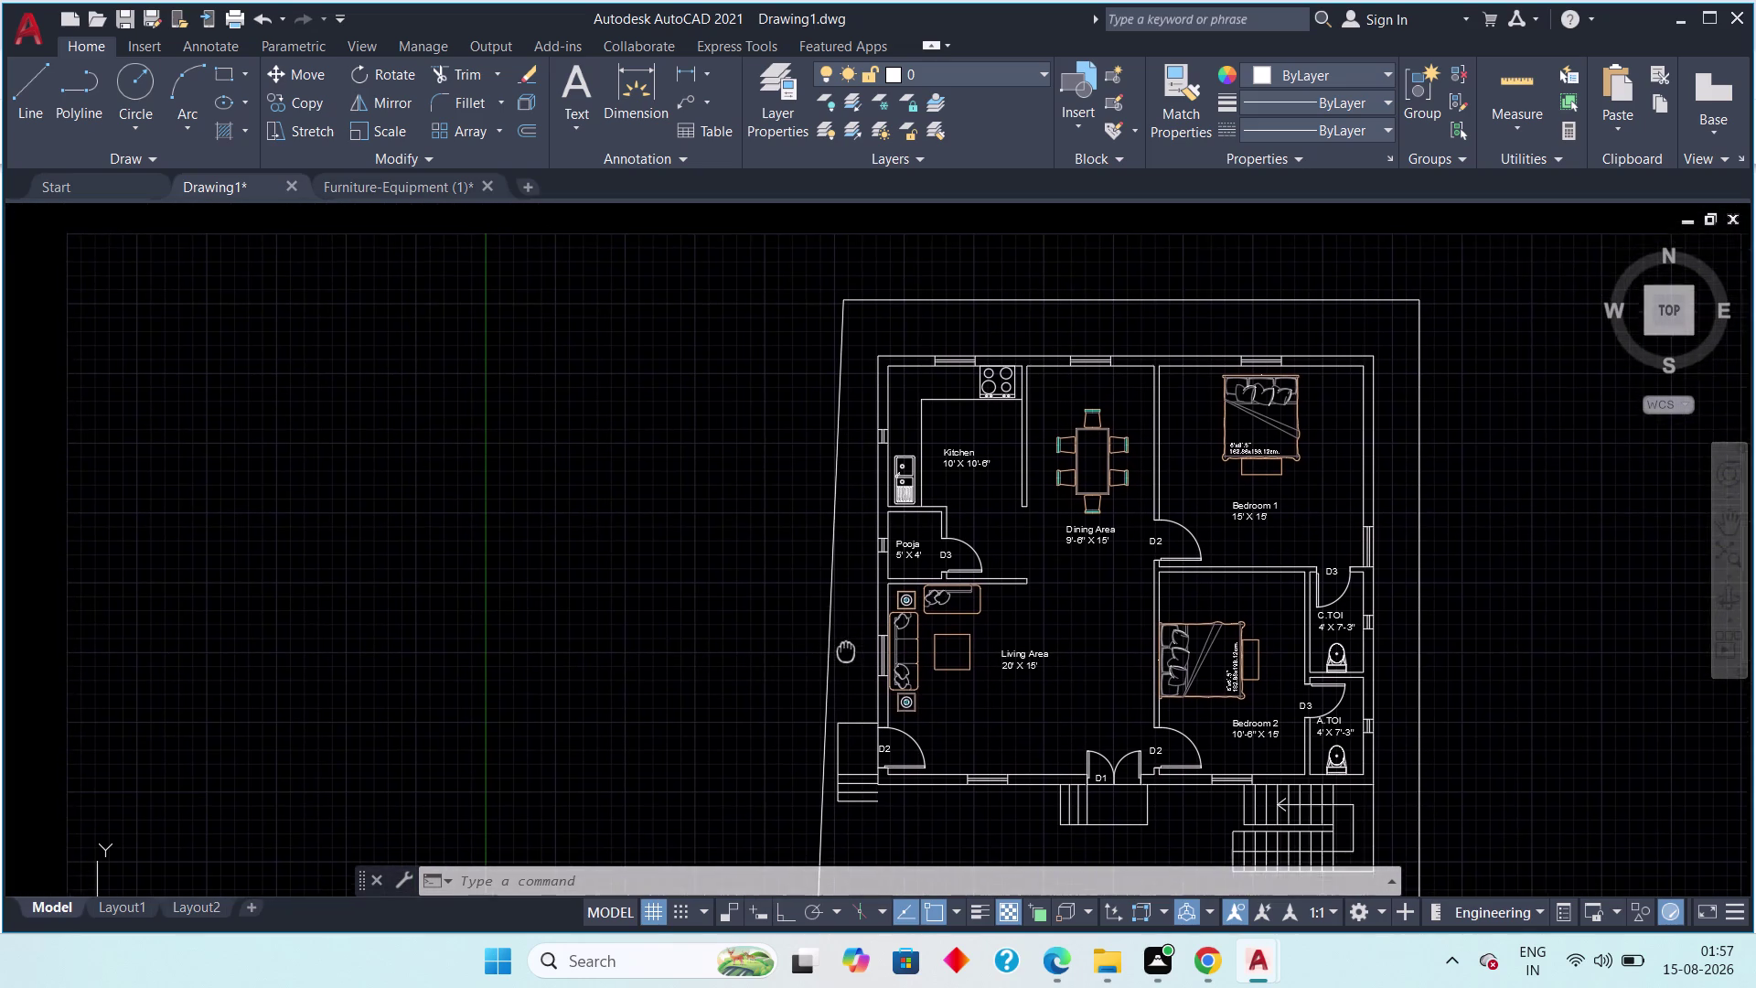
middle_drag(847, 653, 707, 633)
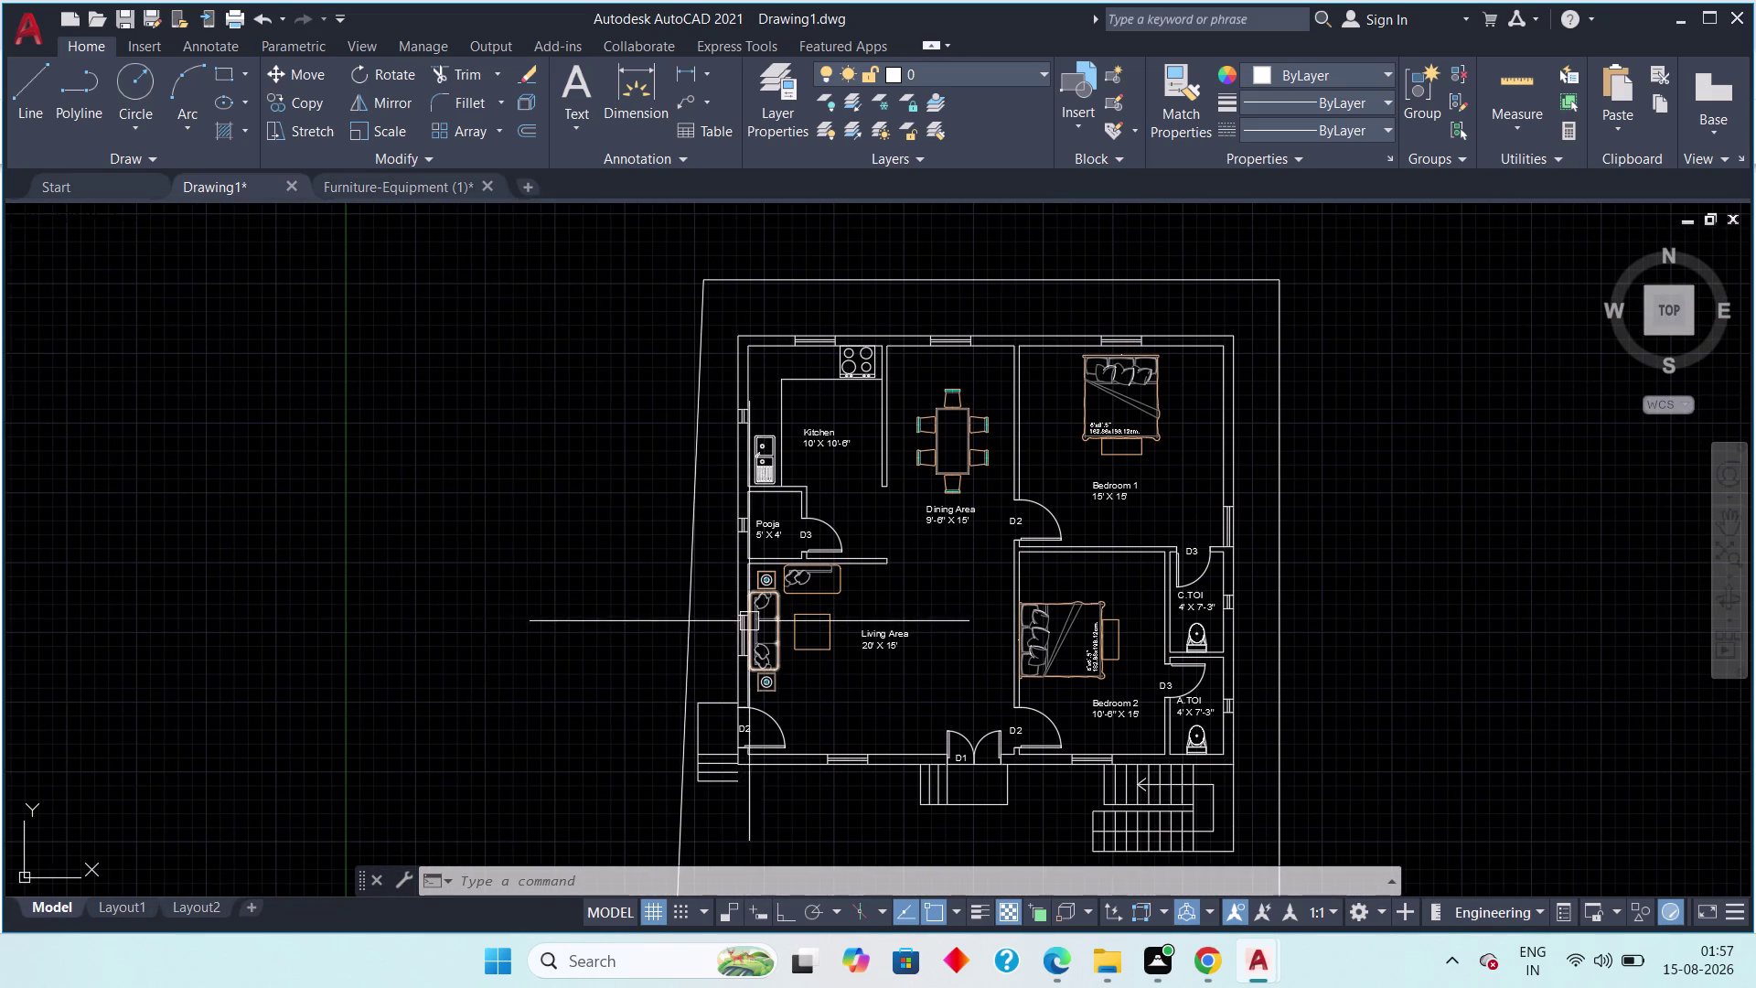
scroll(down, 3)
middle_drag(750, 617, 628, 609)
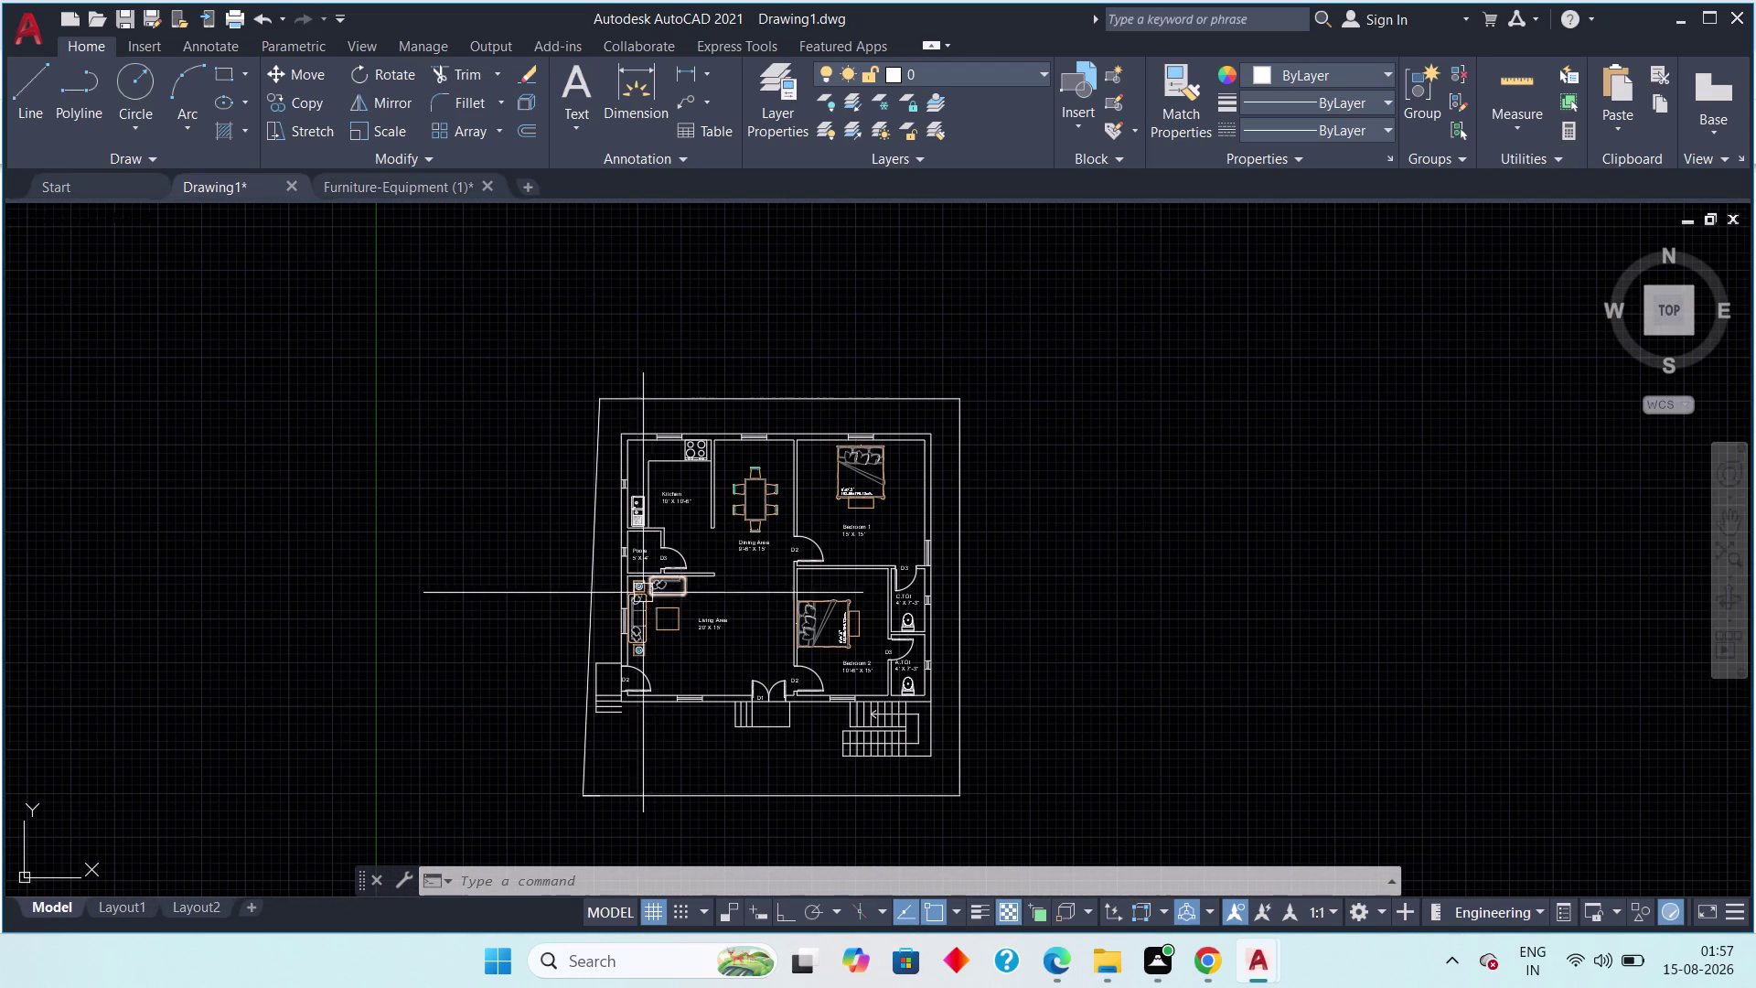
scroll(up, 3)
middle_drag(1051, 538, 1206, 444)
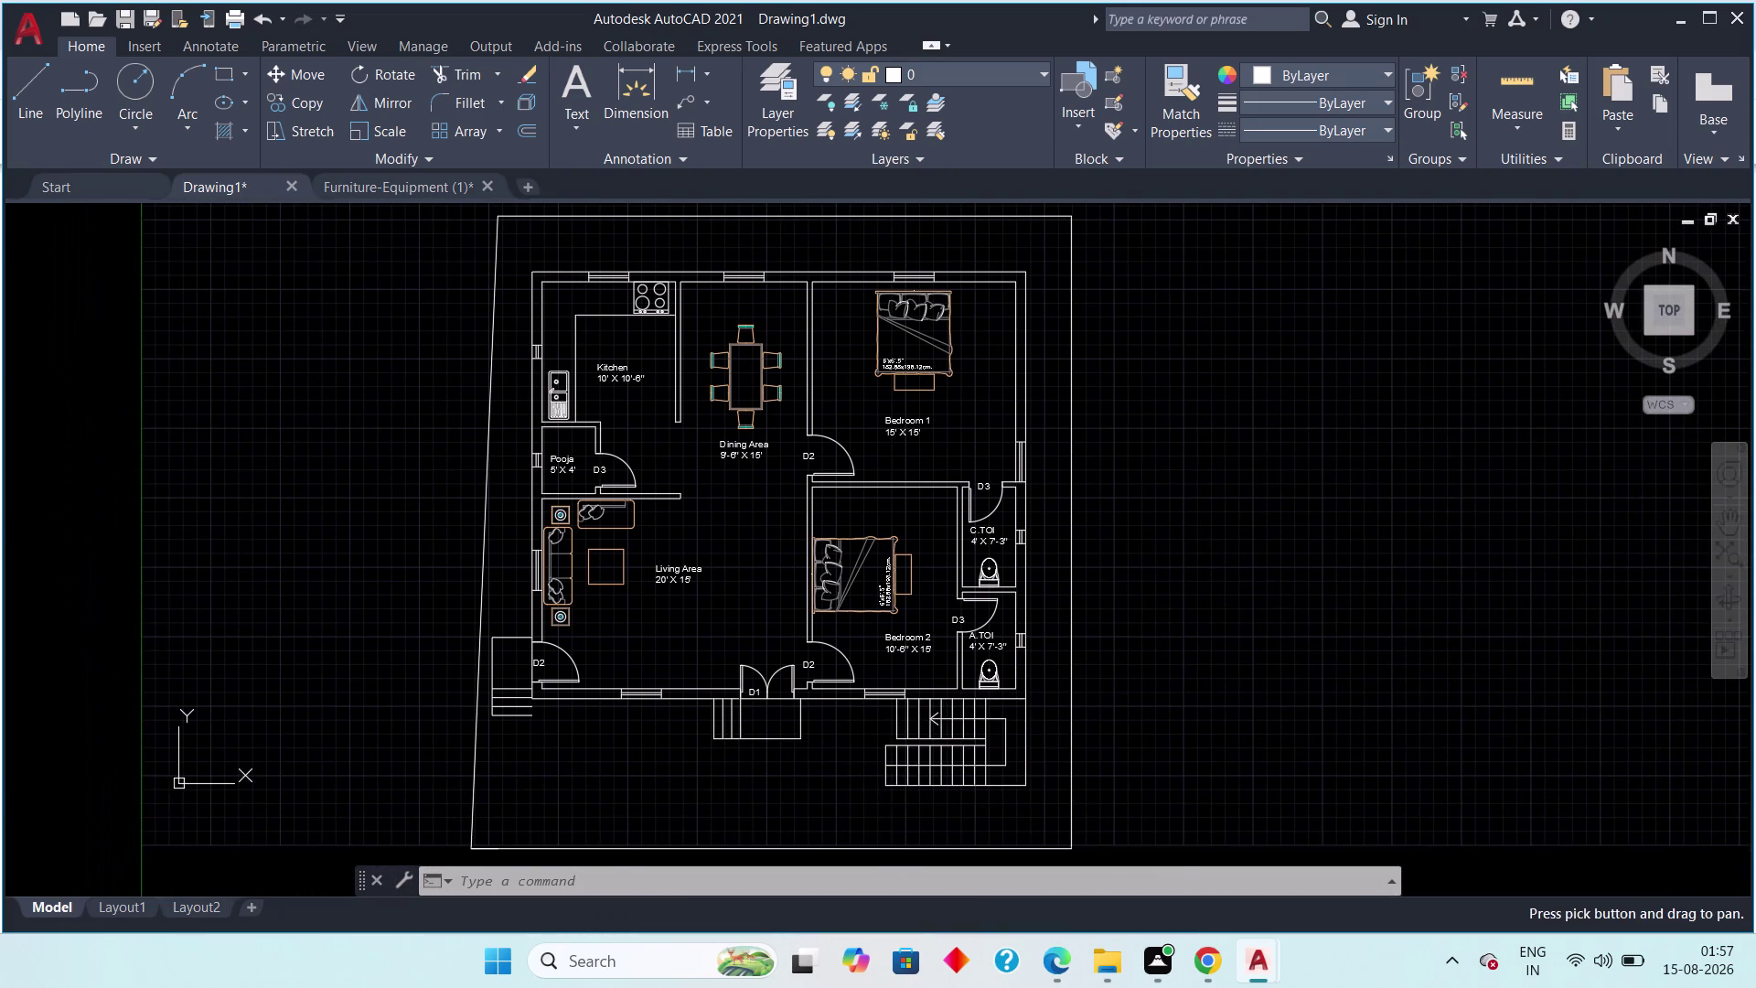
scroll(down, 3)
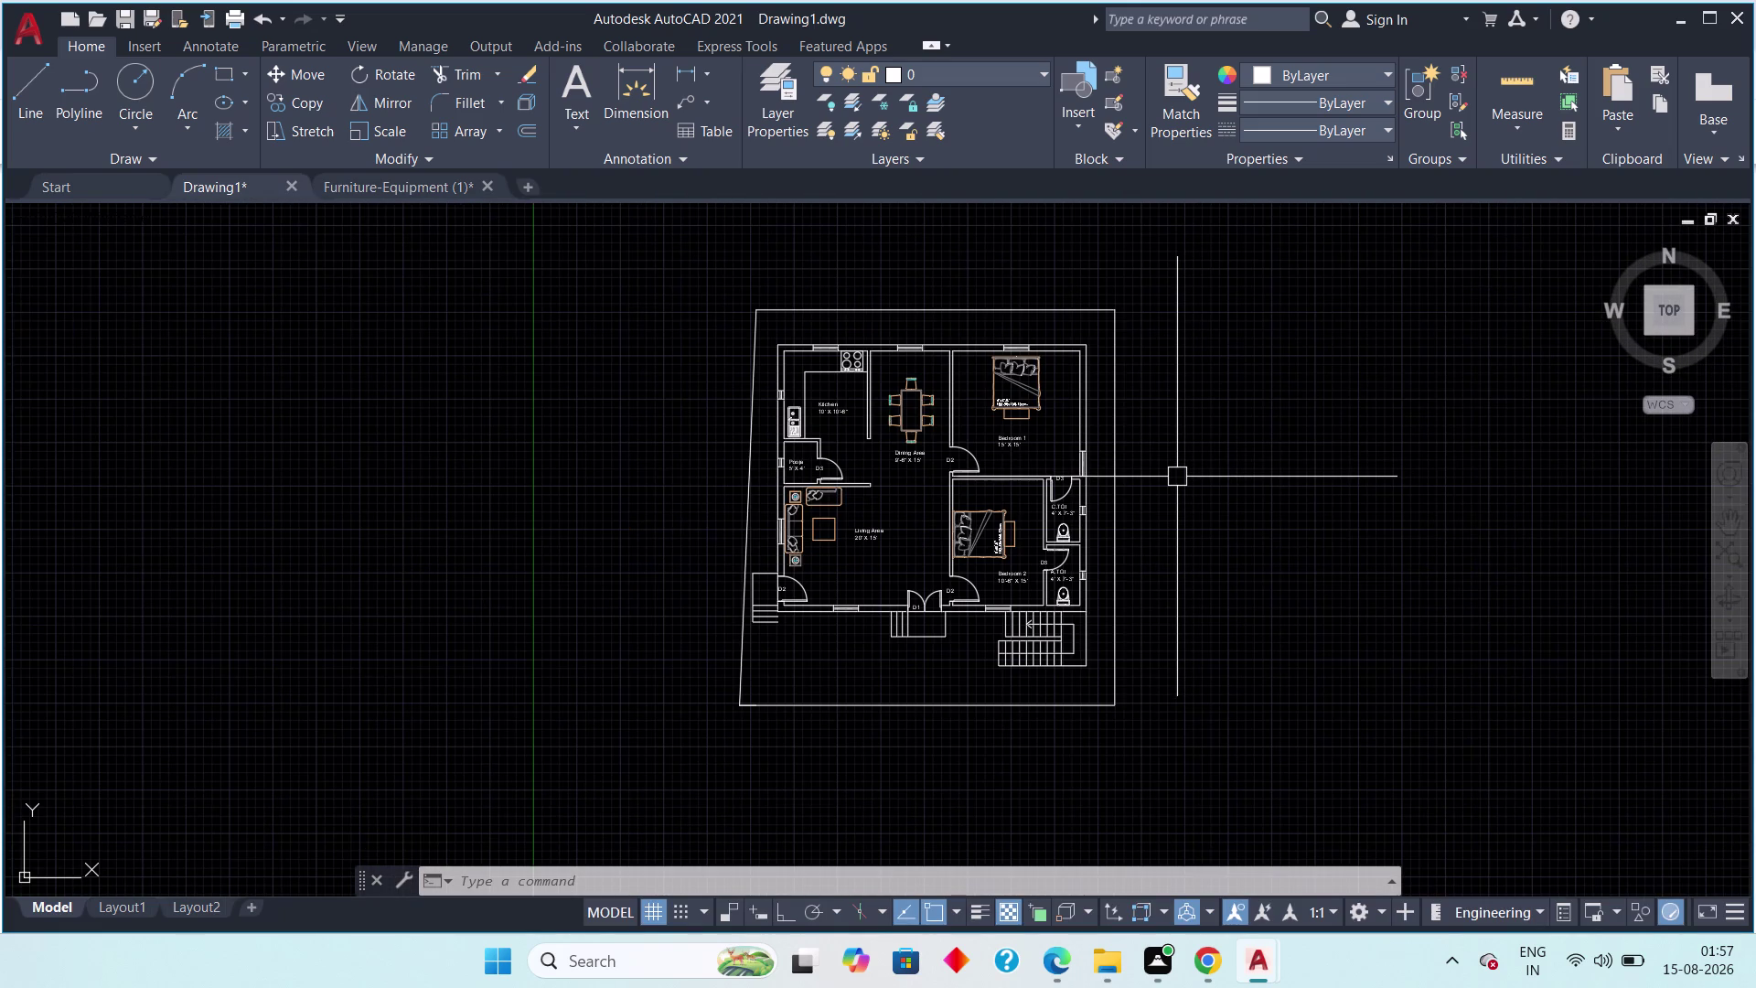
key(ctrl+s)
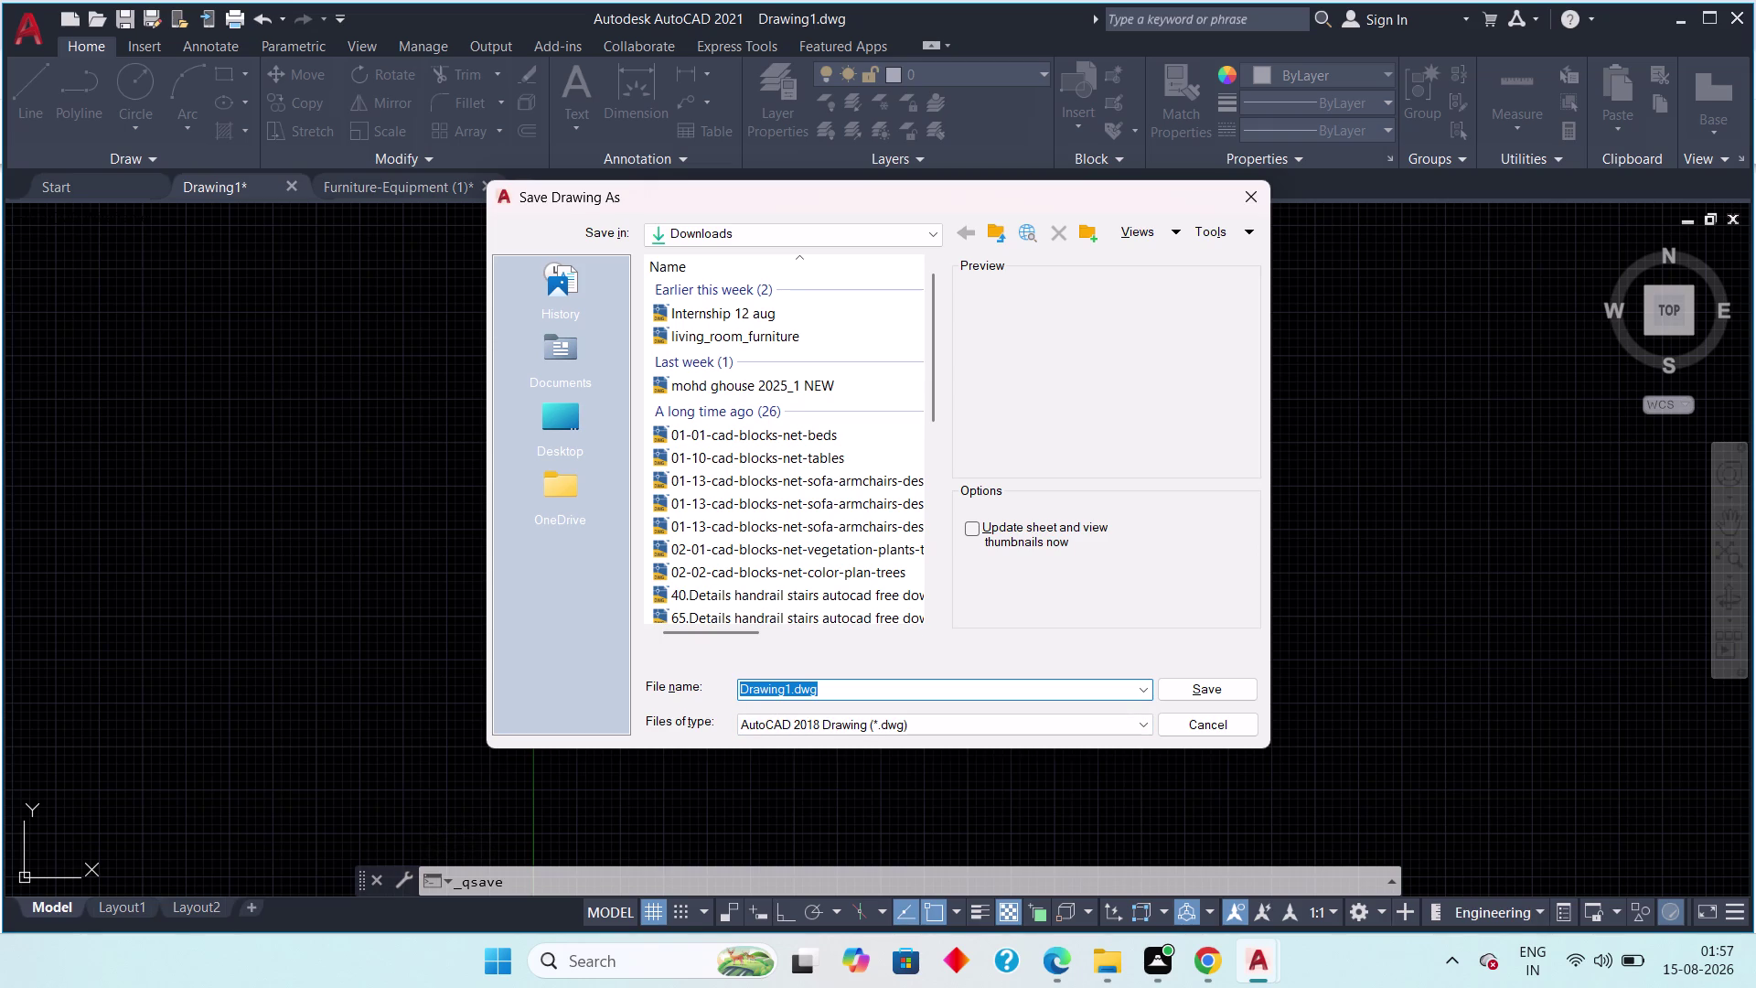
Rename the save file to 'Drawing 14 Aug' and bring up File Explorer.
click(792, 687)
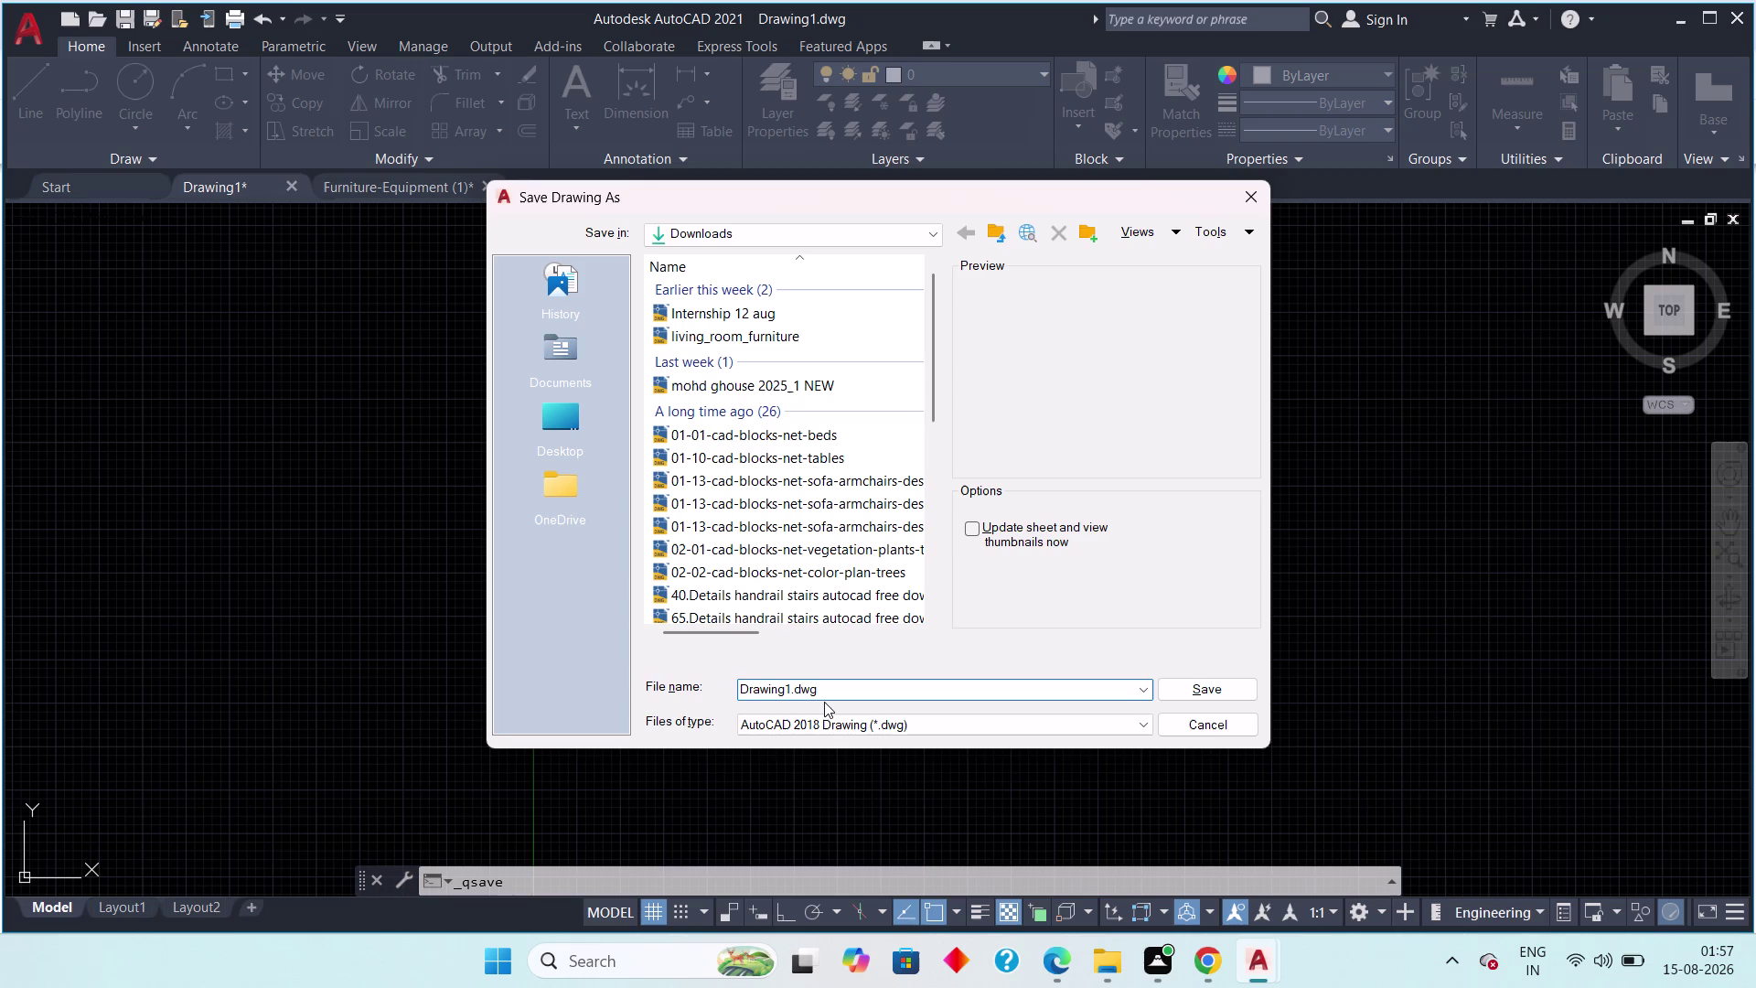
key(BackSpace)
key(space)
text(14)
key(space)
key(shift+a)
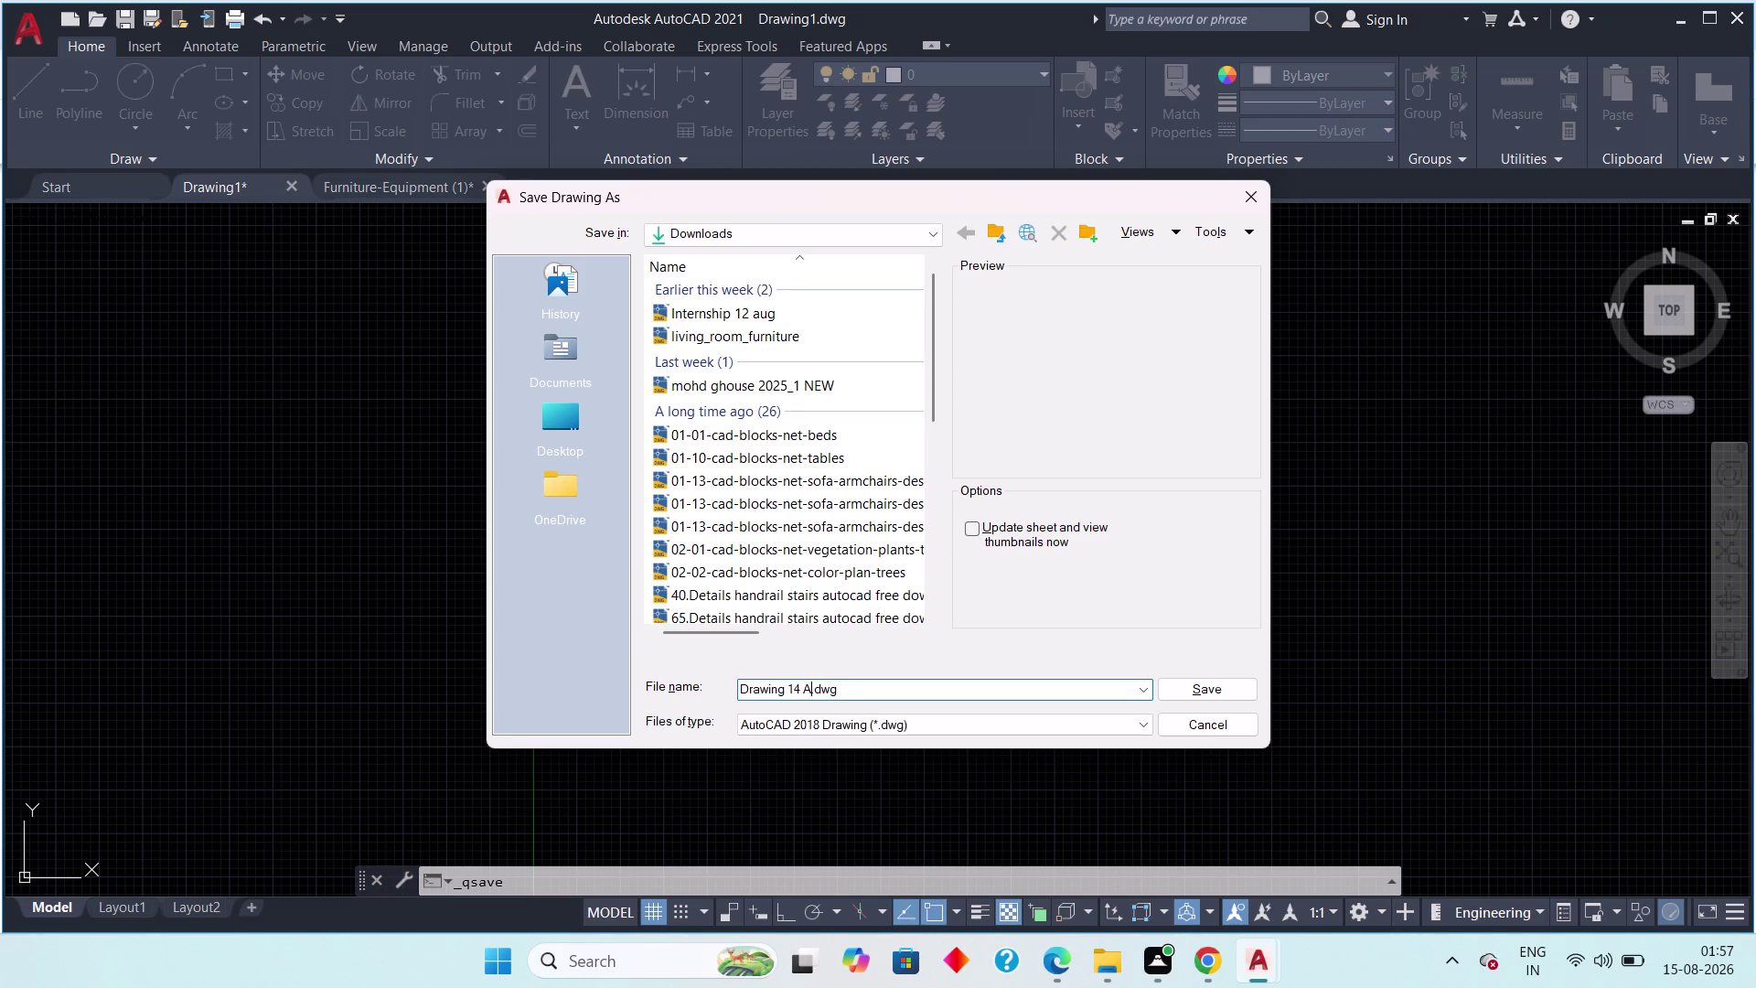
text(ug)
click(1677, 14)
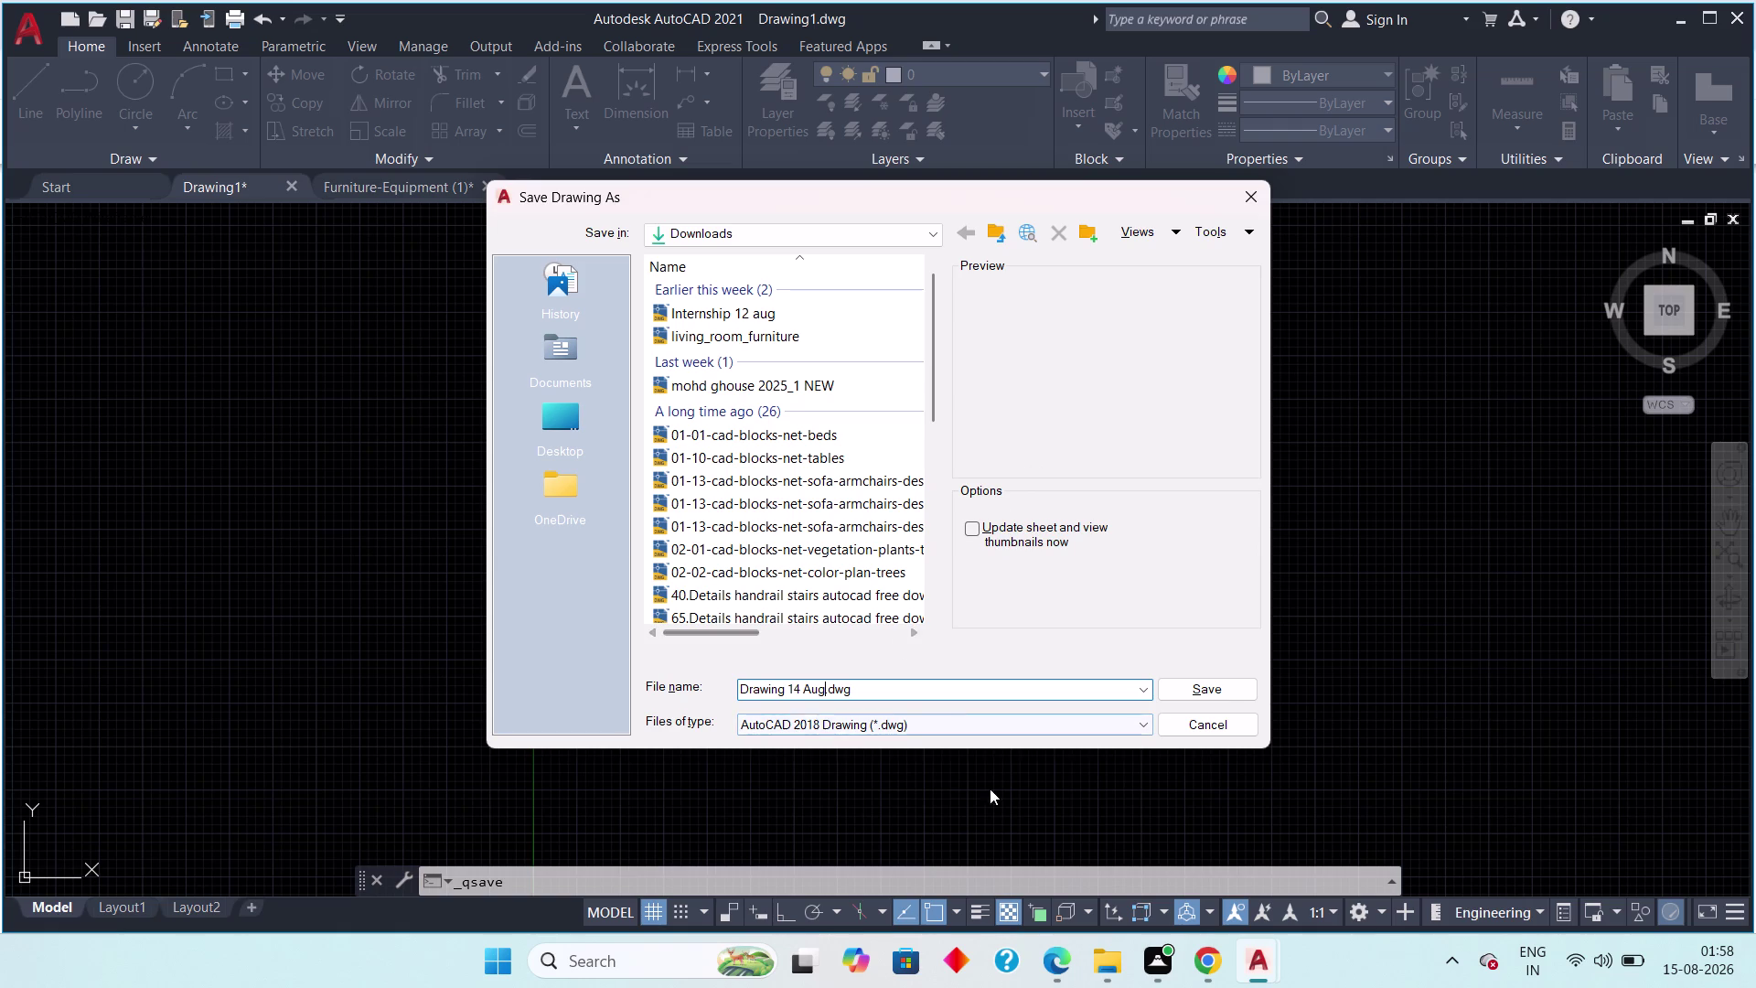
click(1099, 955)
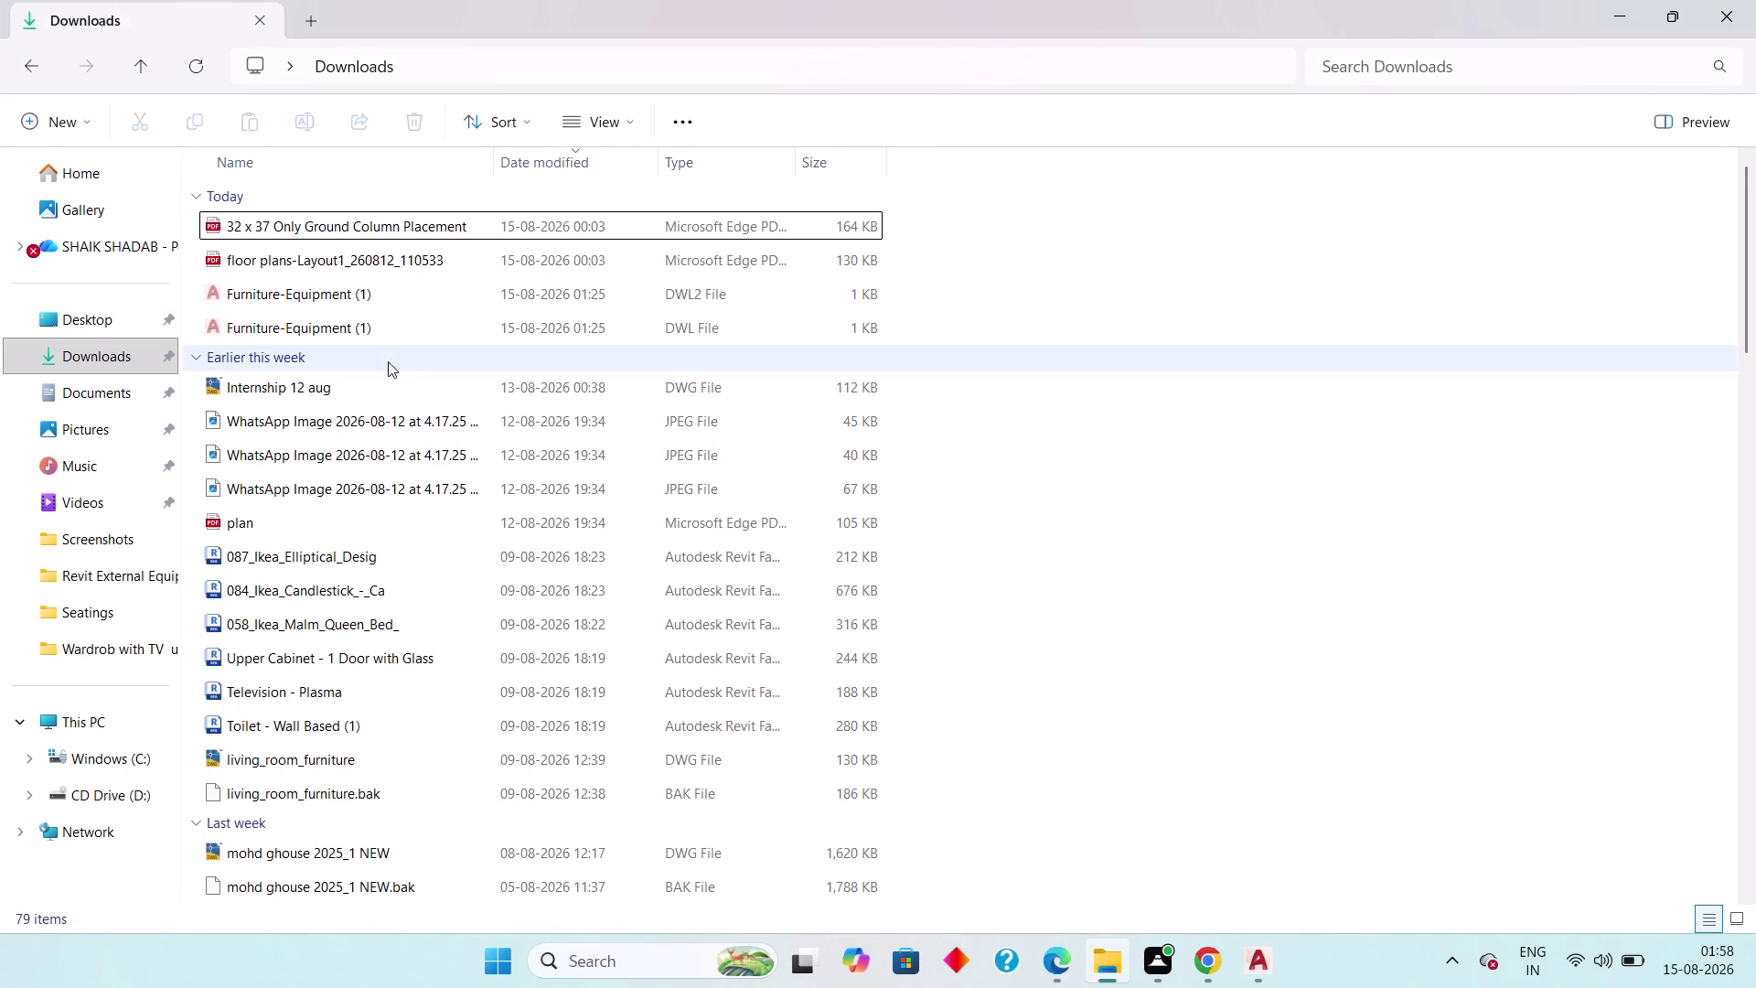
Check the Desktop folder in File Explorer, then return to AutoCAD's Drawing1 save dialog.
click(137, 322)
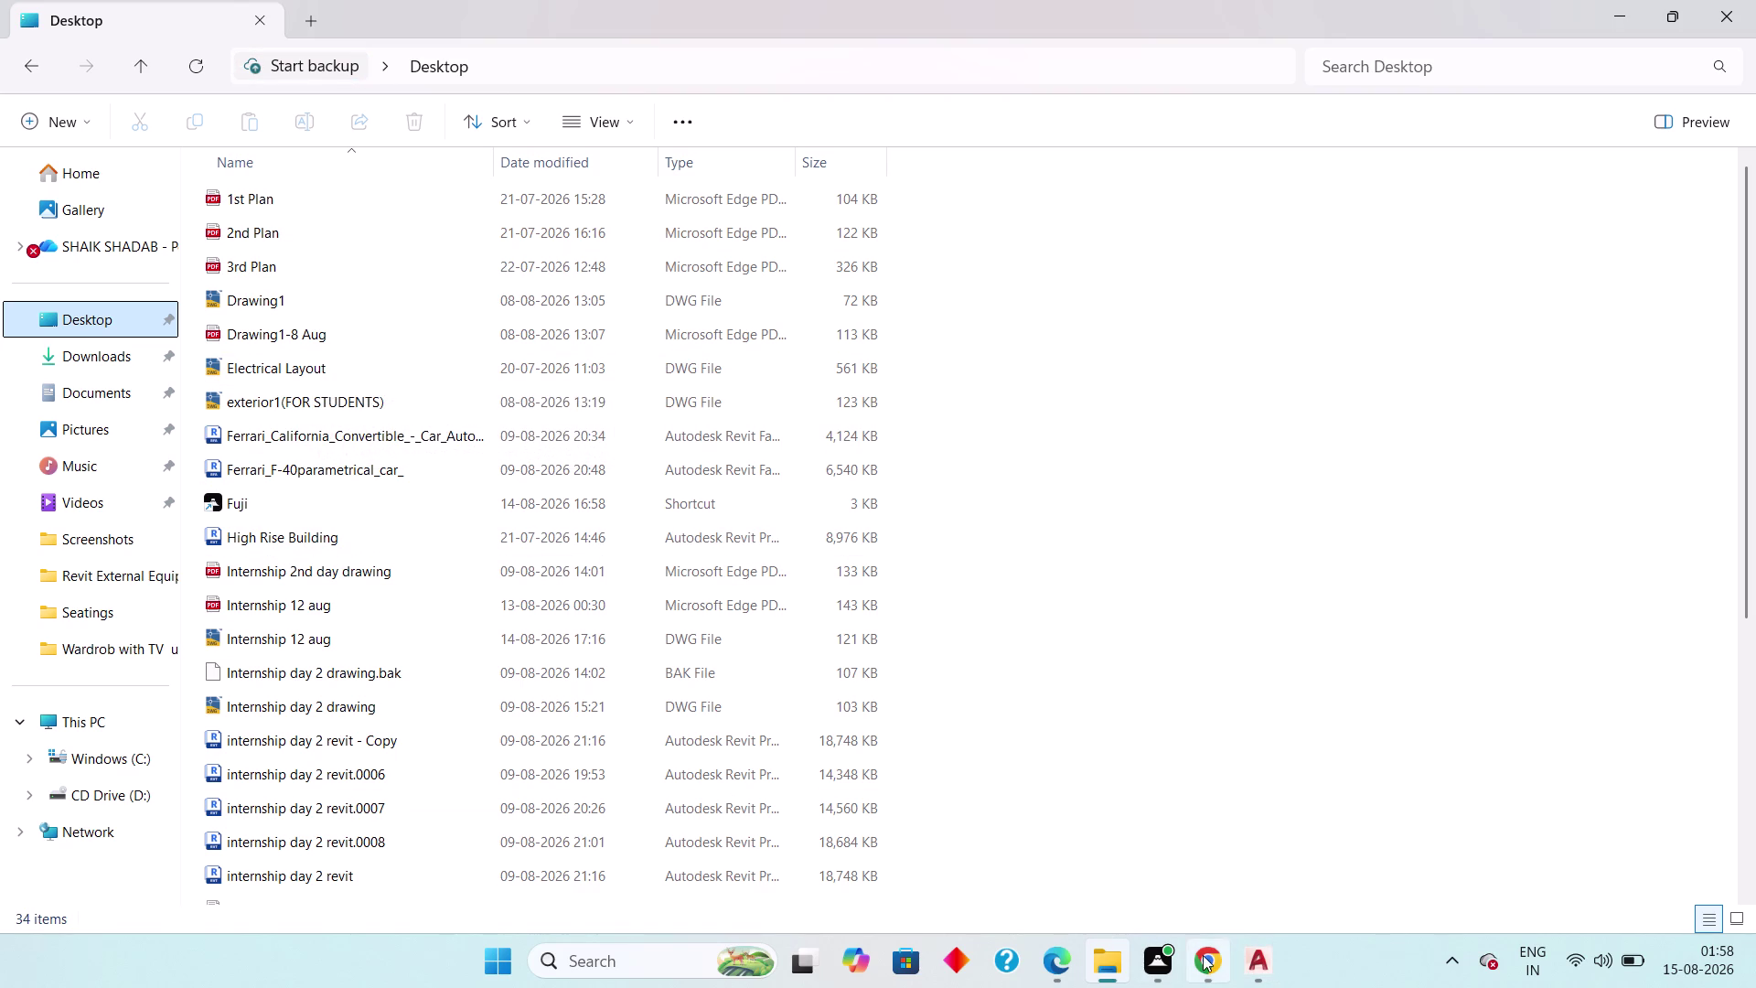
click(1243, 970)
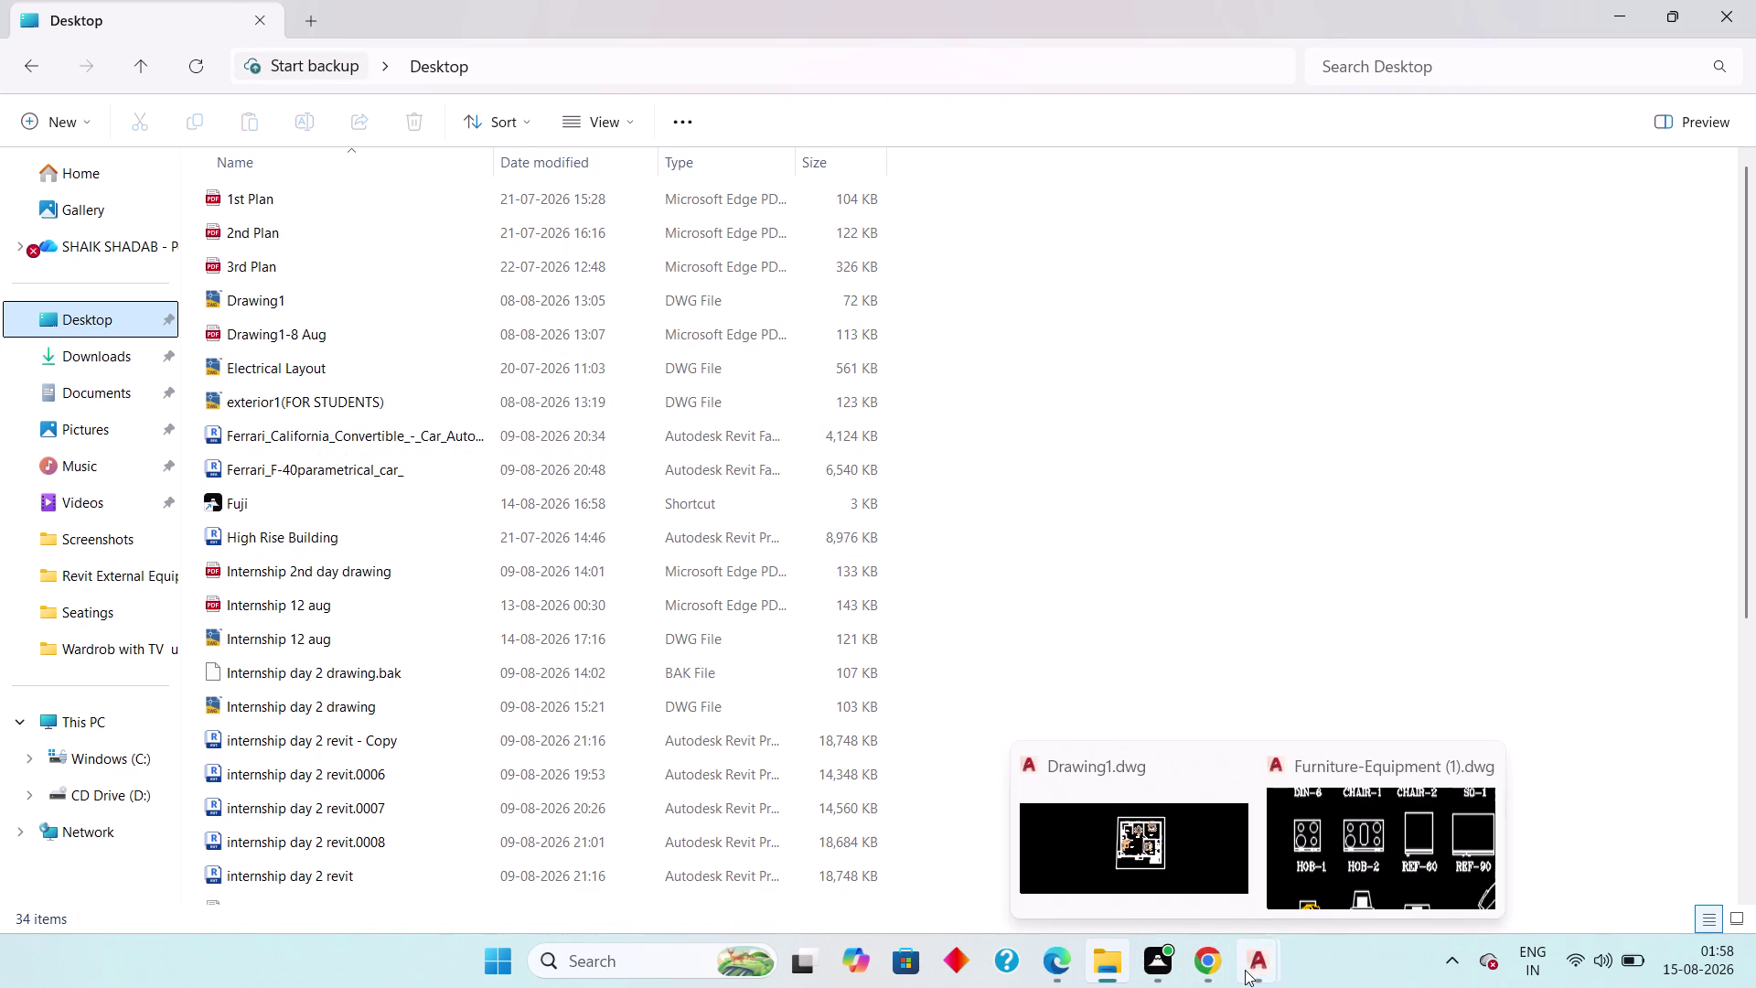
click(1152, 858)
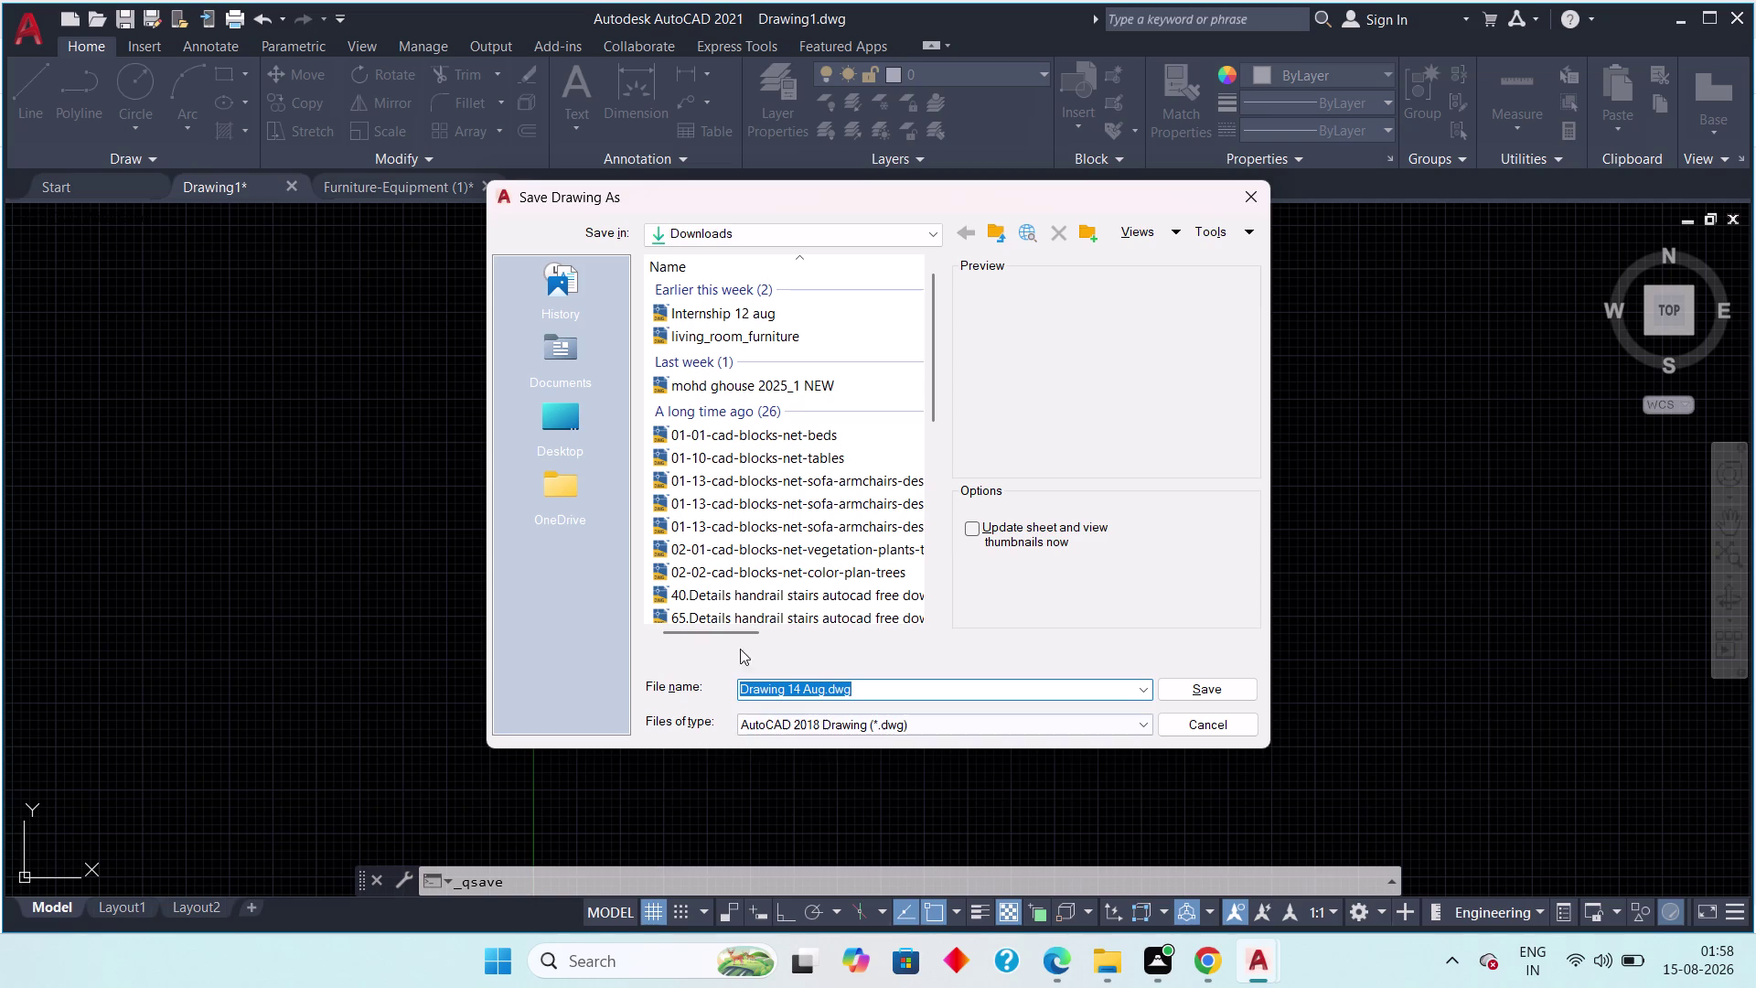
Choose Desktop as the location and save 'Drawing 14 Aug.dwg' there.
click(549, 426)
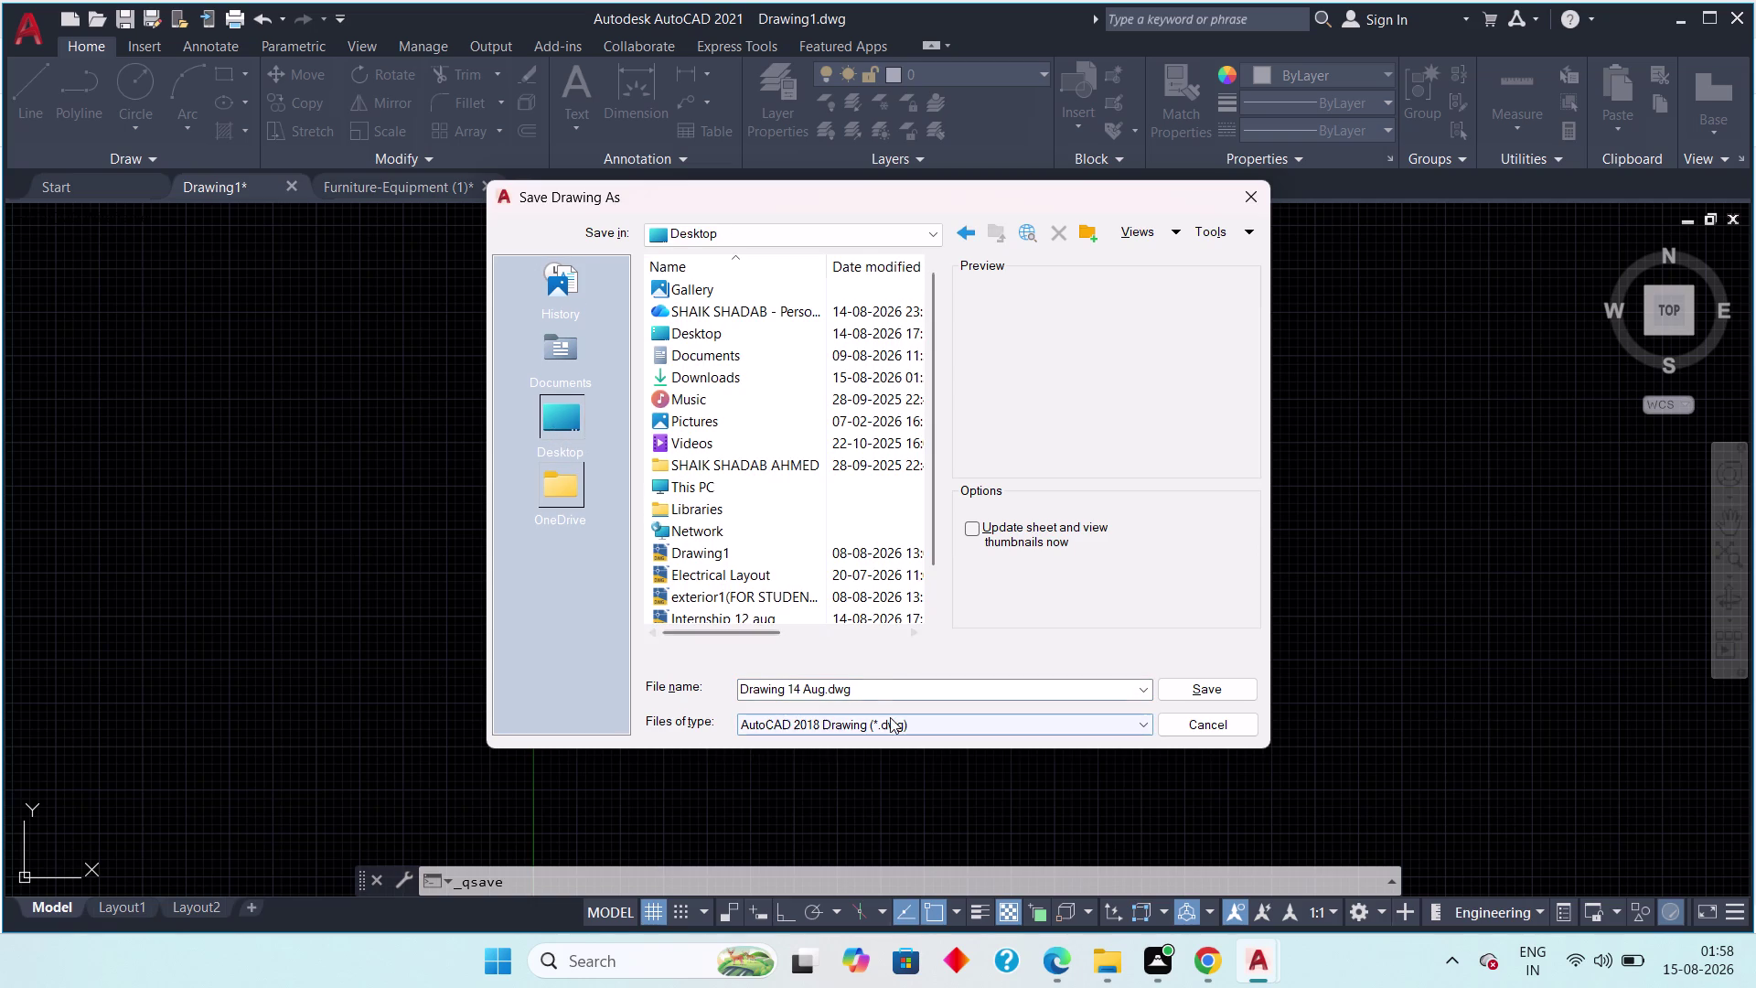
click(1216, 690)
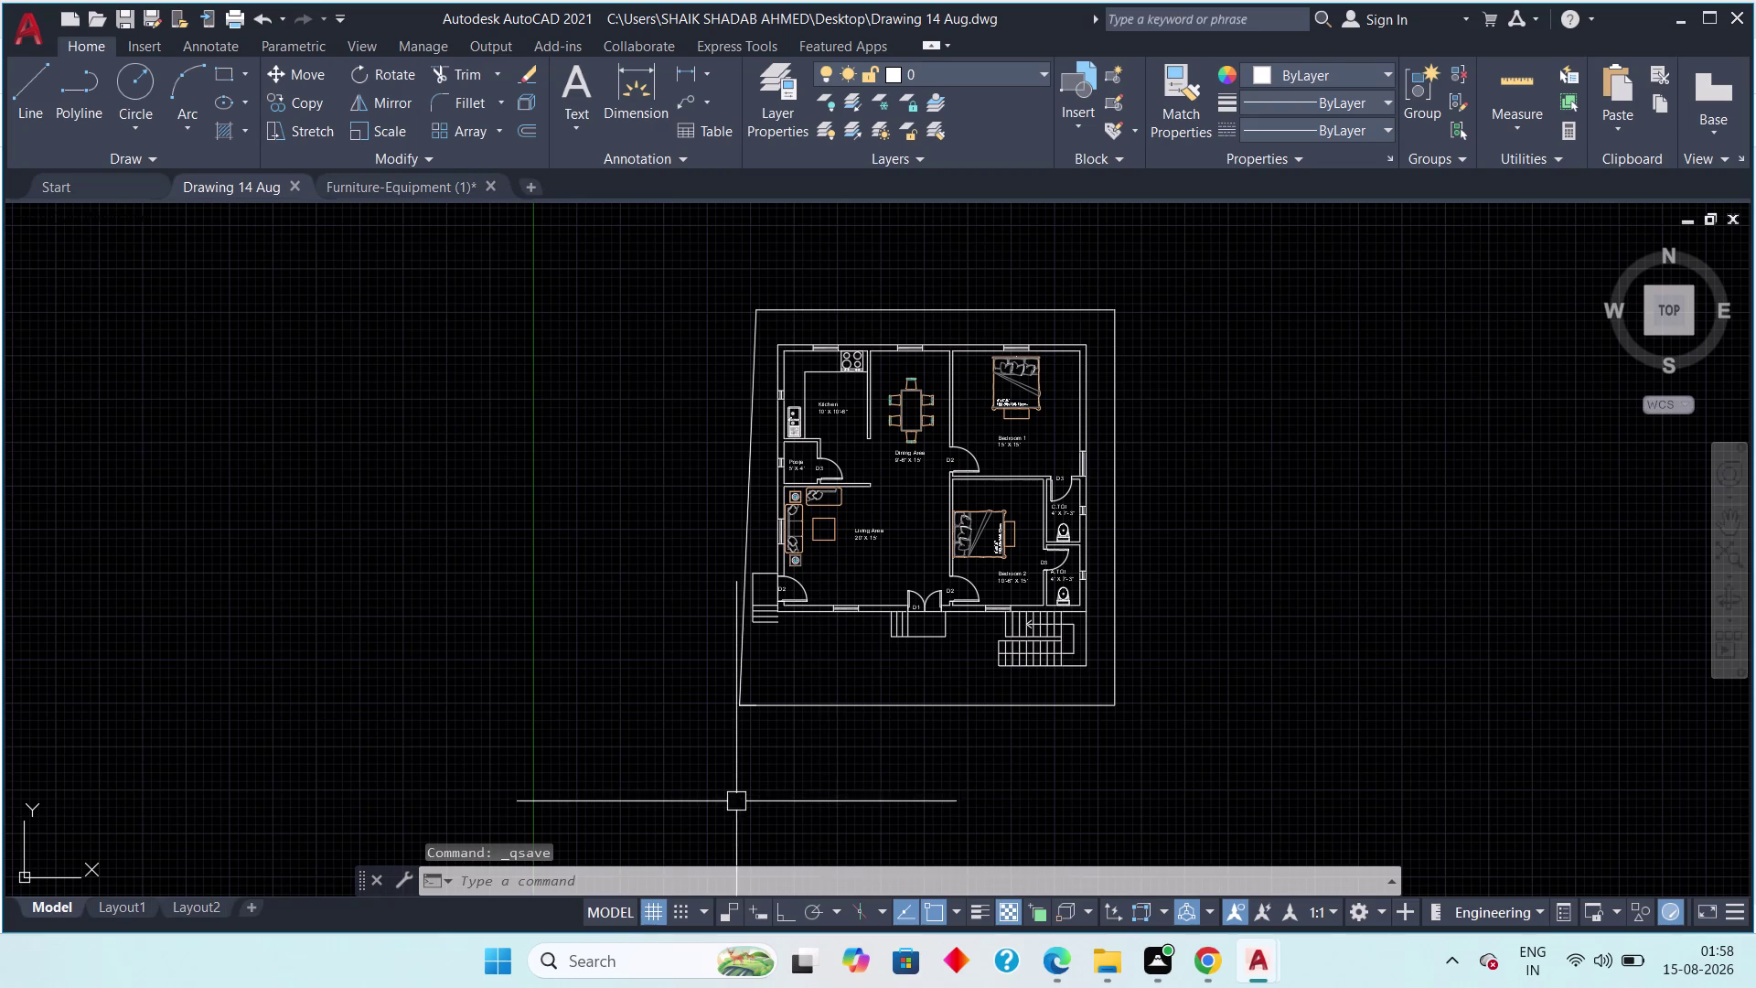
Cancel the half-typed 'log' command and switch to File Explorer's Desktop folder.
click(601, 885)
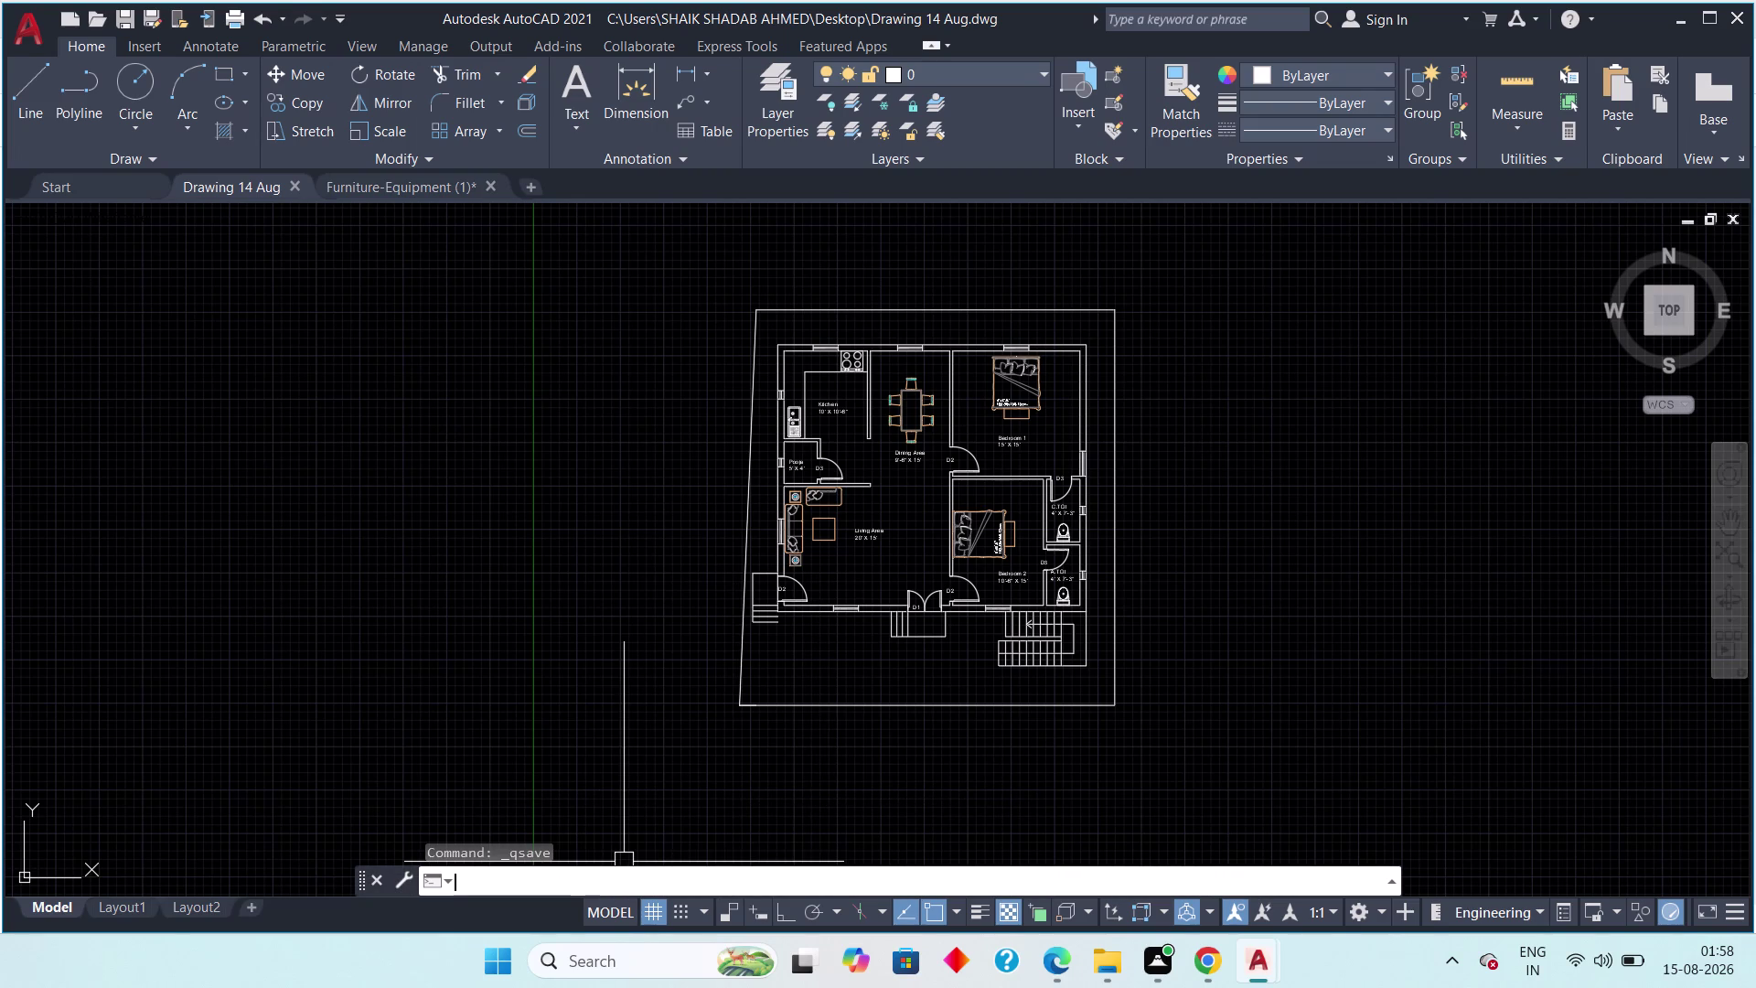
text(lo)
key(g)
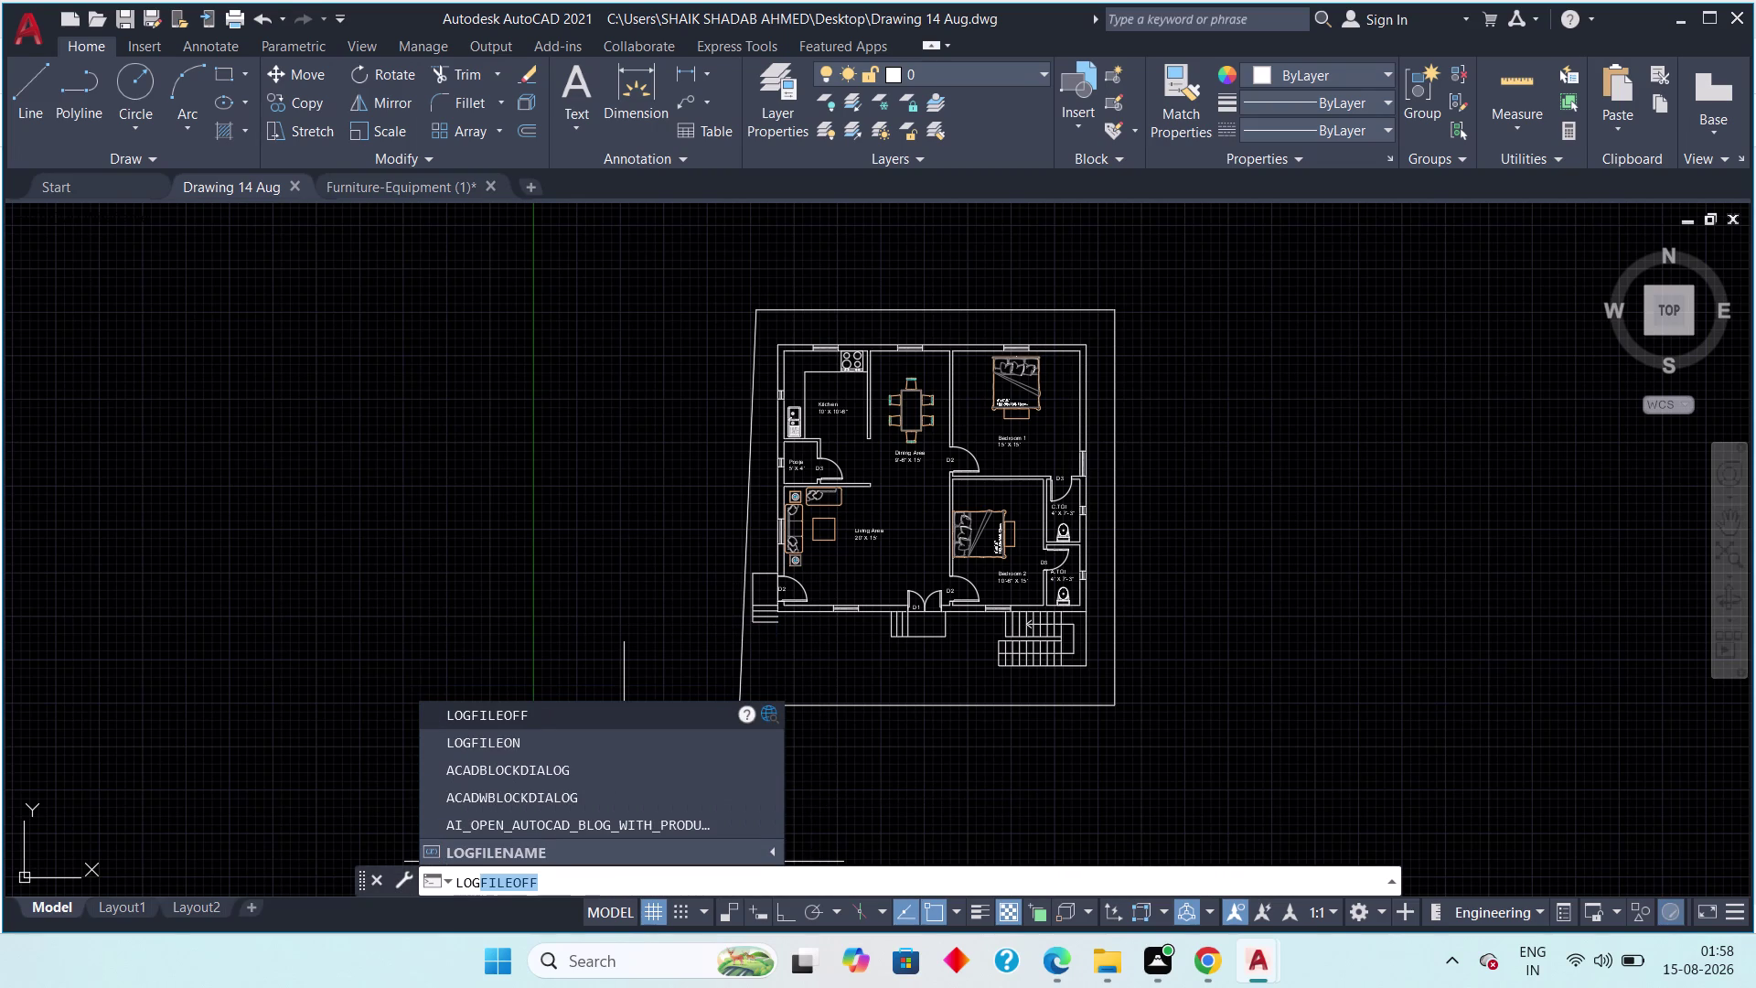
key(Escape)
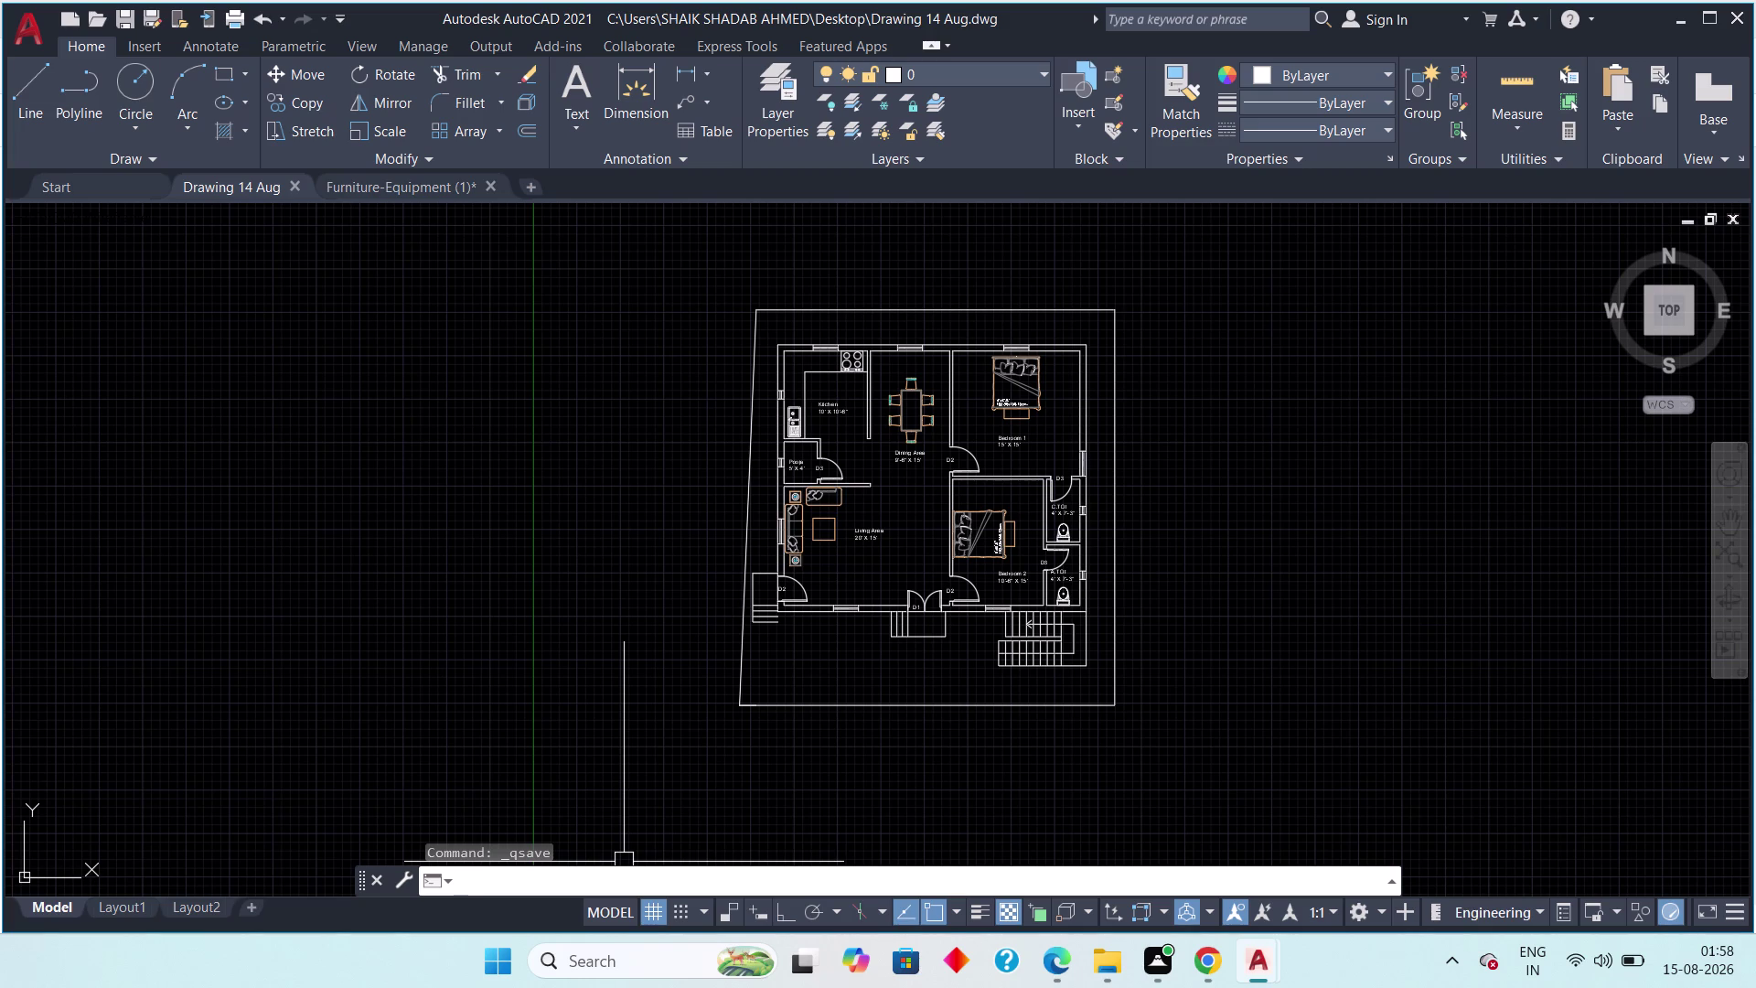
click(1678, 13)
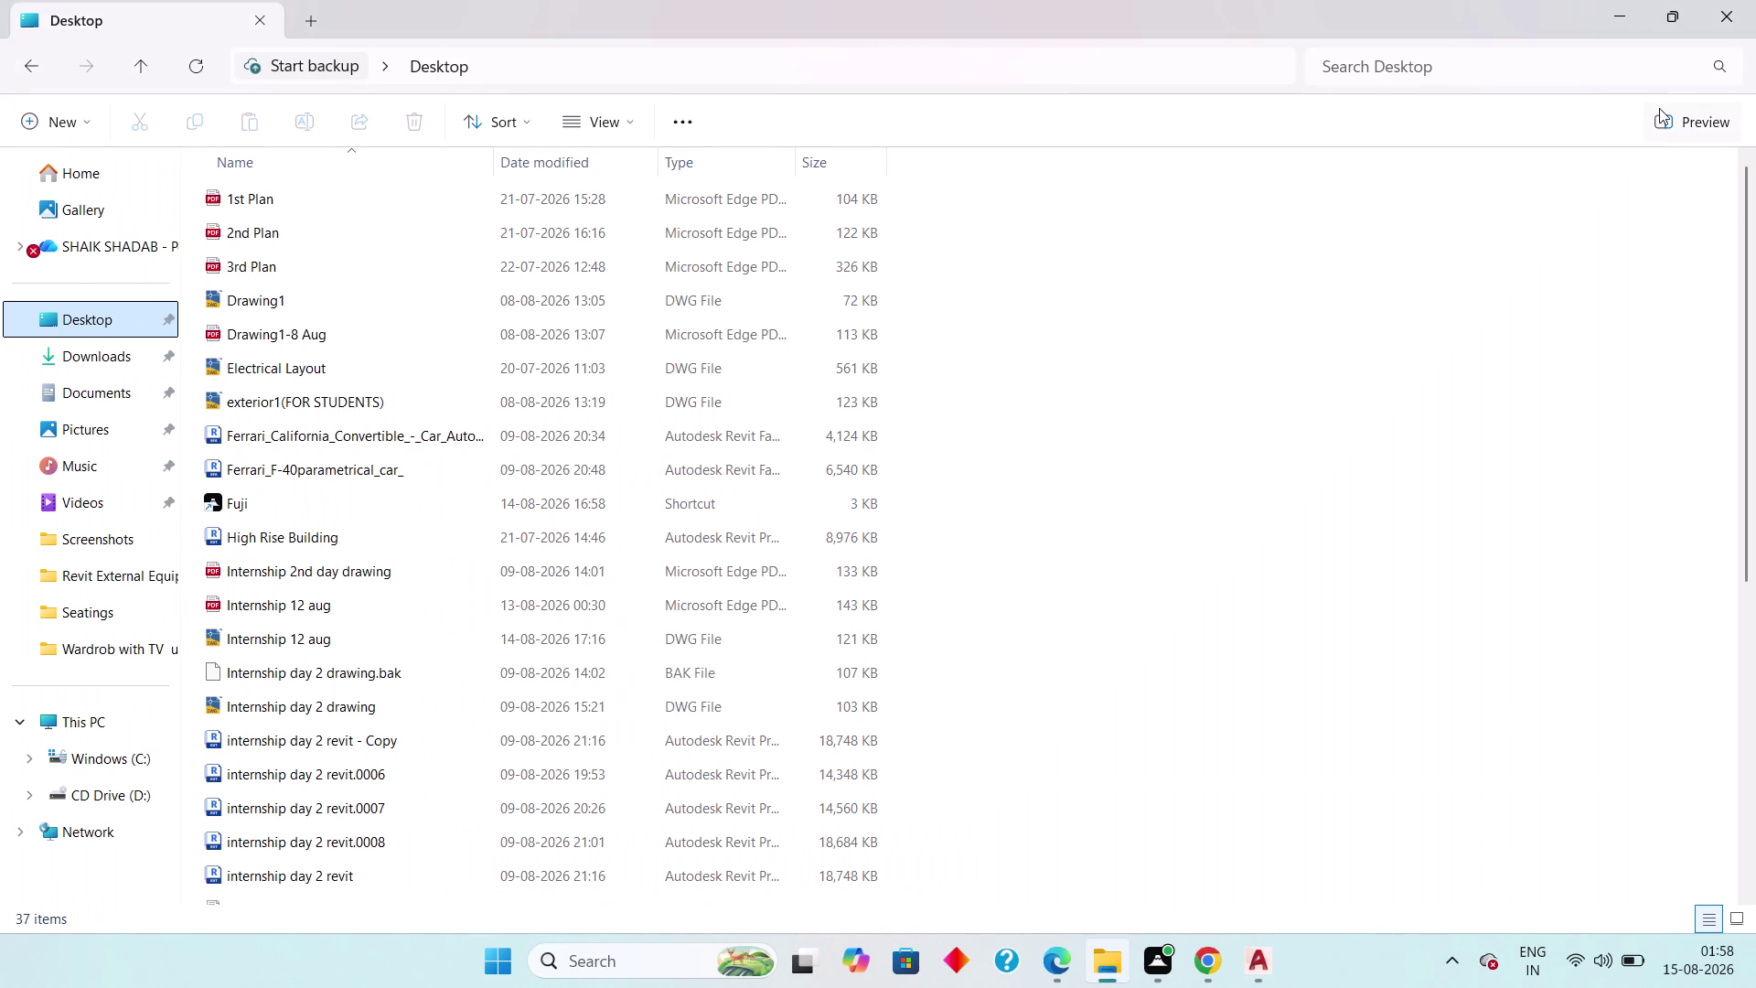